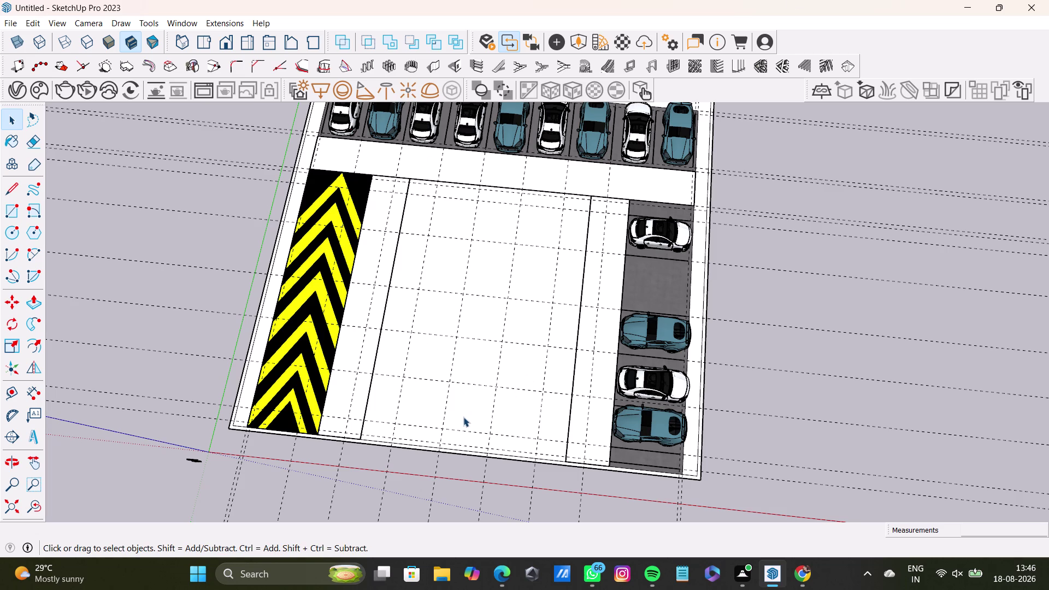
Delete all guide lines from the parking lot with Edit > Delete Guides.
scroll(up, 3)
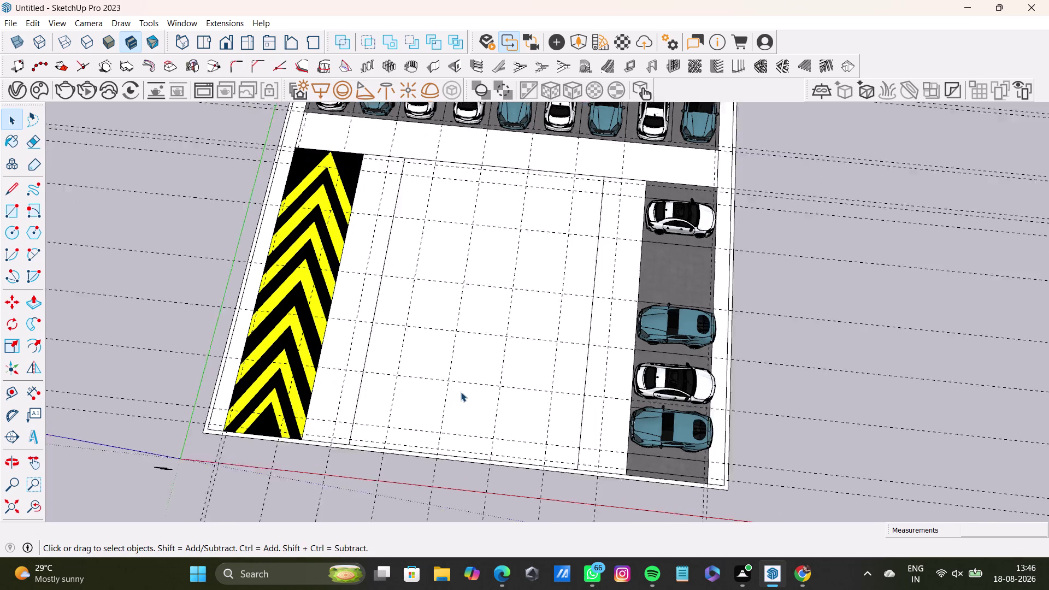
scroll(up, 3)
middle_drag(460, 391, 469, 349)
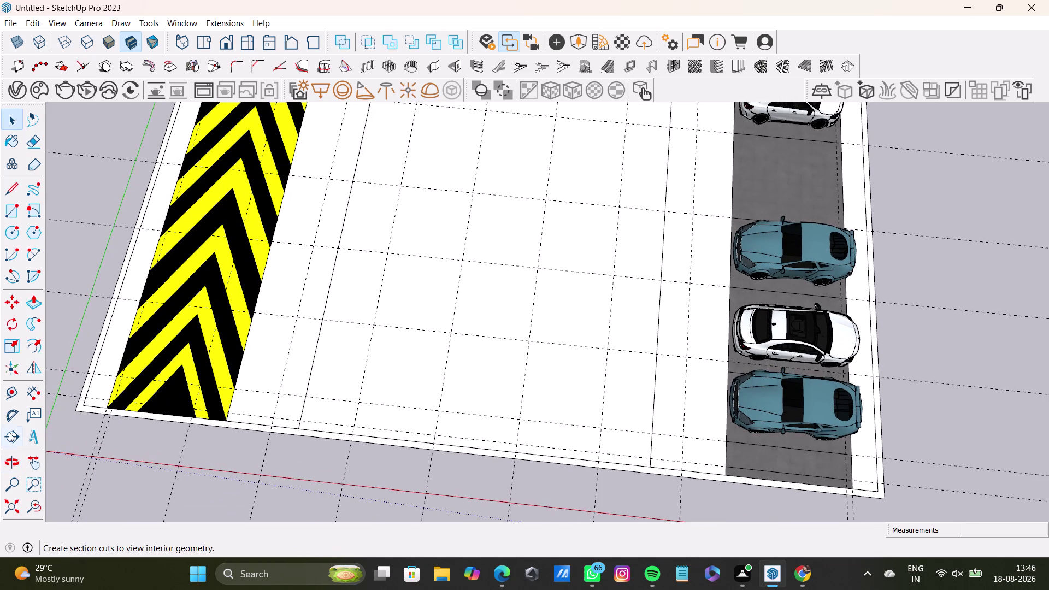
click(37, 26)
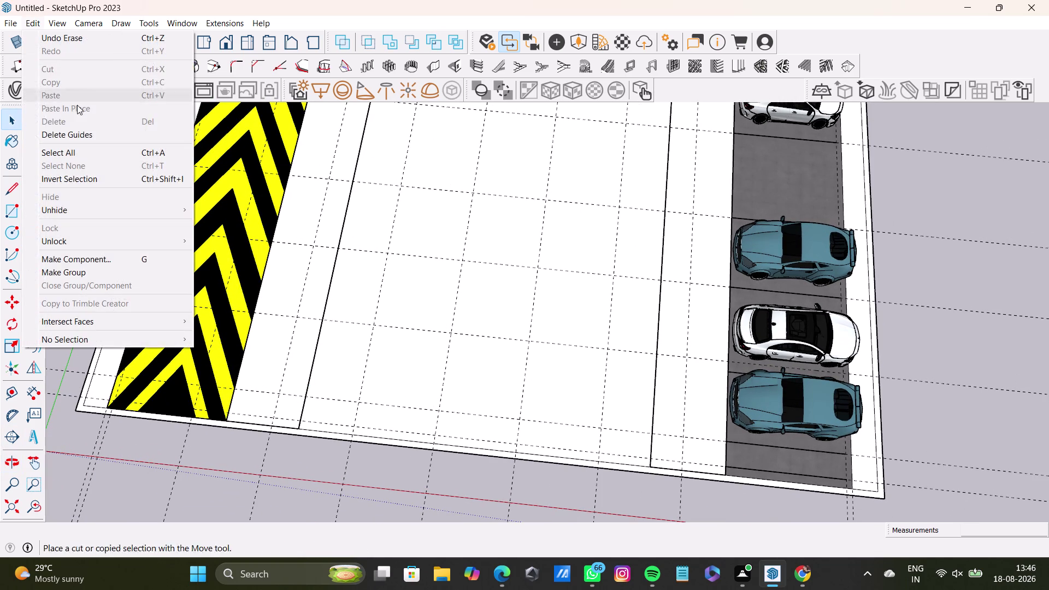
click(83, 134)
key(space)
Orbit around the lot, then settle on a top-down view of the central bay.
scroll(down, 3)
middle_drag(450, 362, 434, 419)
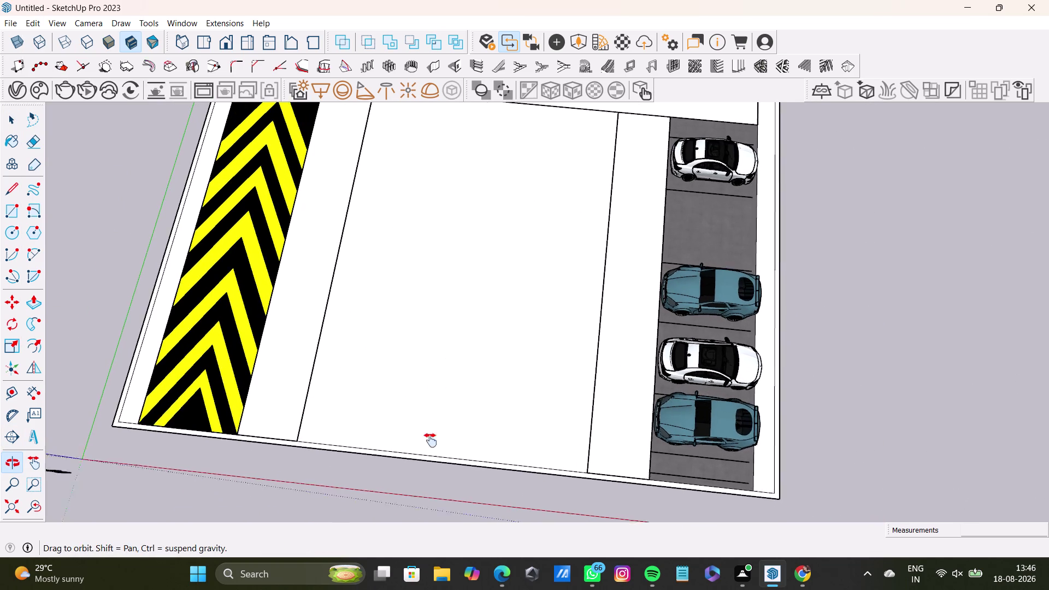
middle_drag(434, 418, 427, 465)
middle_drag(438, 446, 618, 317)
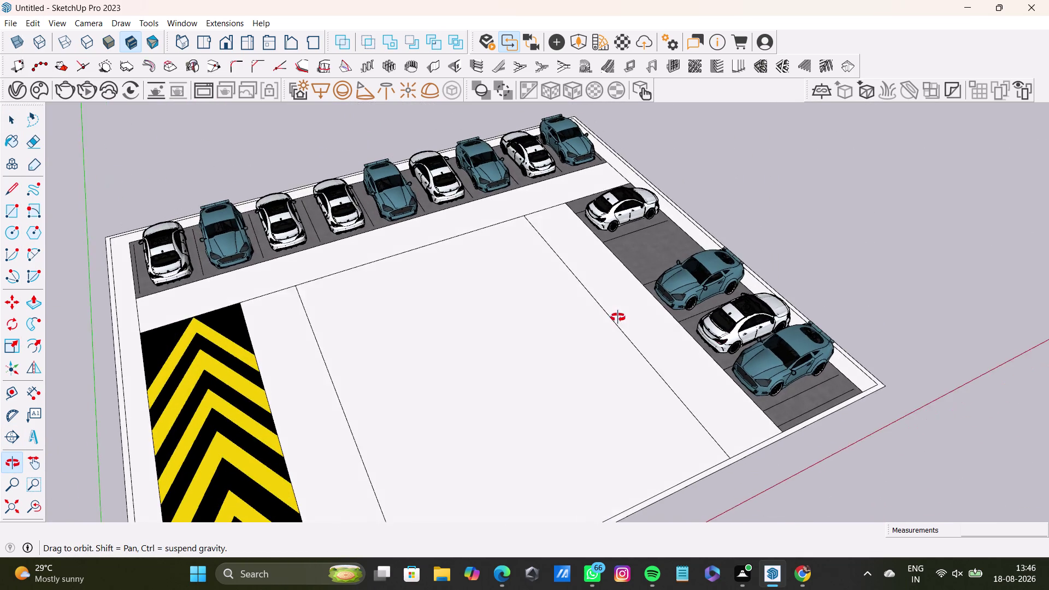
middle_drag(618, 317, 514, 316)
middle_drag(532, 339, 507, 401)
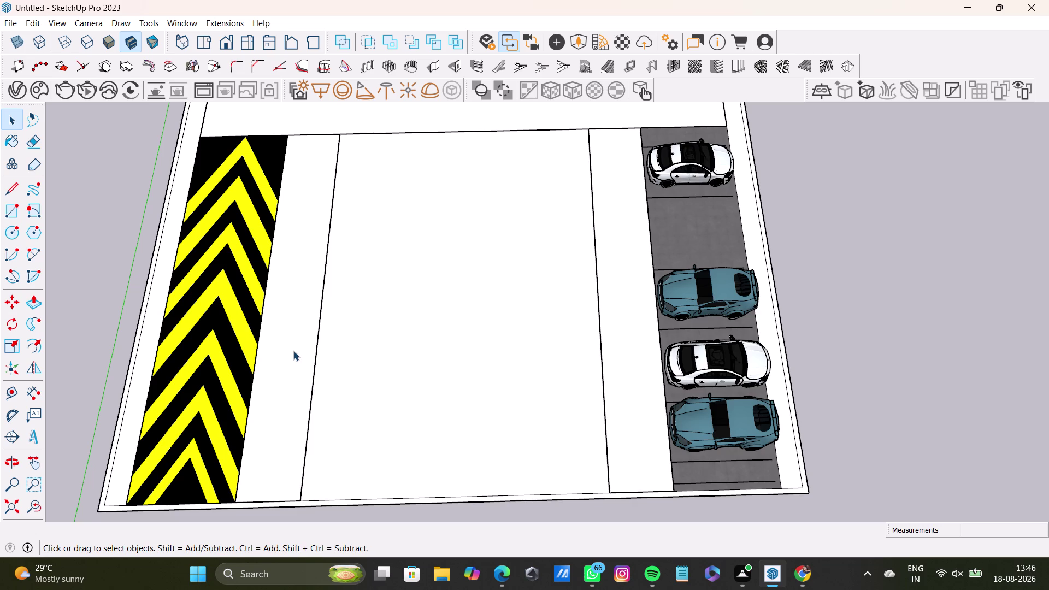
click(13, 398)
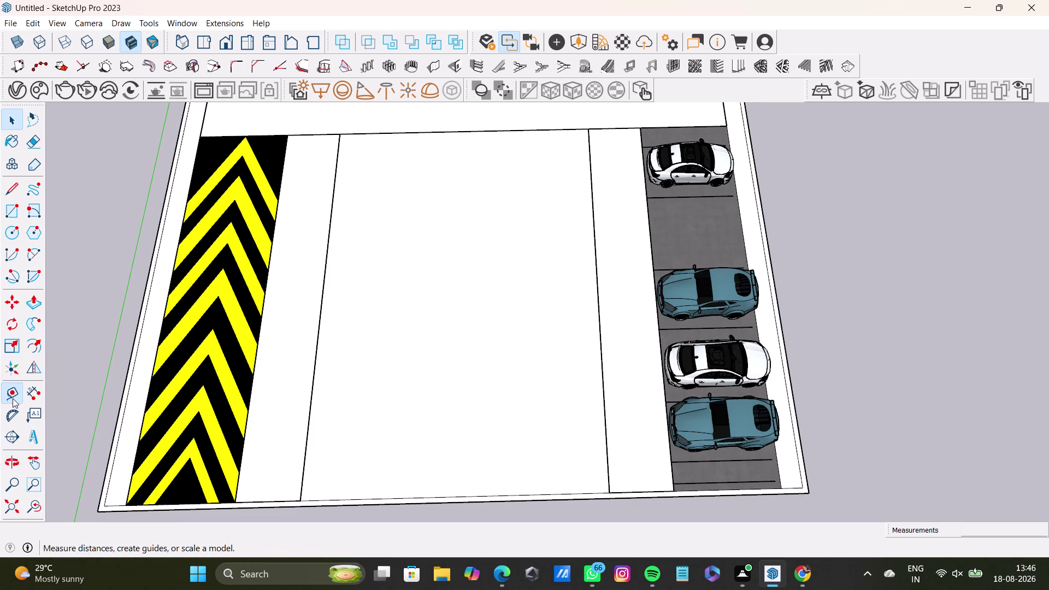
Add guides near the central bay's bottom and top edges.
click(420, 495)
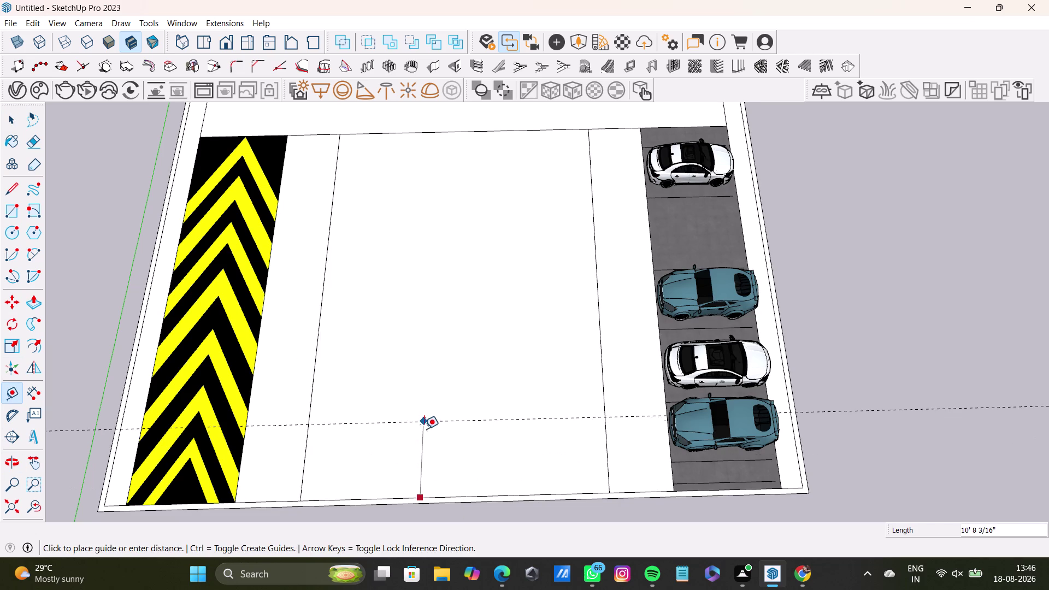
click(430, 456)
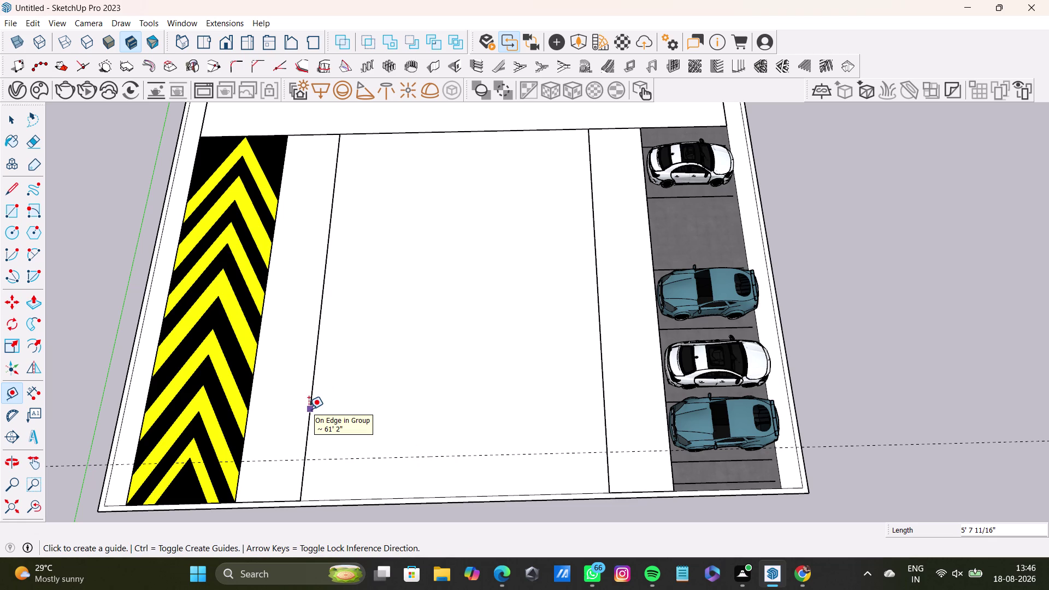
click(464, 132)
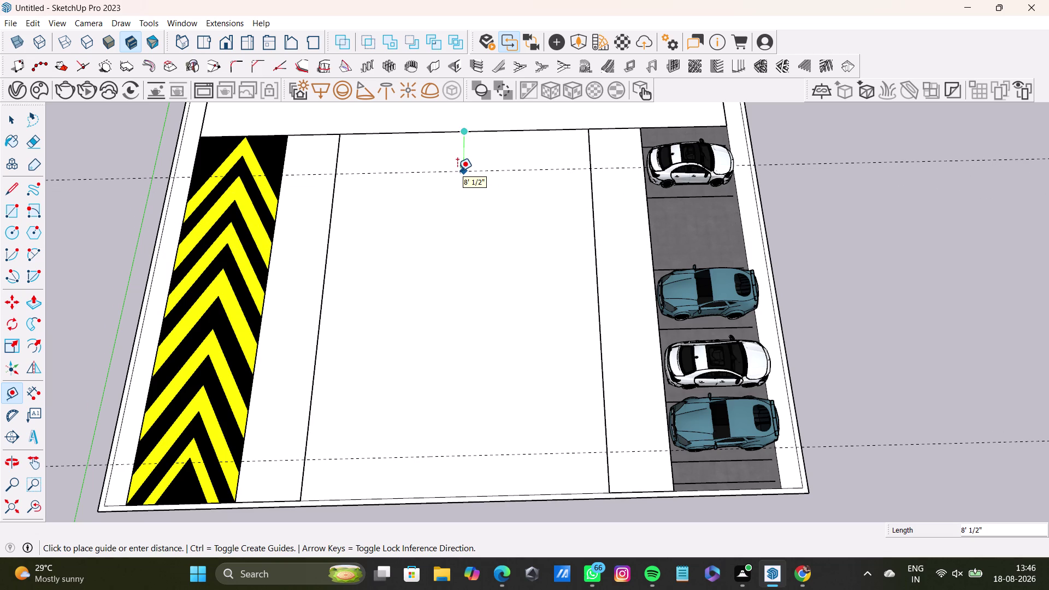
click(457, 170)
click(457, 171)
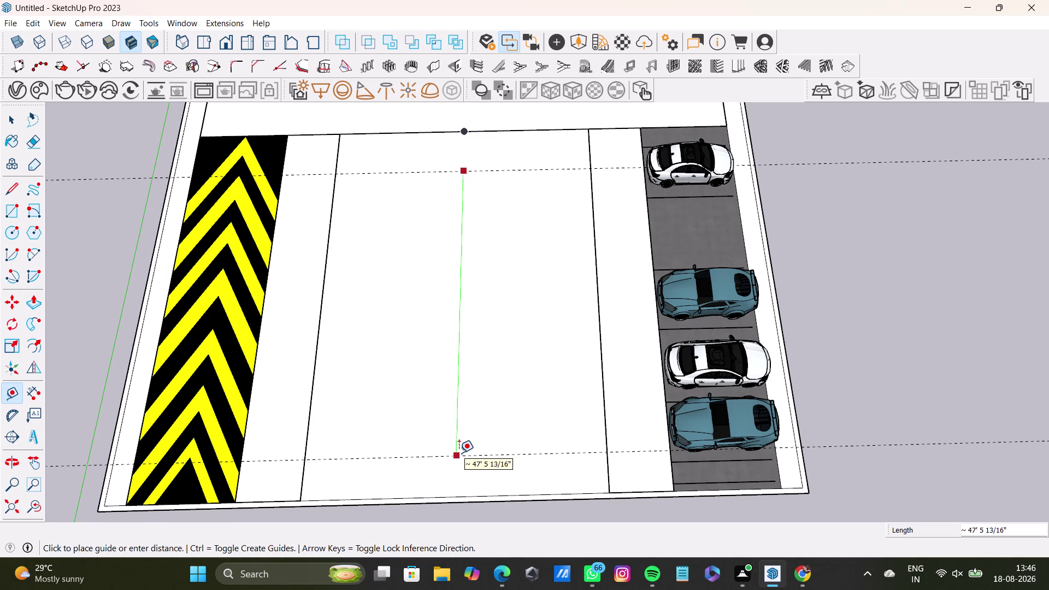
key(space)
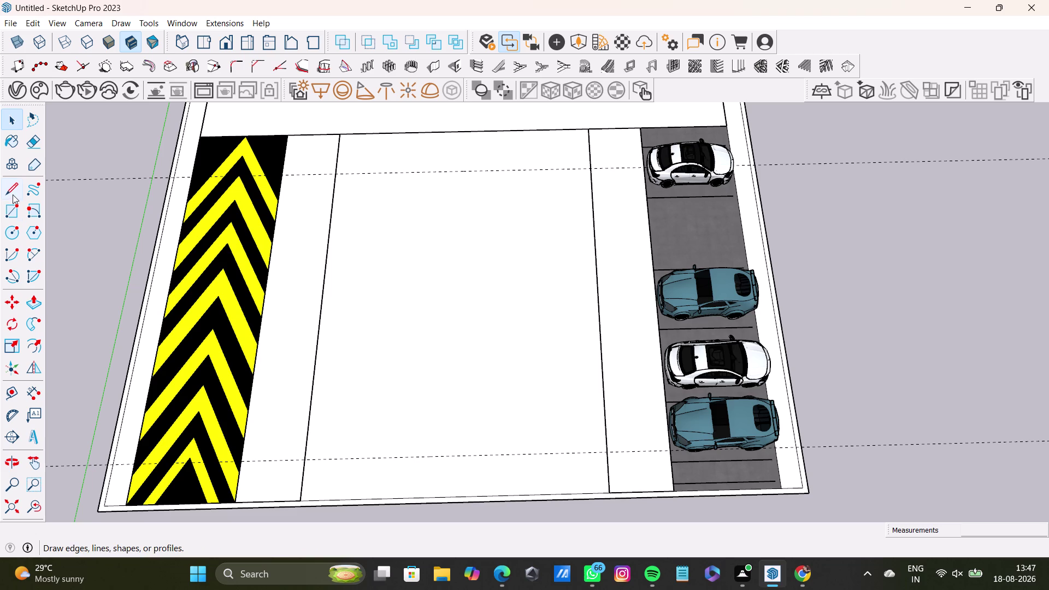
Add a guide 10' in from the central bay's left edge.
click(11, 390)
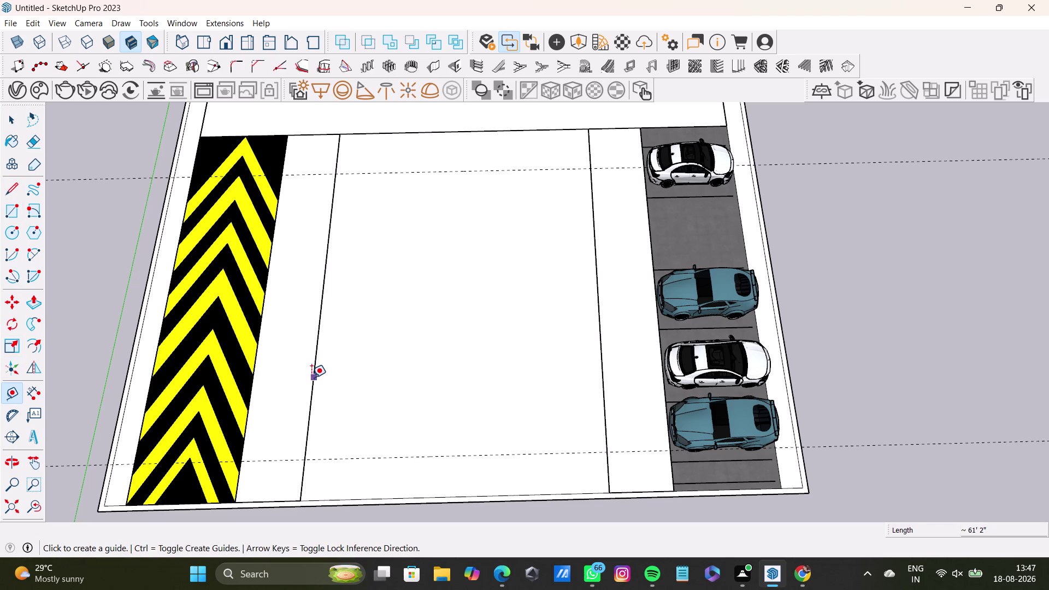
click(311, 377)
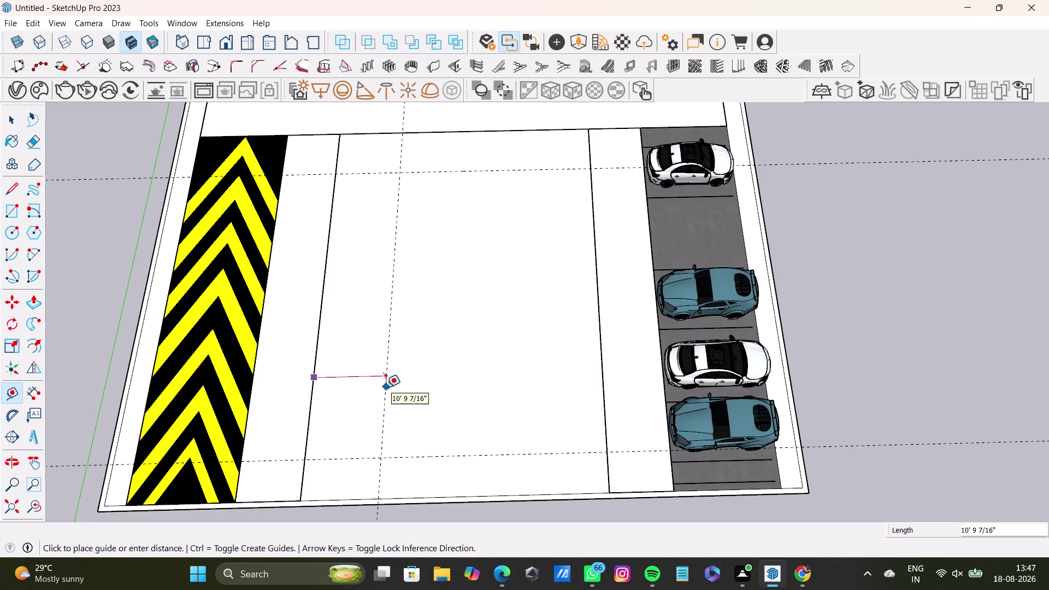
key(1)
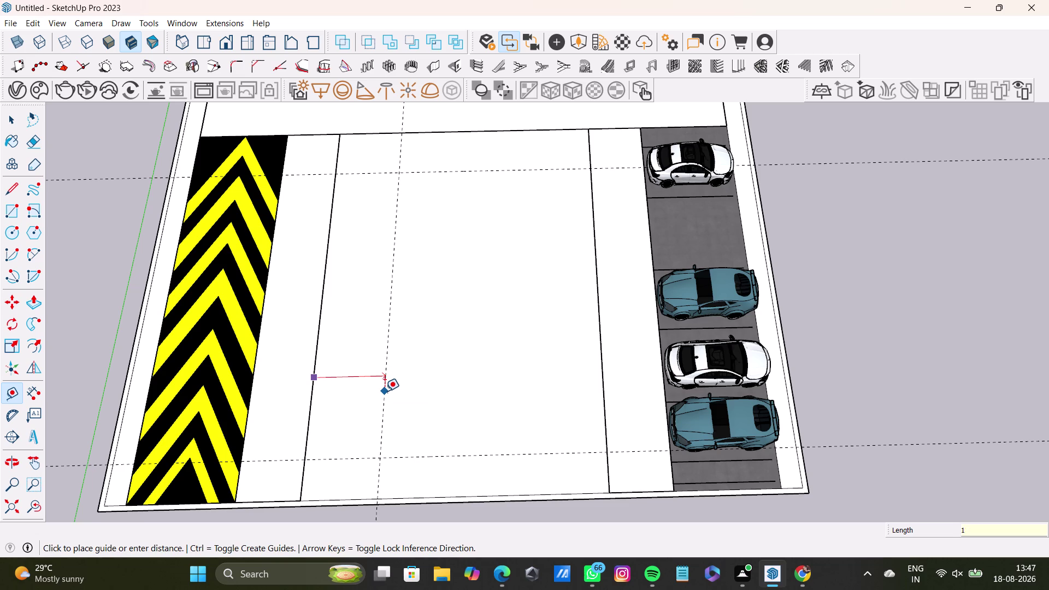
text(0')
key(Return)
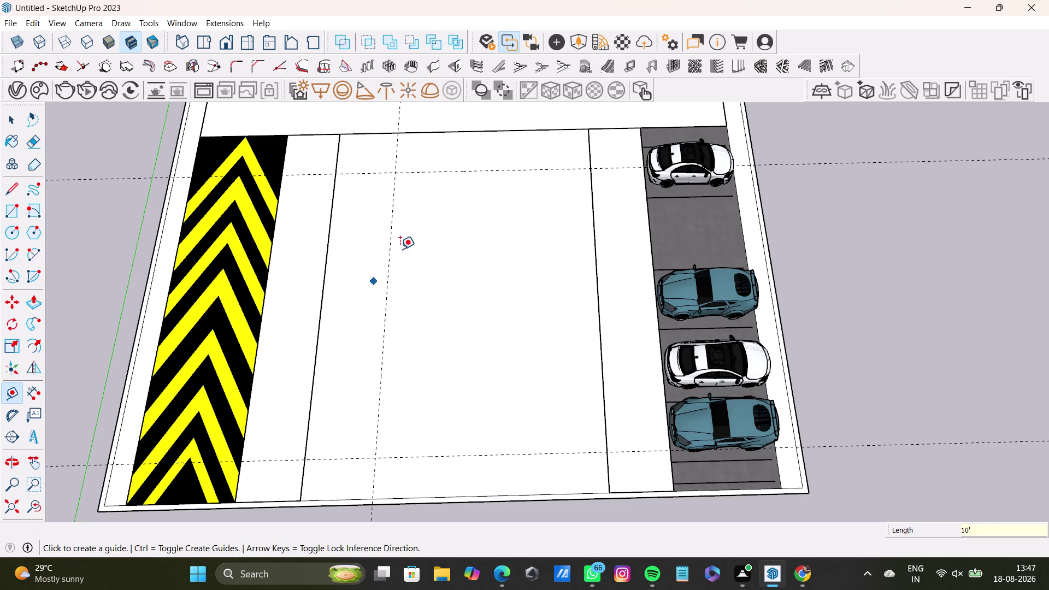
click(387, 258)
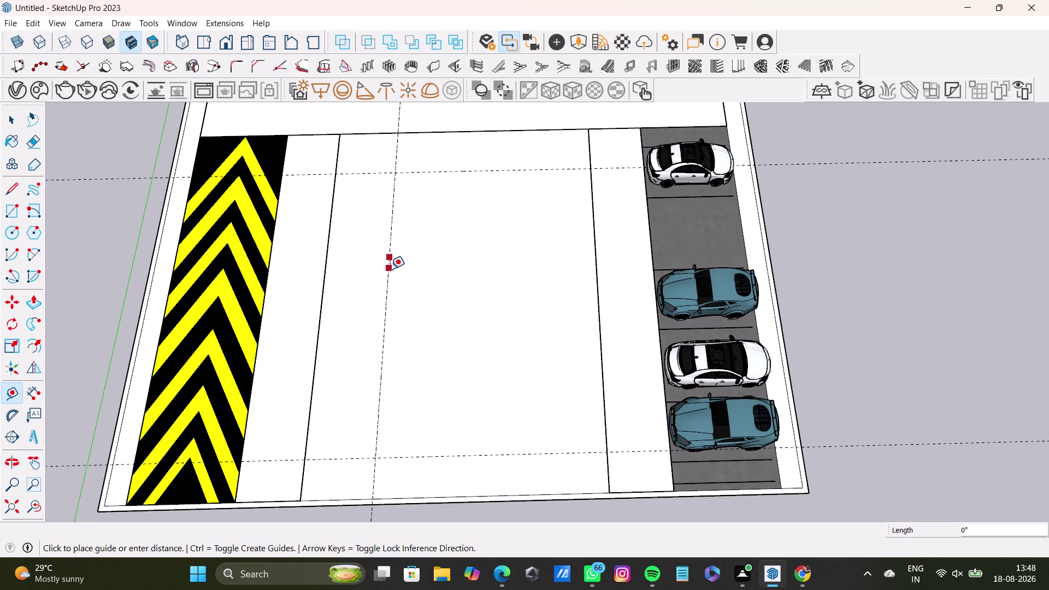
scroll(down, 3)
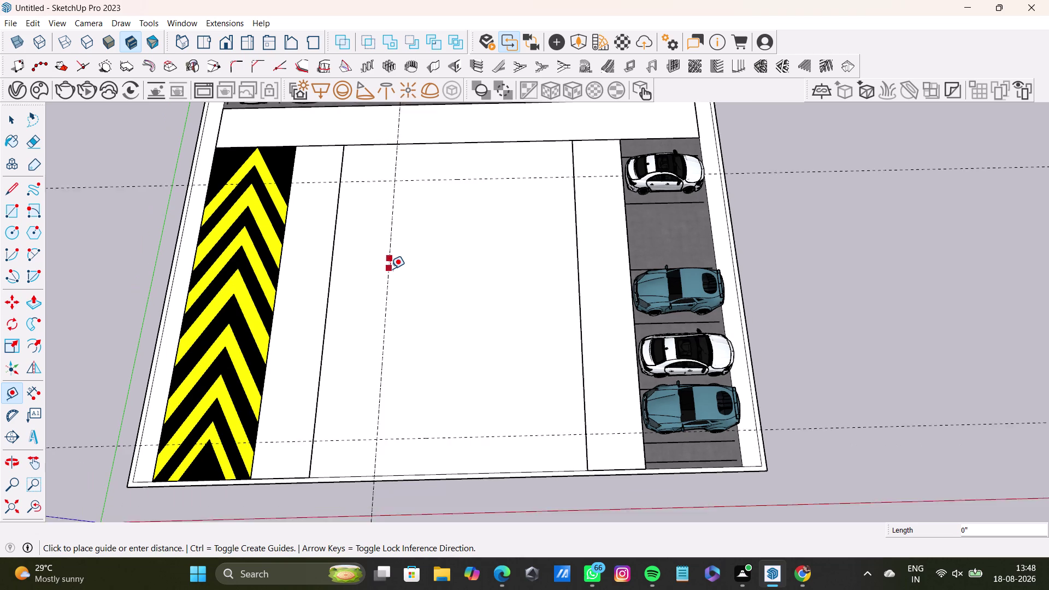
Add a guide 3' past the left guide in the central bay.
middle_drag(430, 259, 426, 364)
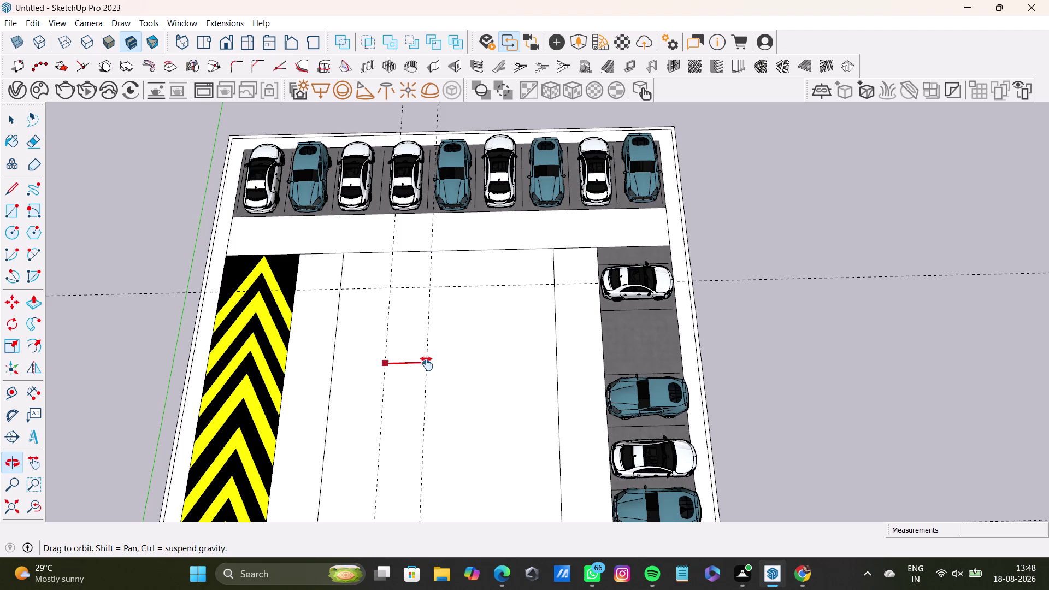
middle_drag(426, 364, 471, 301)
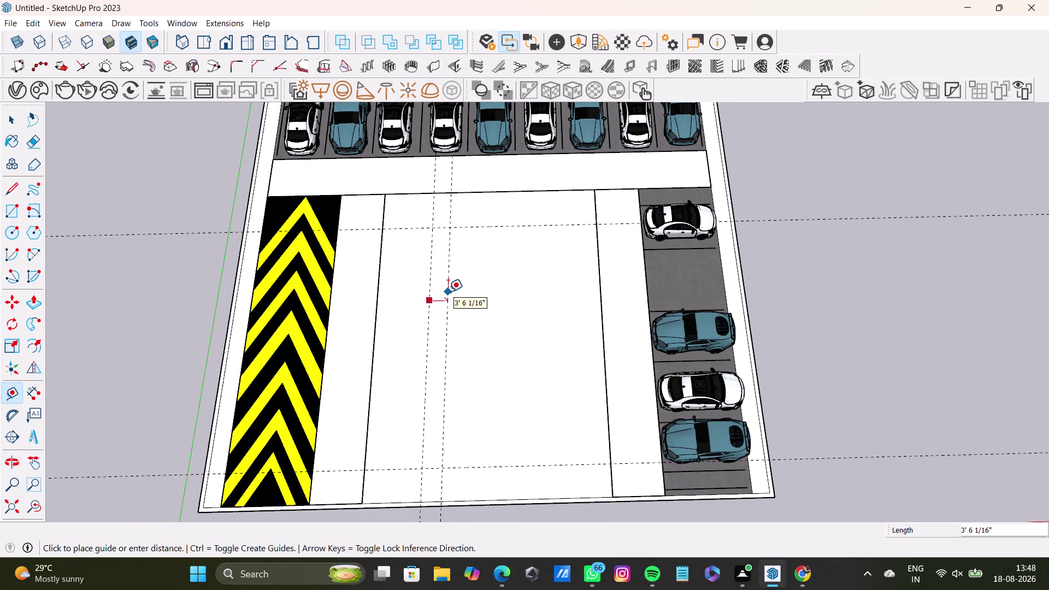
text(3')
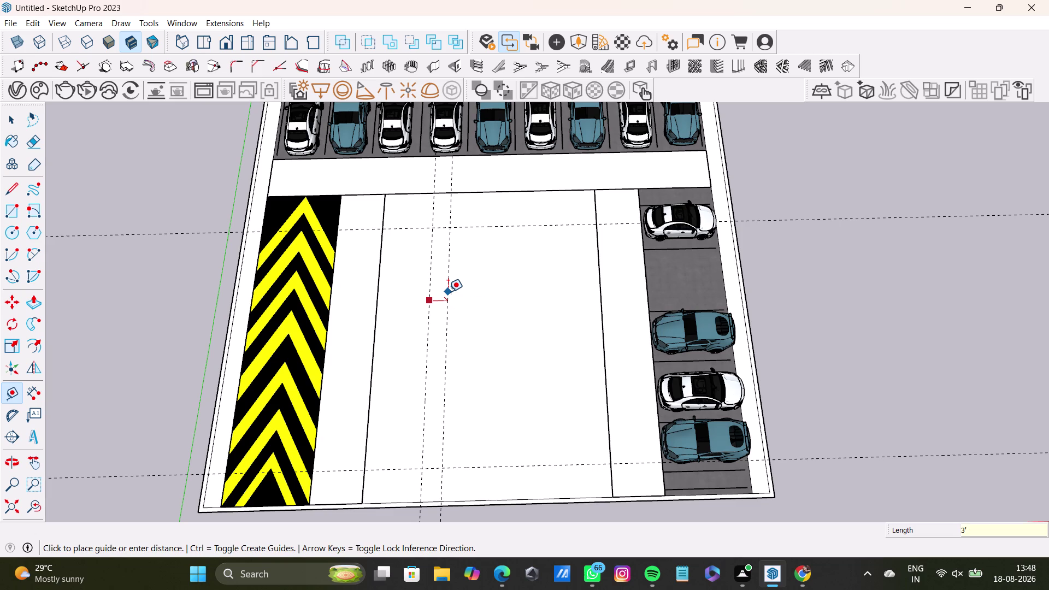
key(Return)
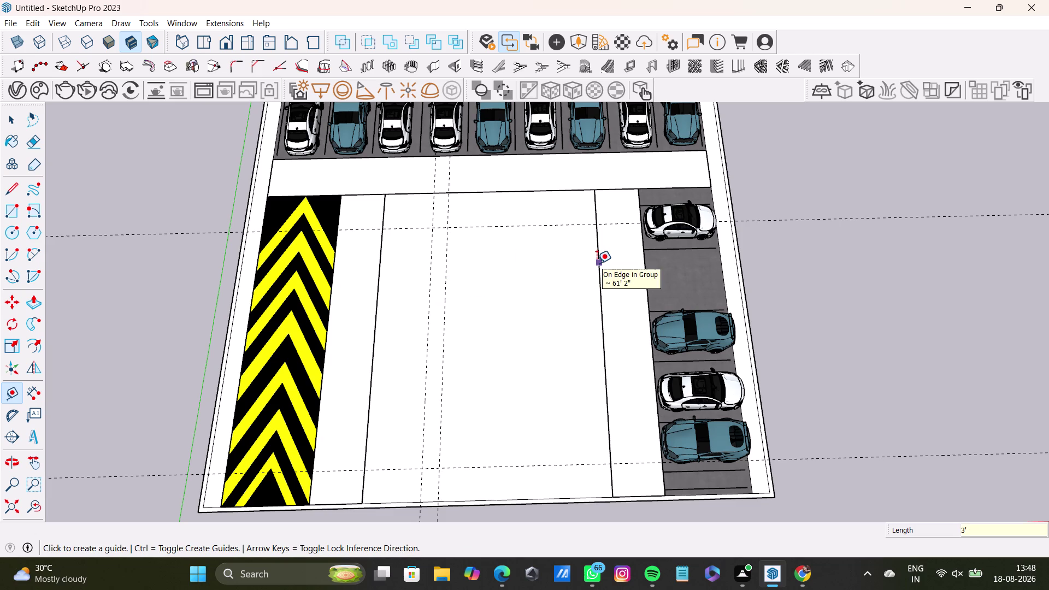
Add a guide 10' in from the bay's right edge.
click(597, 263)
text(1)
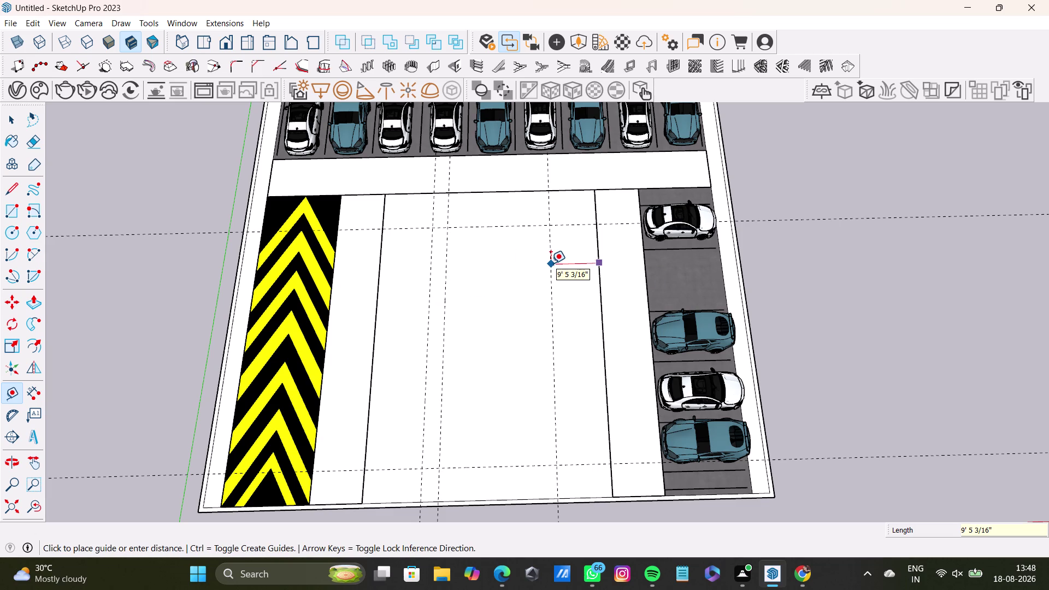
text(0)
key(apostrophe)
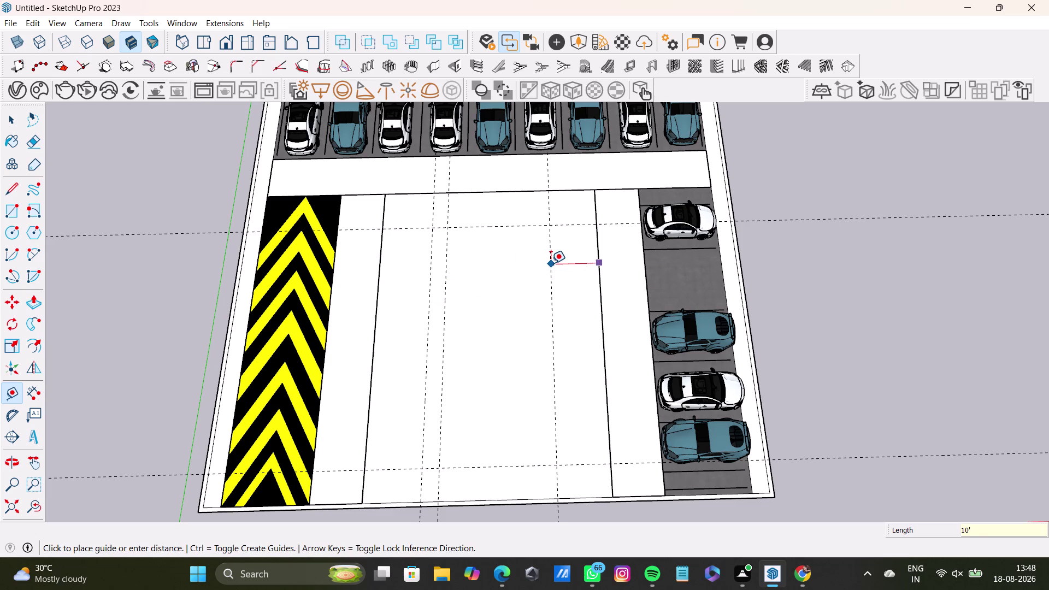
key(Return)
Add a guide 3' beyond the new right-side guide.
click(547, 270)
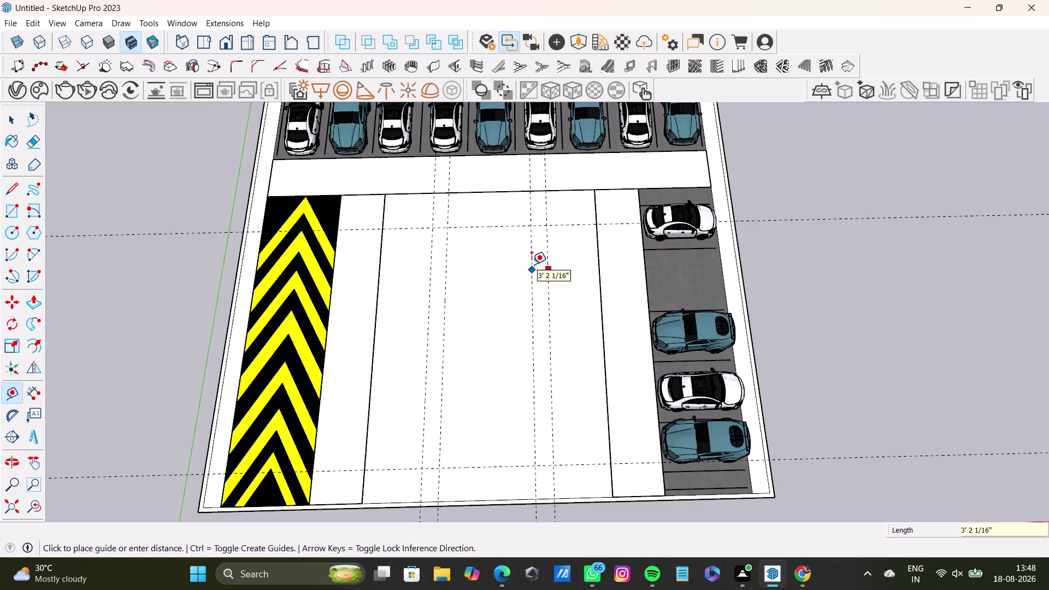
key(3)
key(apostrophe)
key(Return)
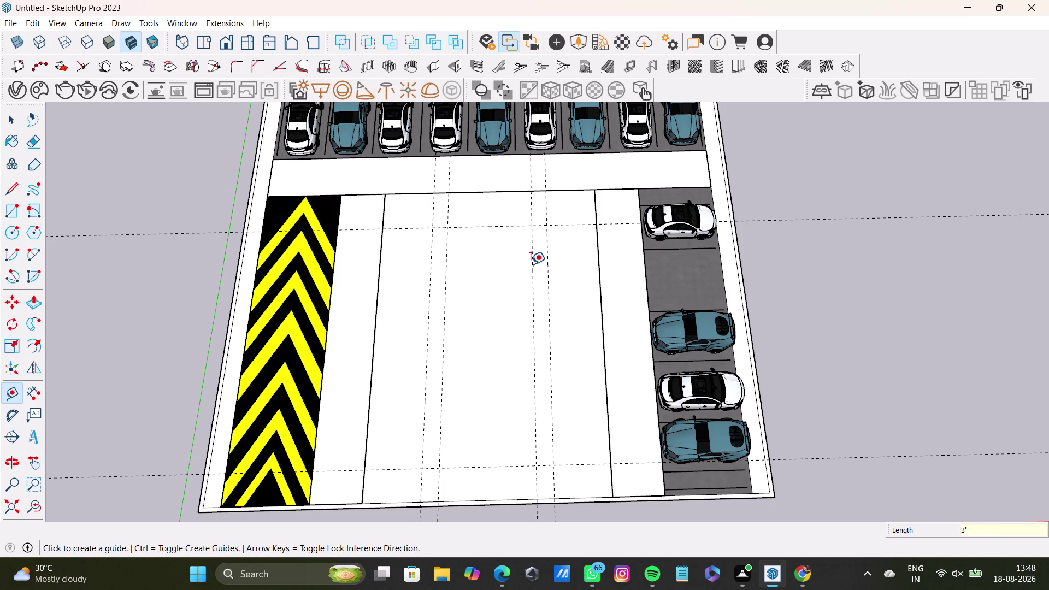
Add a horizontal guide 6' below the upper guide.
click(510, 225)
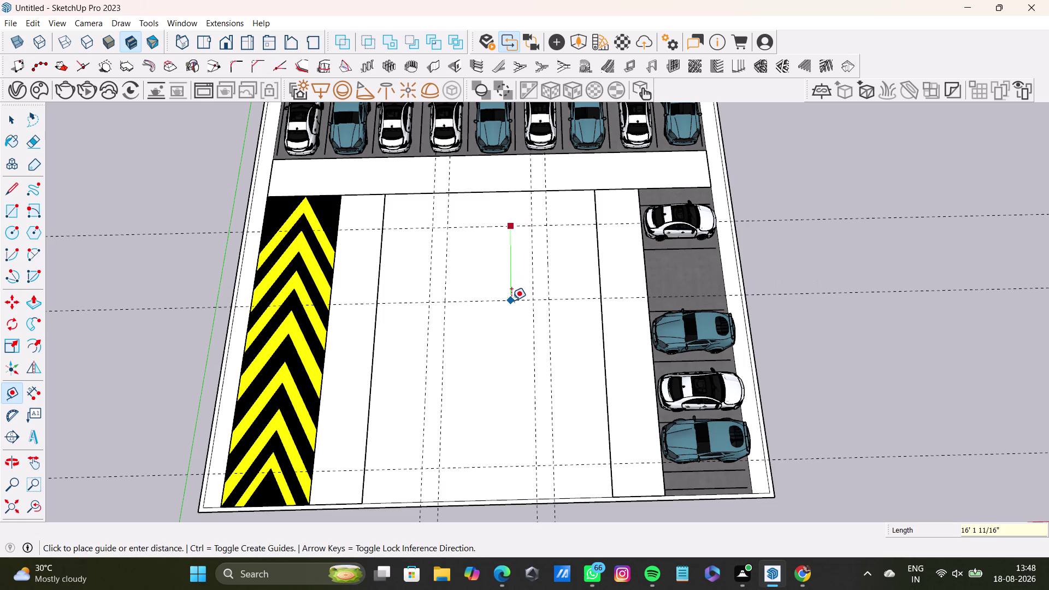
text(6')
key(Return)
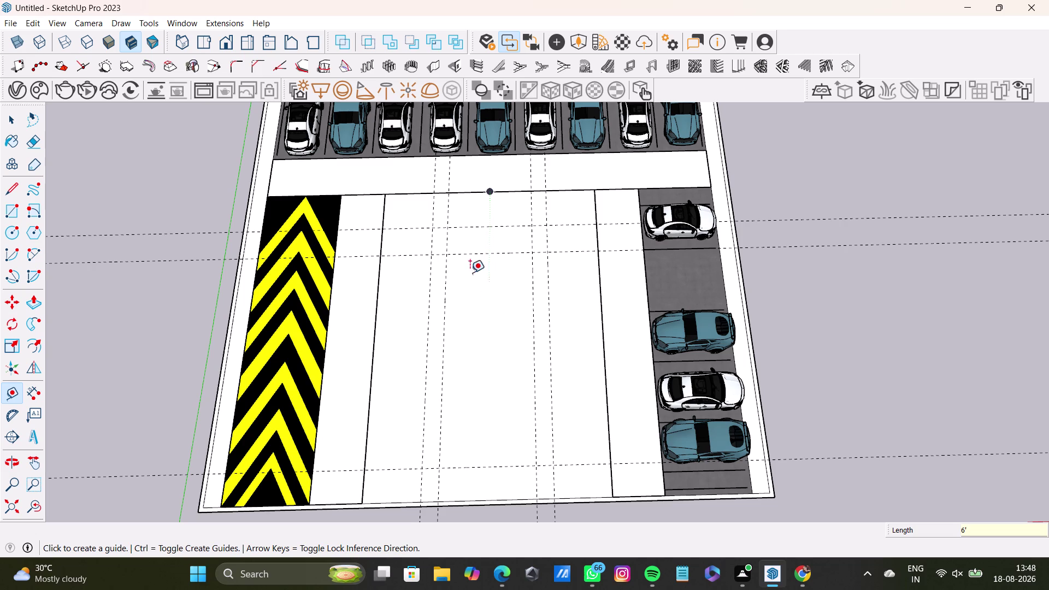
scroll(up, 3)
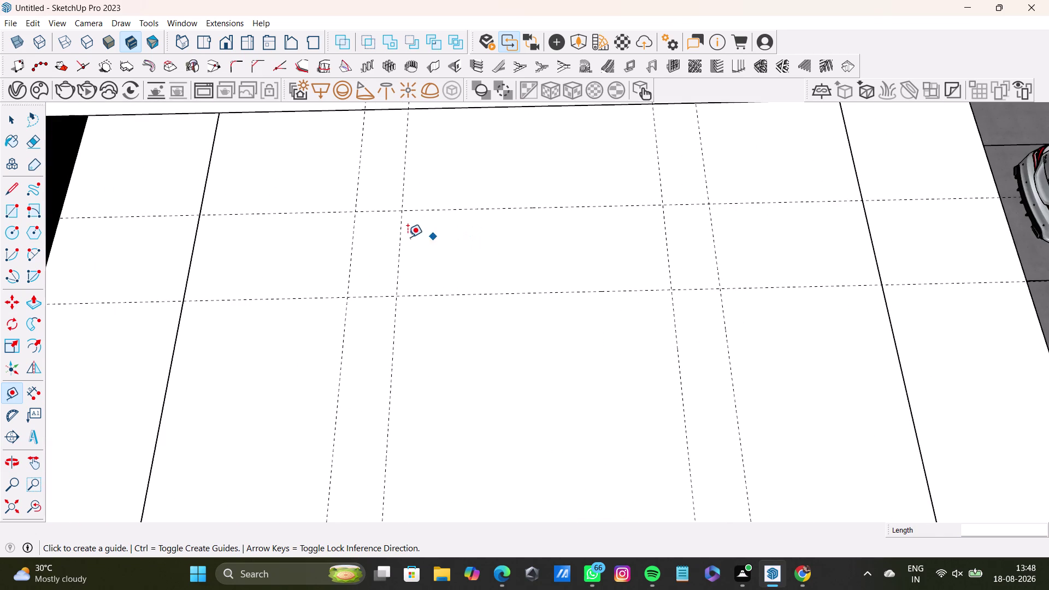
Delete a stray item near the chevron strip and reframe the central bay.
drag(398, 245, 404, 245)
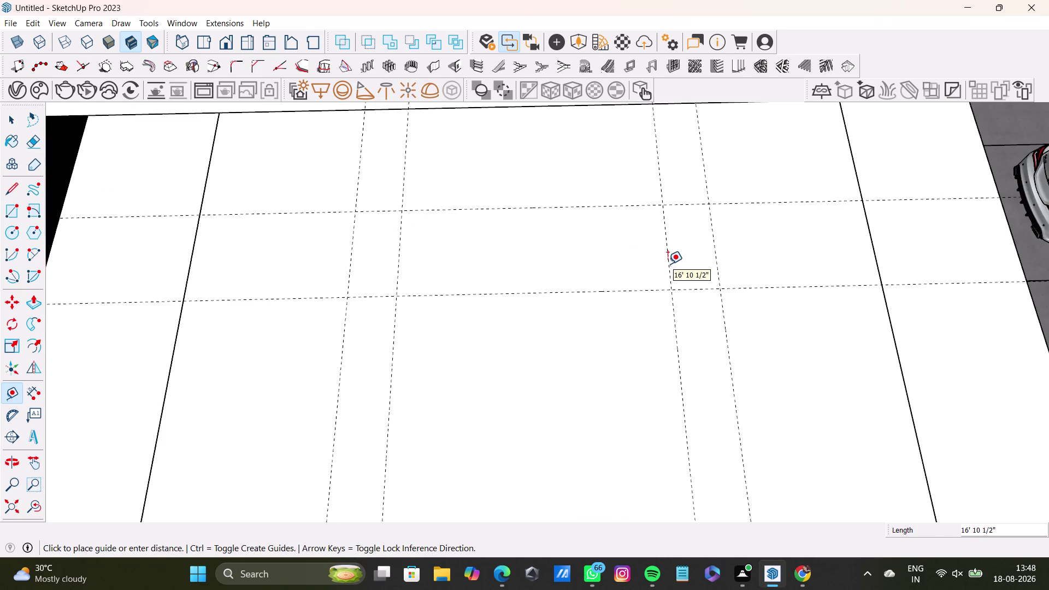
key(space)
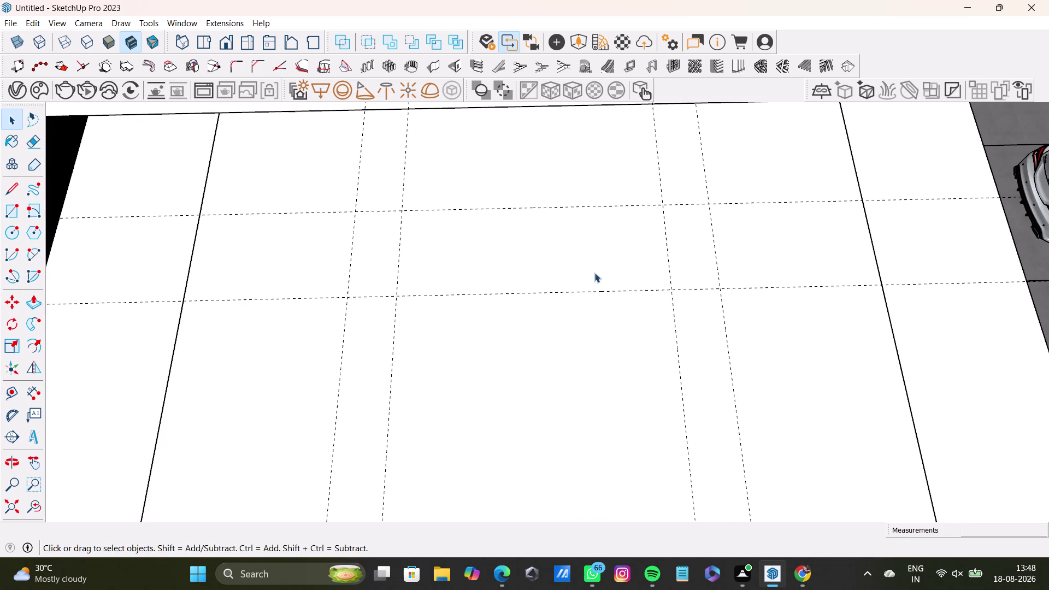
scroll(down, 3)
middle_drag(581, 271, 580, 227)
click(586, 240)
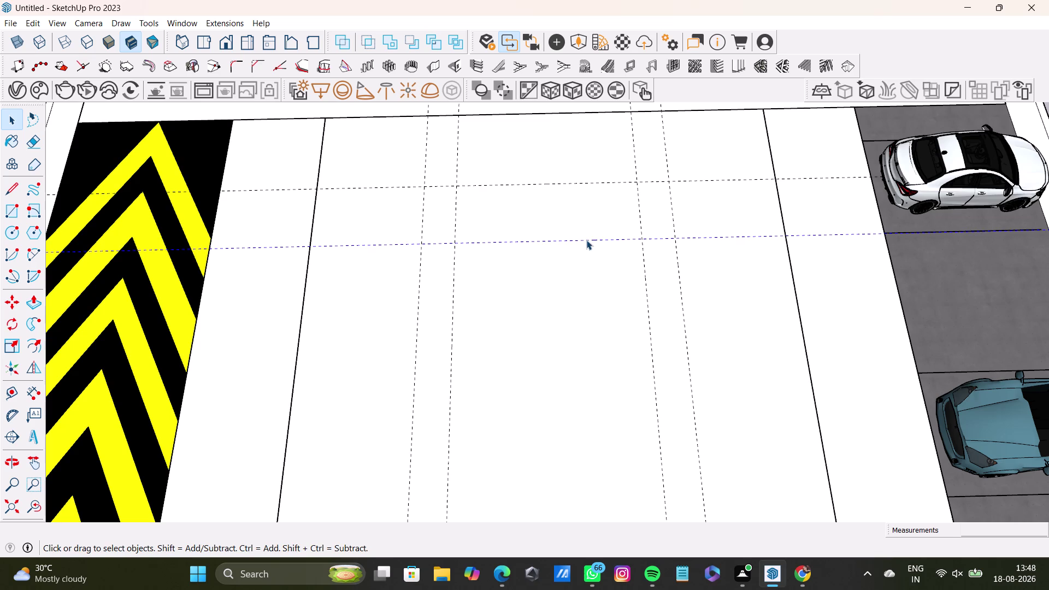
key(Delete)
middle_drag(571, 282, 559, 271)
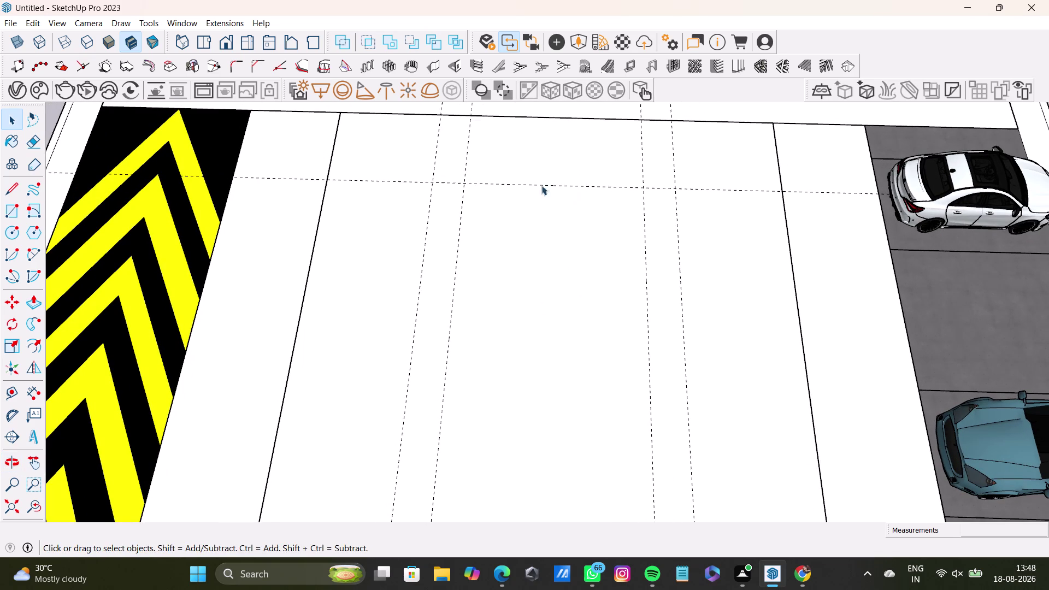
Place a horizontal guide 6' below the upper horizontal guide.
click(16, 395)
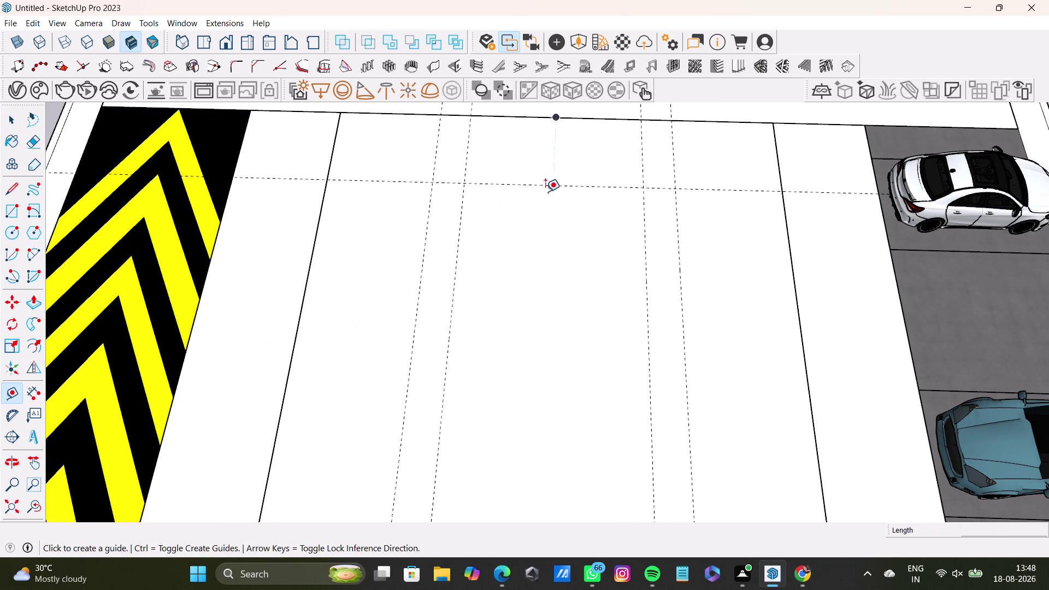
click(552, 186)
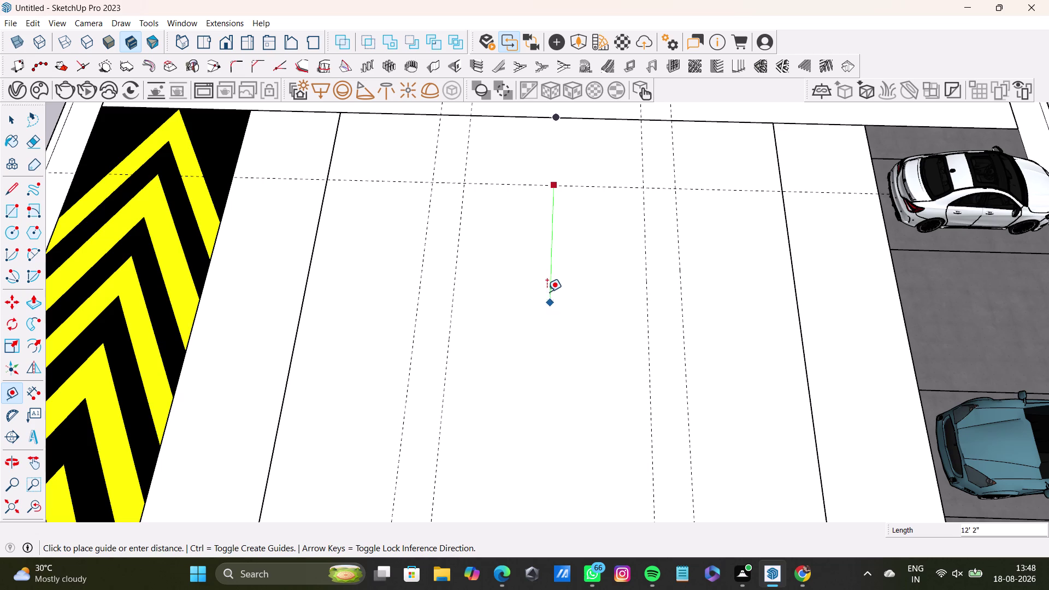
key(space)
click(10, 392)
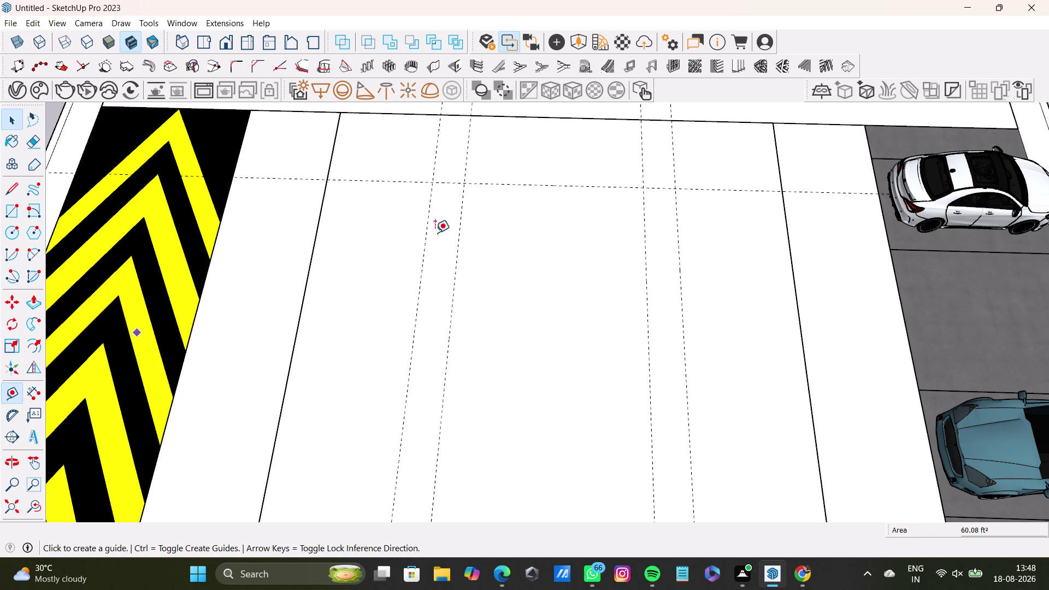
click(541, 184)
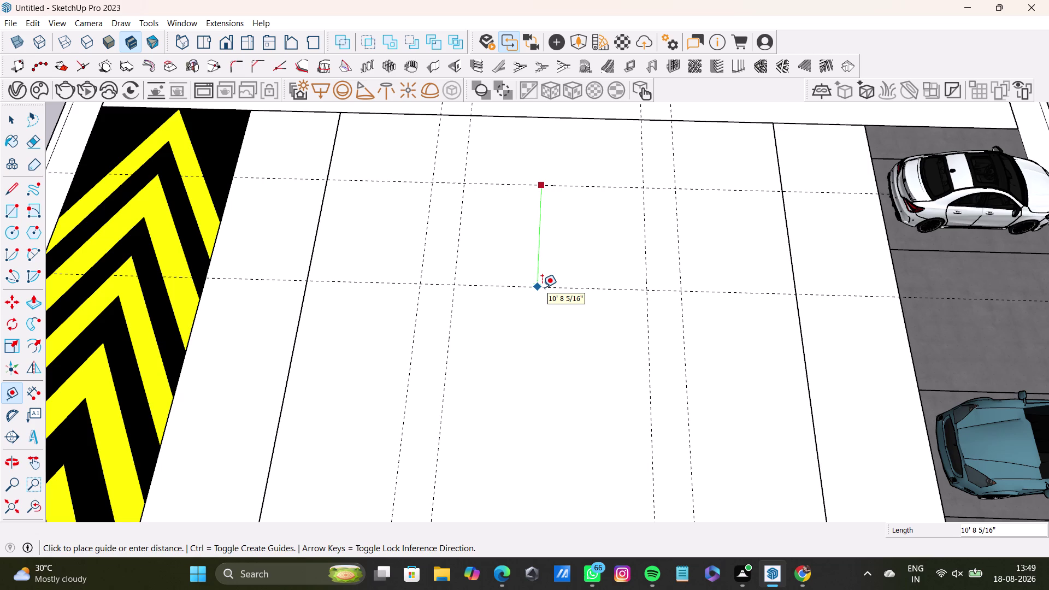
text(6')
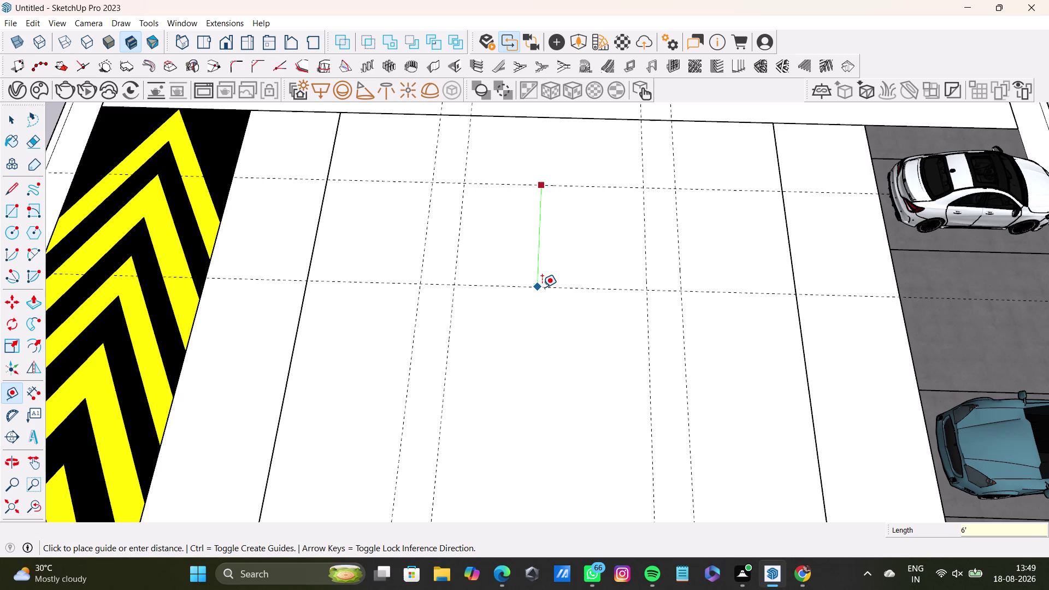
key(Return)
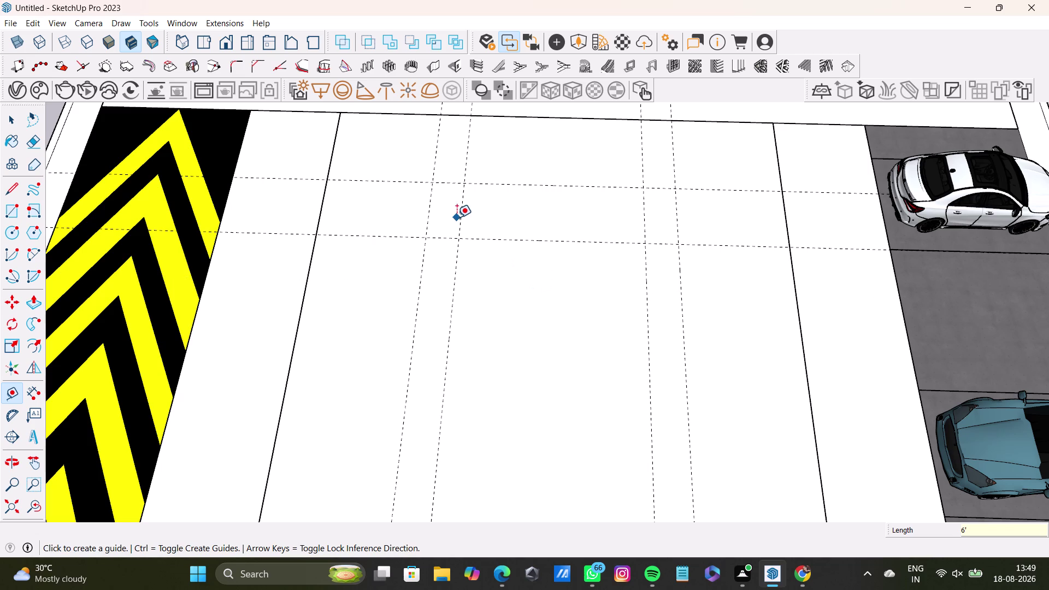
Pull a vertical guide into the bay, then undo it.
drag(456, 217, 464, 217)
key(space)
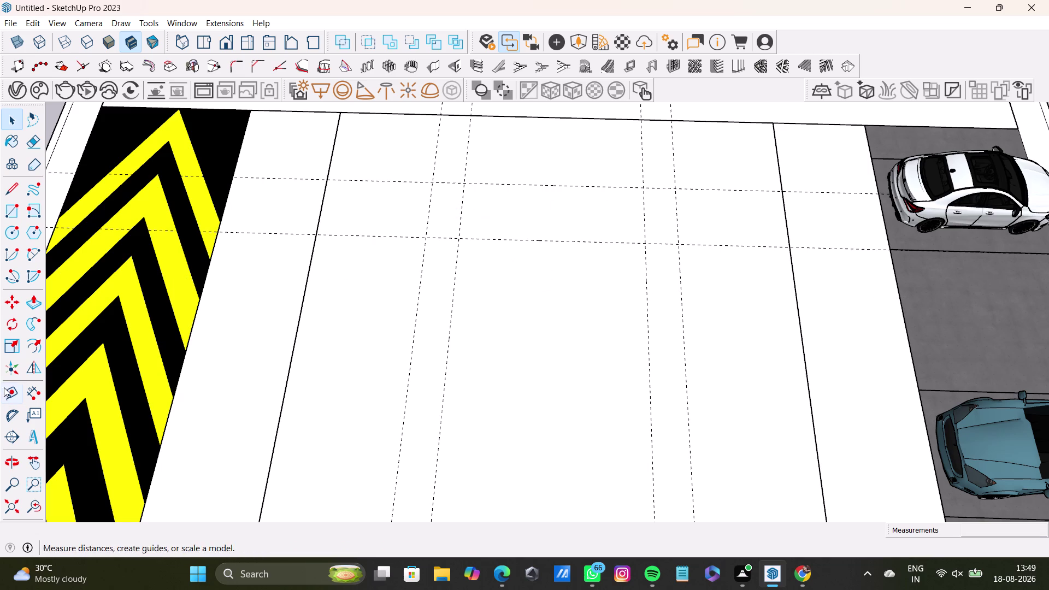
drag(8, 389, 12, 390)
click(455, 225)
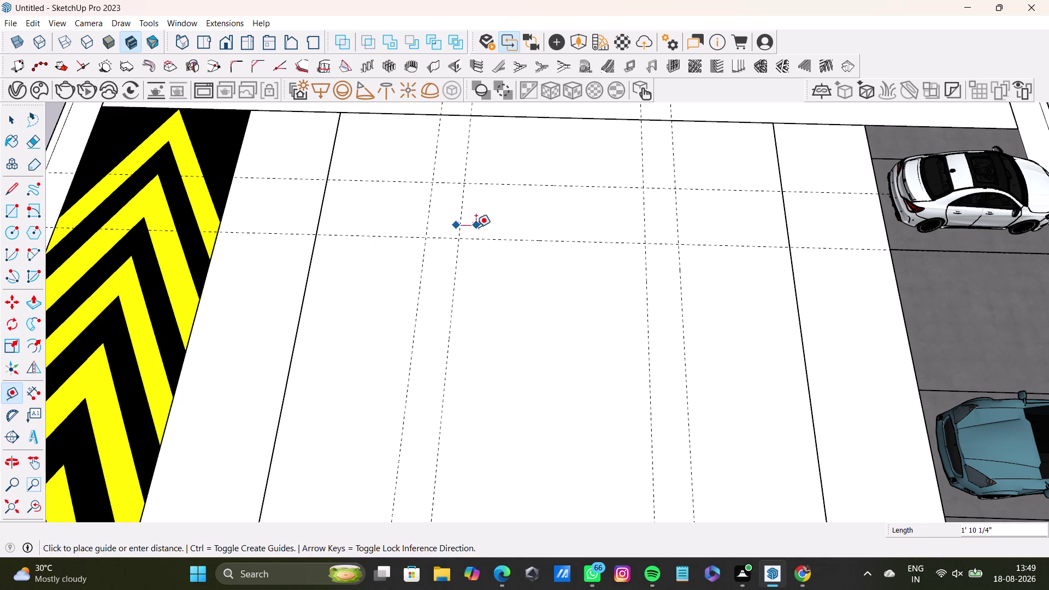
key(space)
click(11, 390)
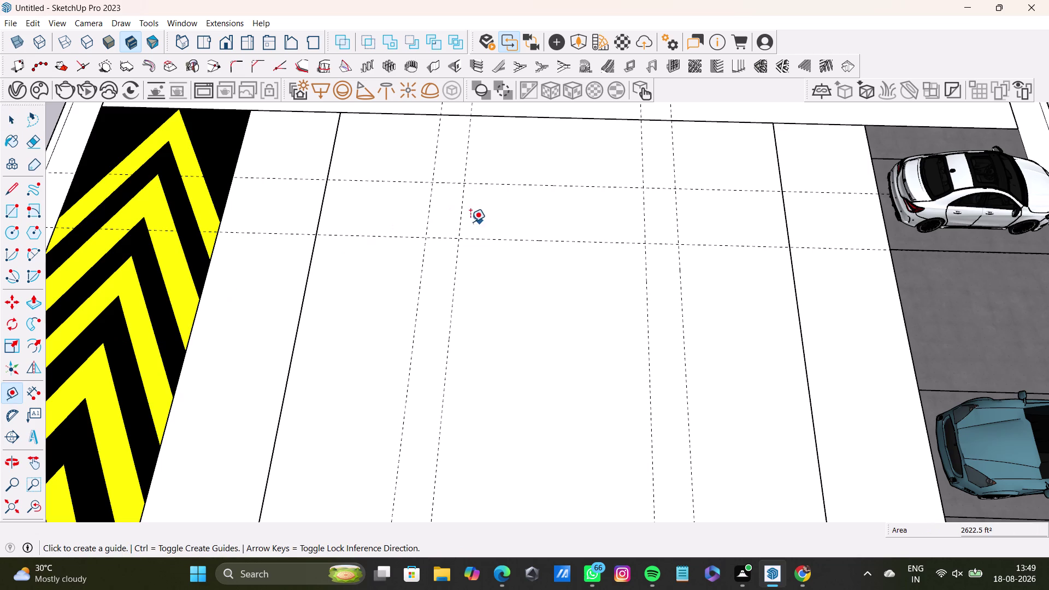
click(461, 229)
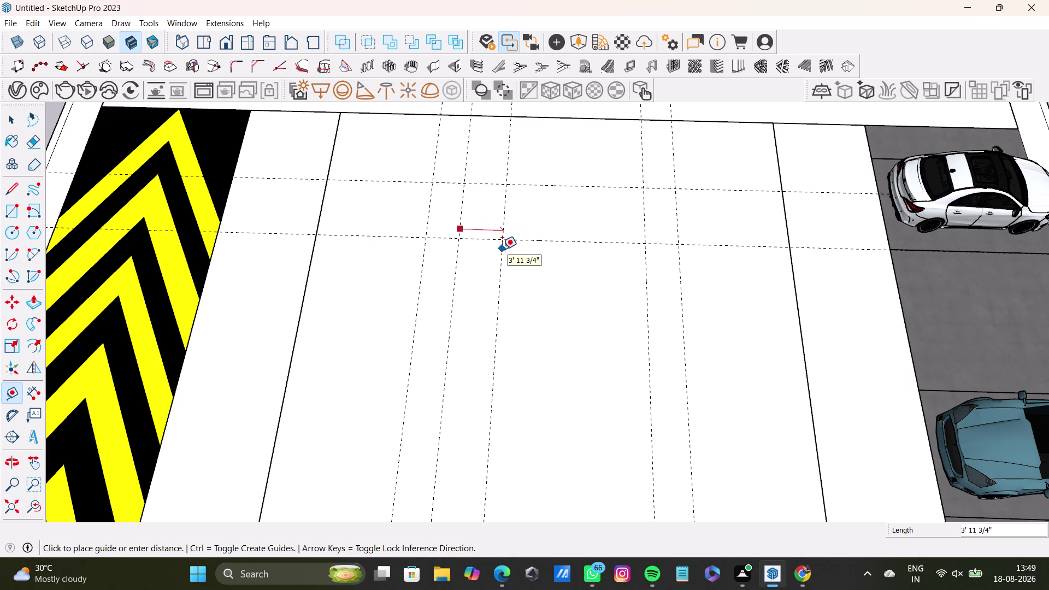
click(502, 249)
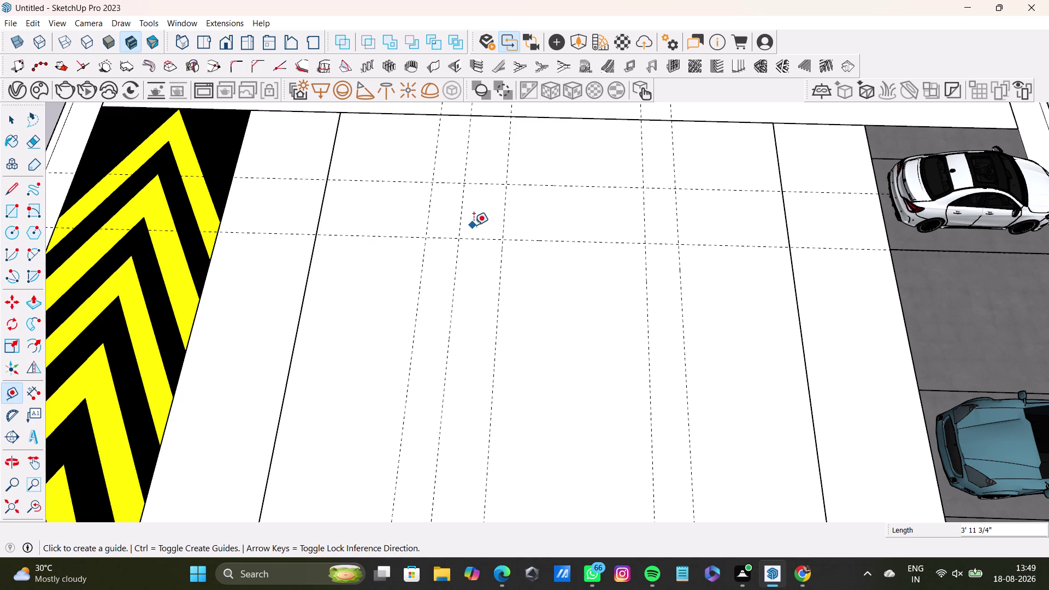
key(ctrl+z)
Place a vertical guide in the bay and another near its right side.
click(461, 224)
key(space)
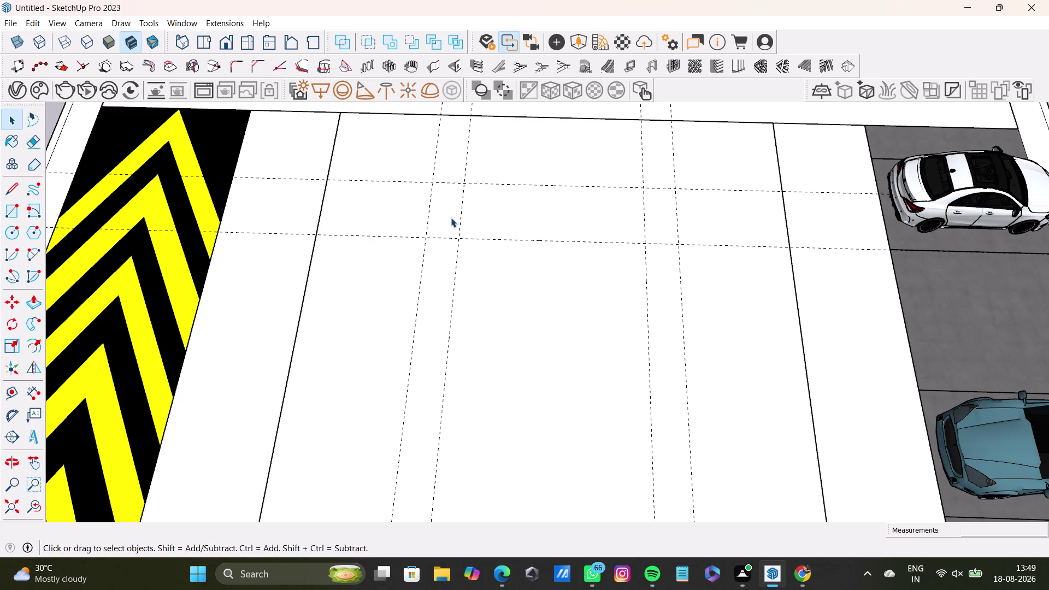
drag(13, 391, 20, 386)
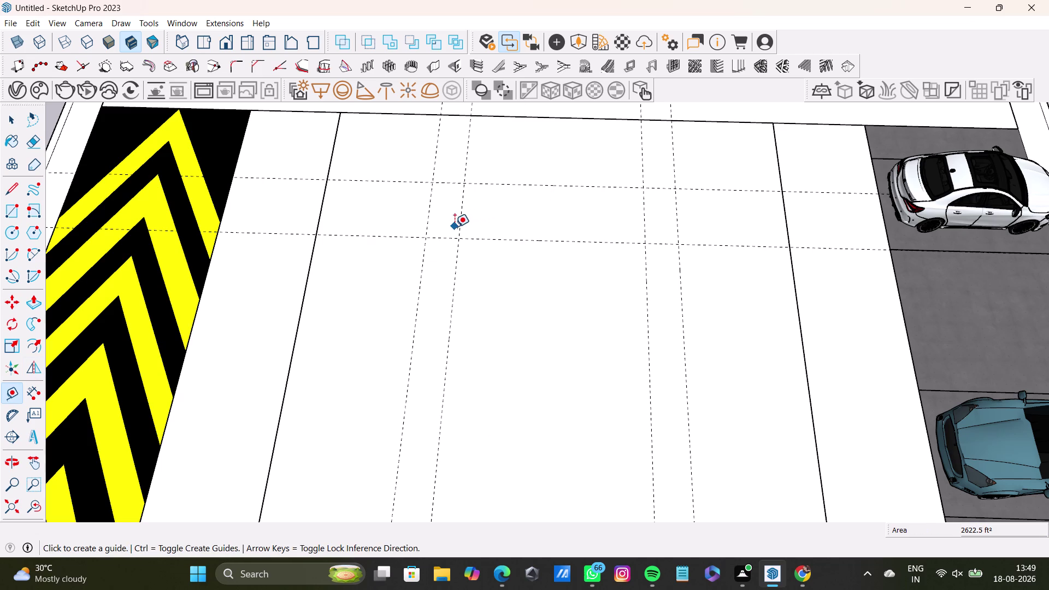
click(454, 226)
key(space)
click(8, 390)
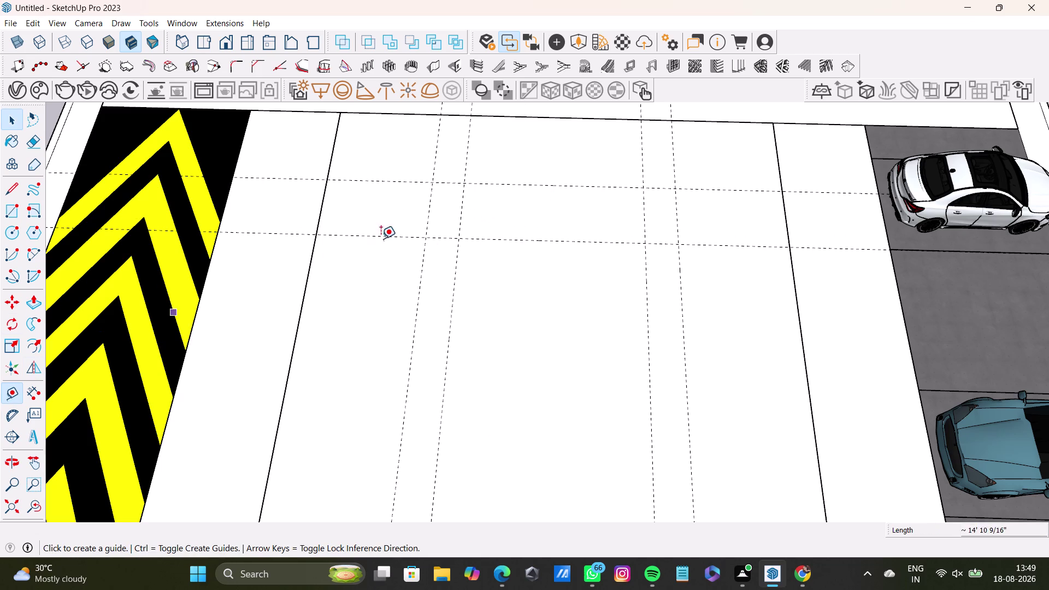
click(458, 214)
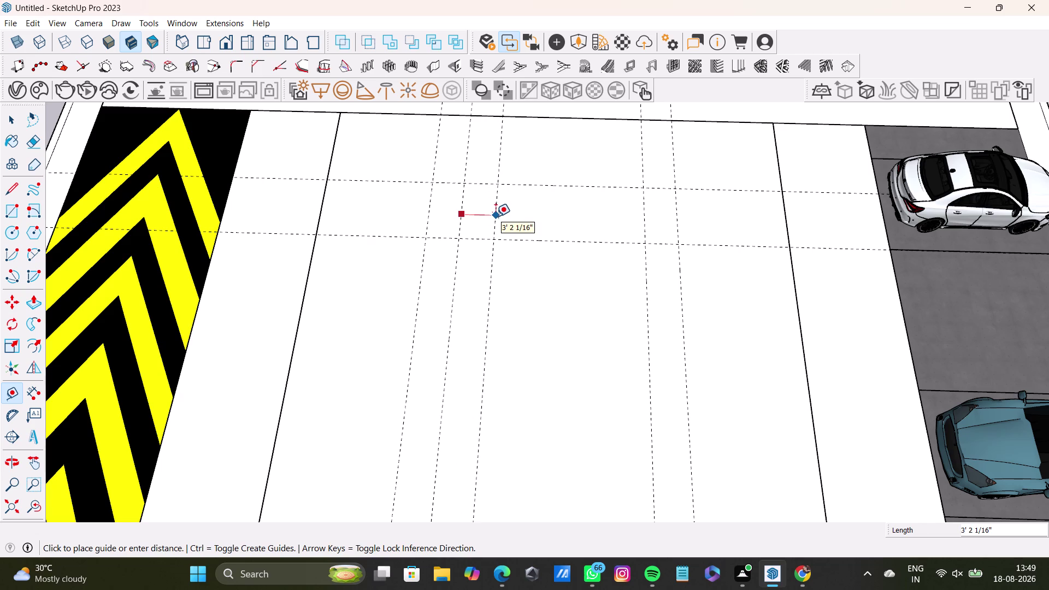
click(487, 217)
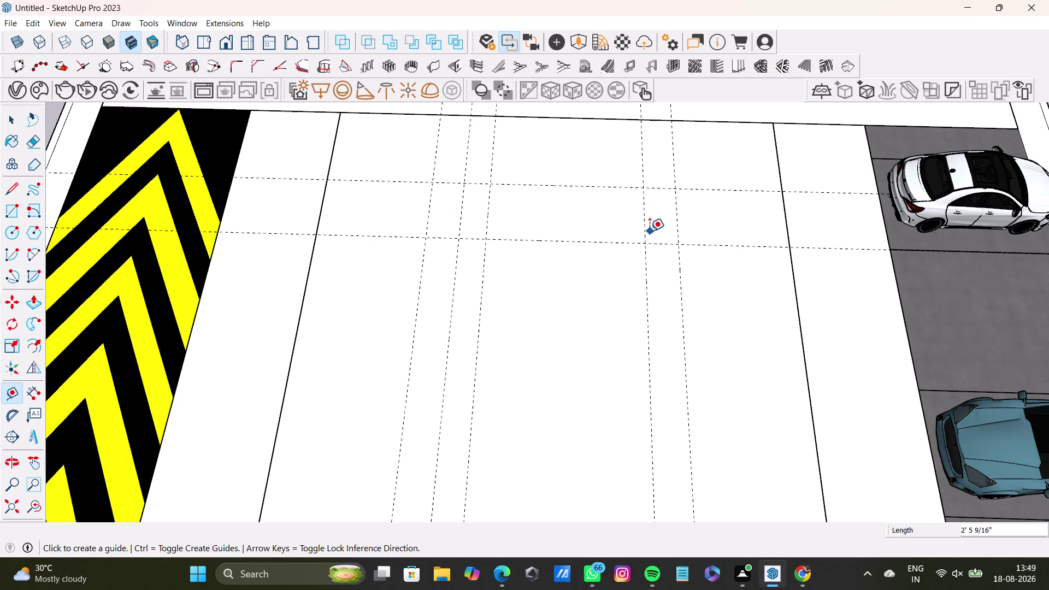
click(646, 231)
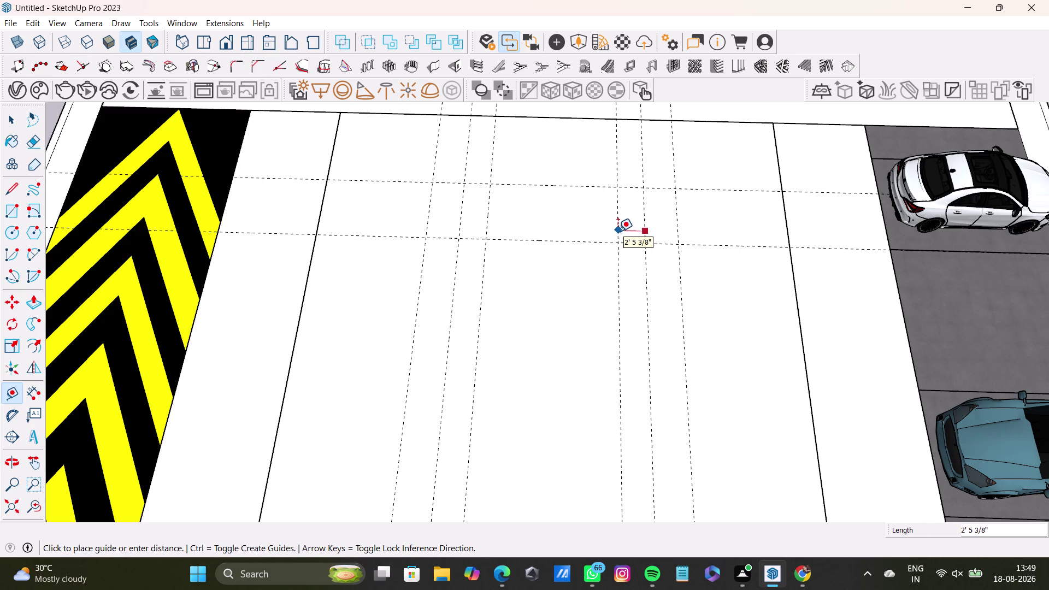
click(618, 231)
Add a vertical guide about 10' across and another 2' beside the first.
click(555, 185)
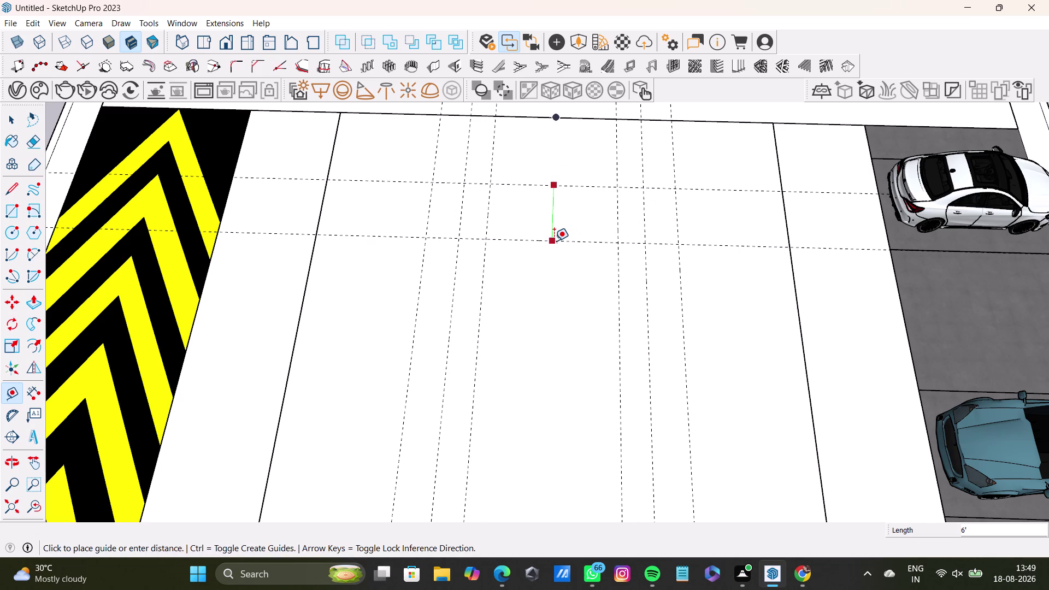
key(space)
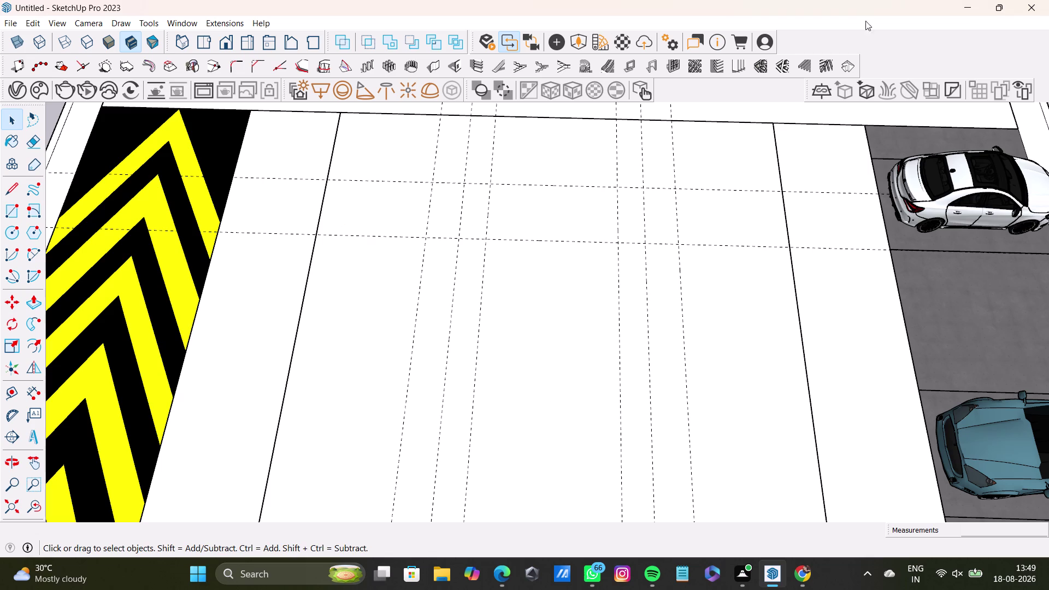
click(7, 397)
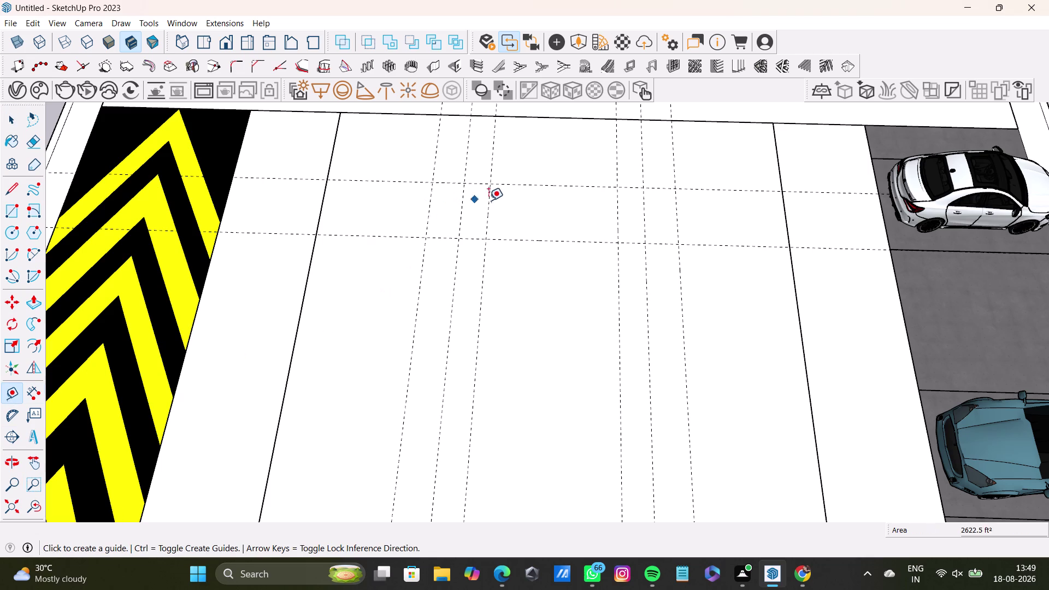
click(488, 212)
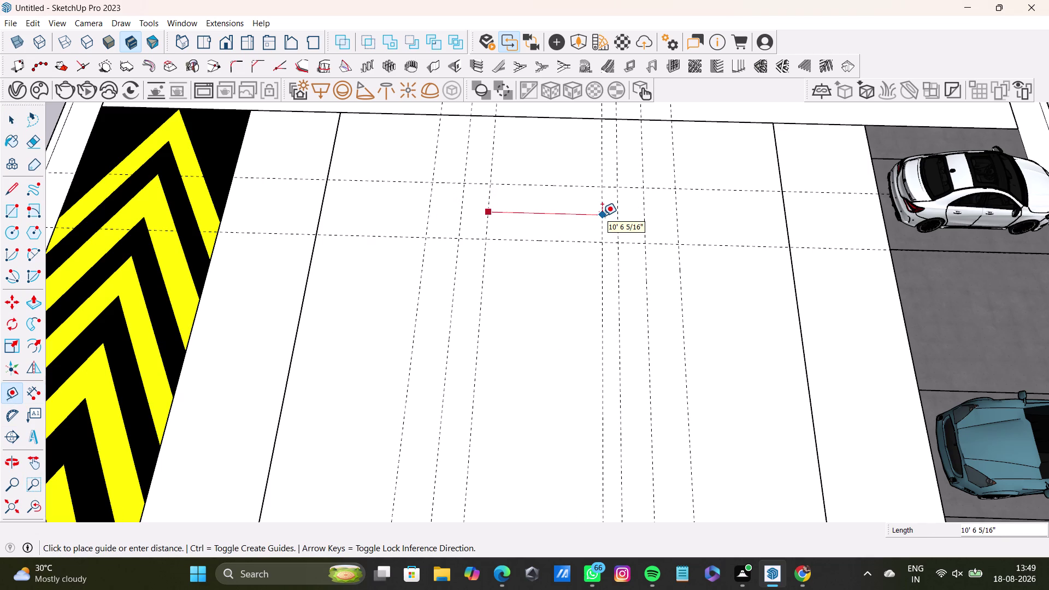
click(601, 216)
click(485, 220)
click(509, 226)
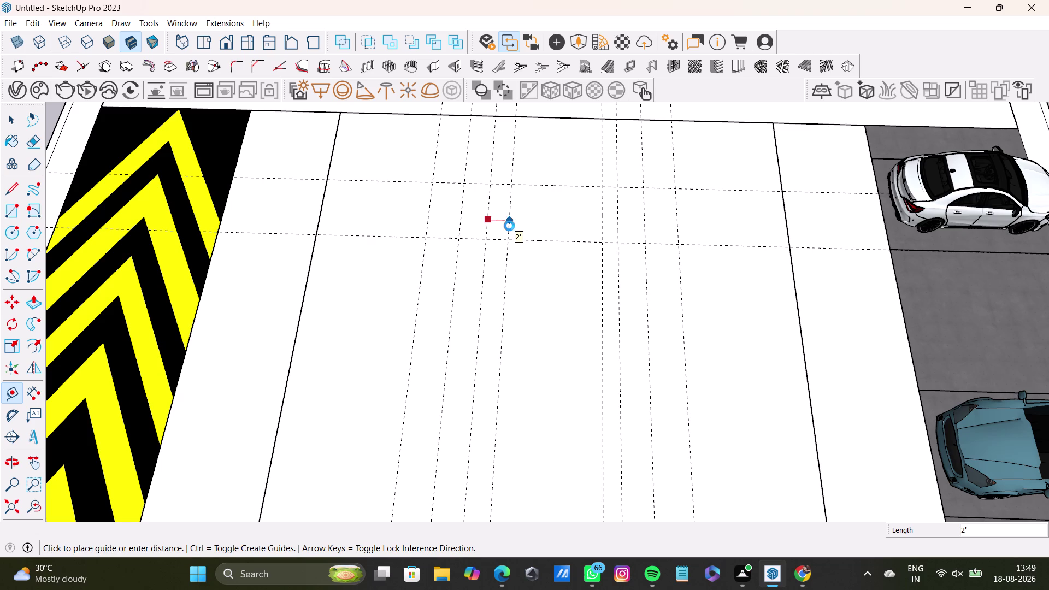
key(space)
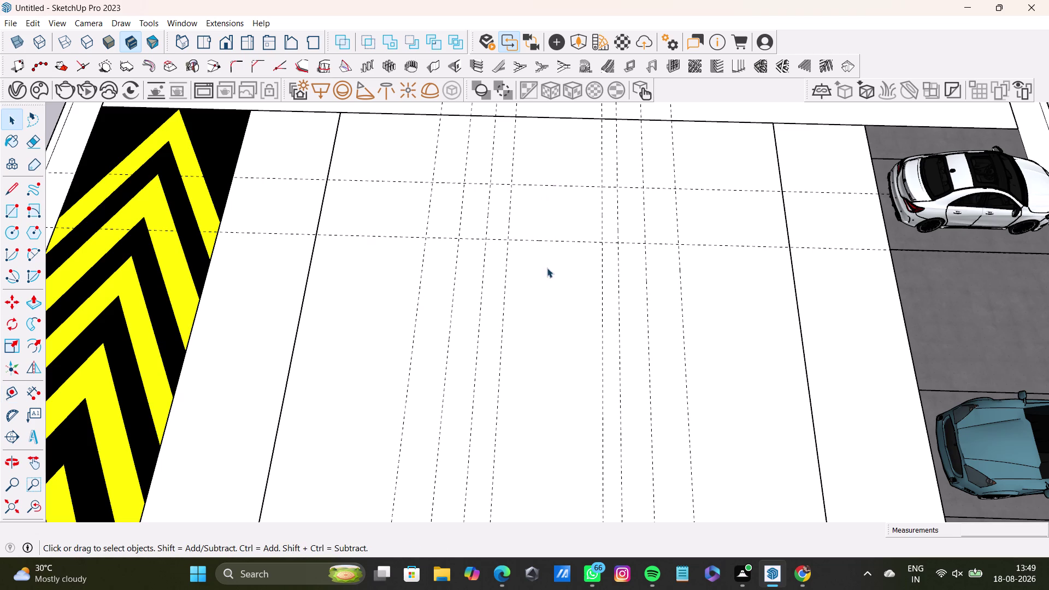
Orbit over the parked car rows and back to the central bay.
scroll(up, 3)
scroll(down, 3)
middle_drag(553, 223, 551, 234)
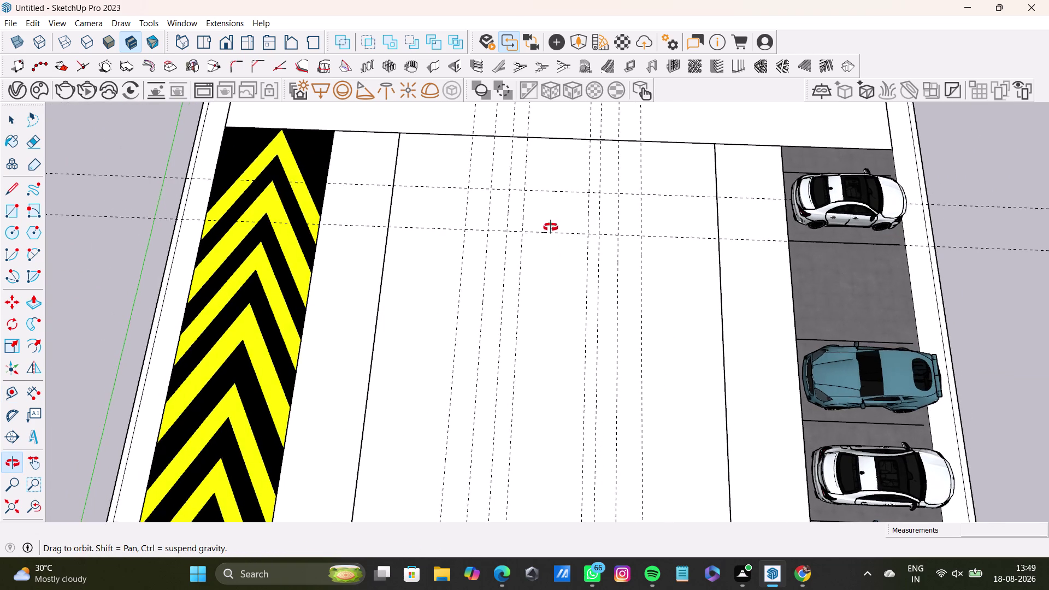
middle_drag(550, 233, 553, 184)
middle_drag(585, 236, 578, 161)
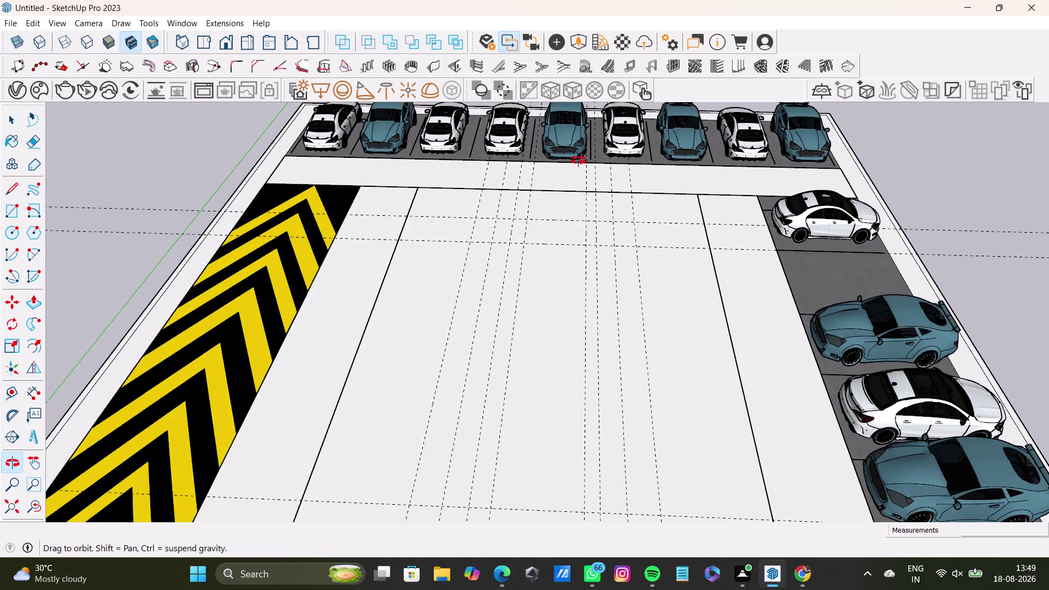
middle_drag(579, 161, 584, 263)
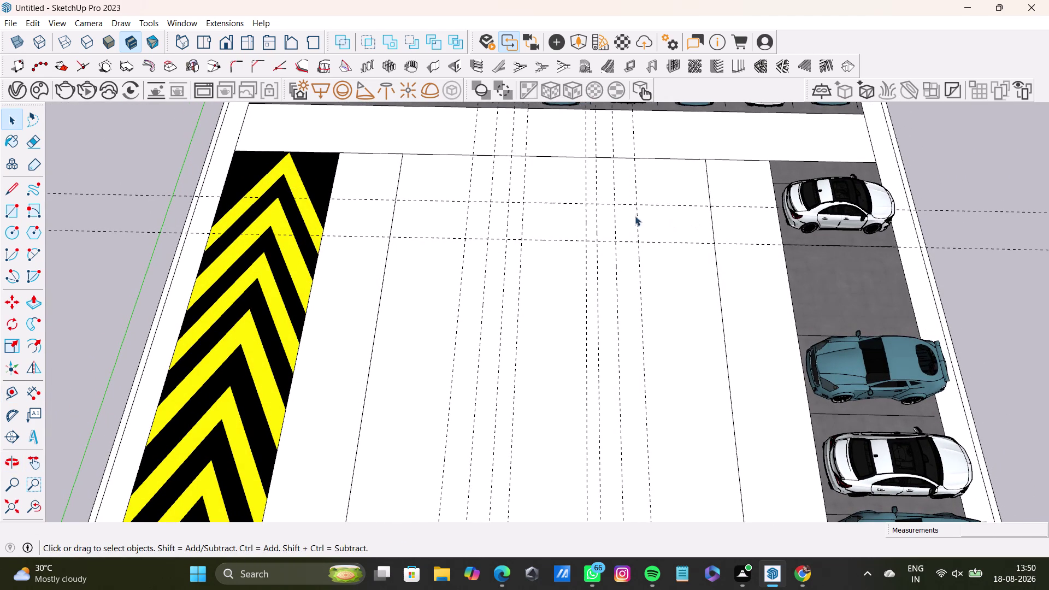
click(15, 393)
click(556, 201)
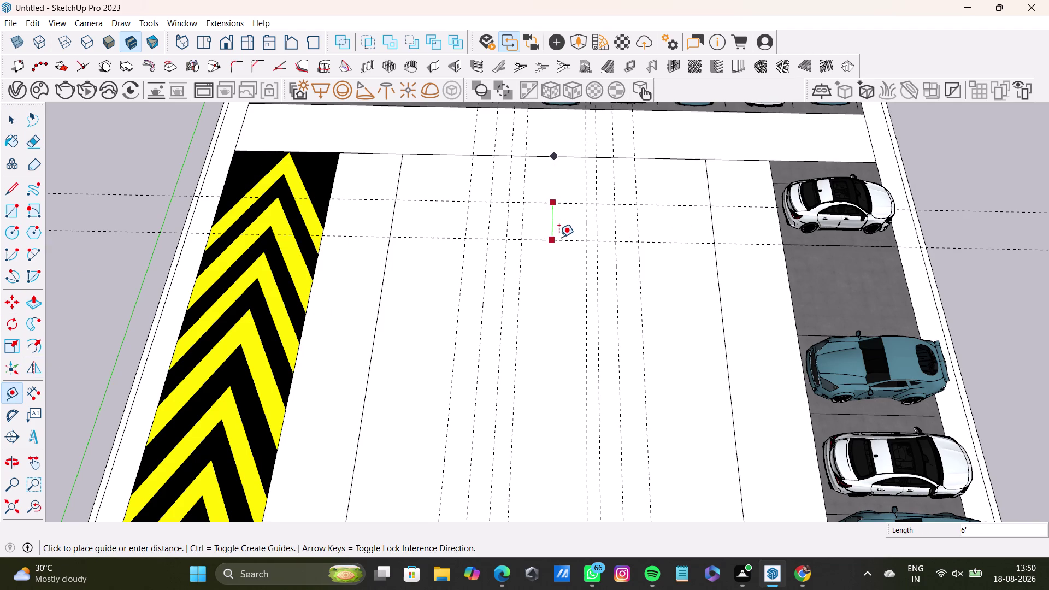
key(space)
click(13, 384)
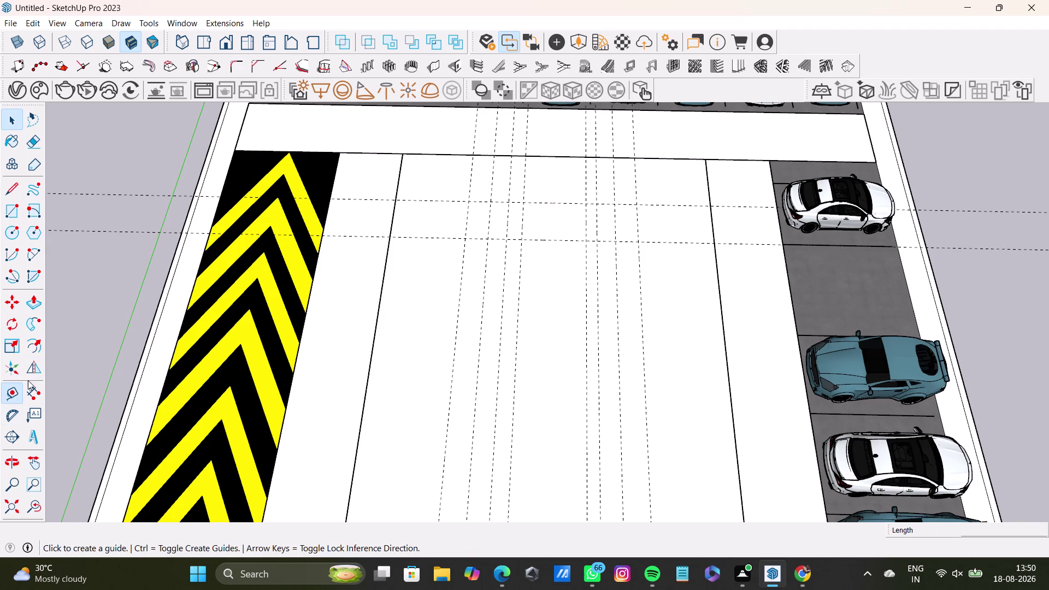
click(519, 221)
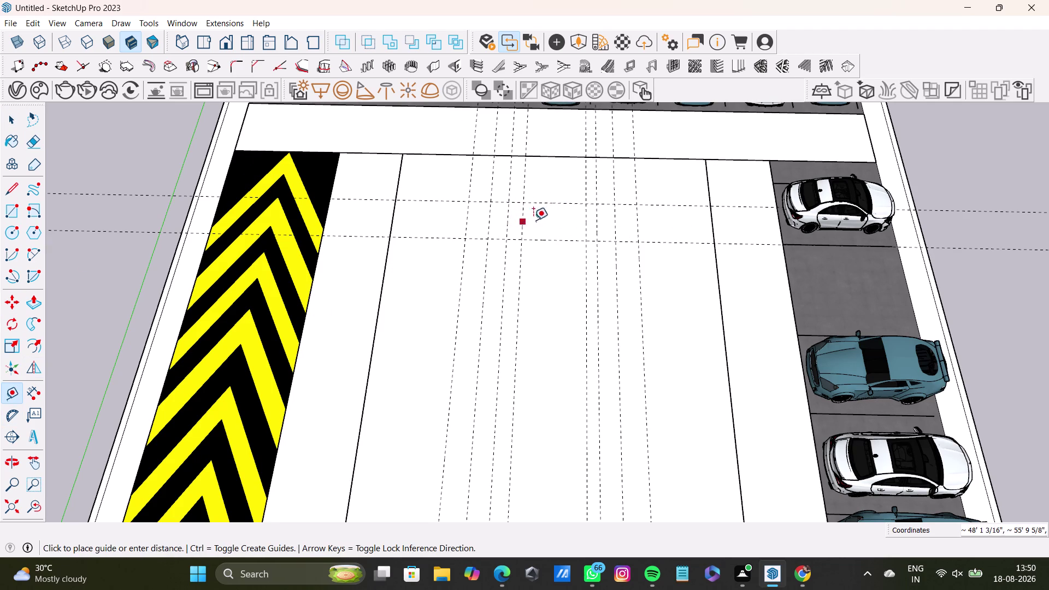
key(space)
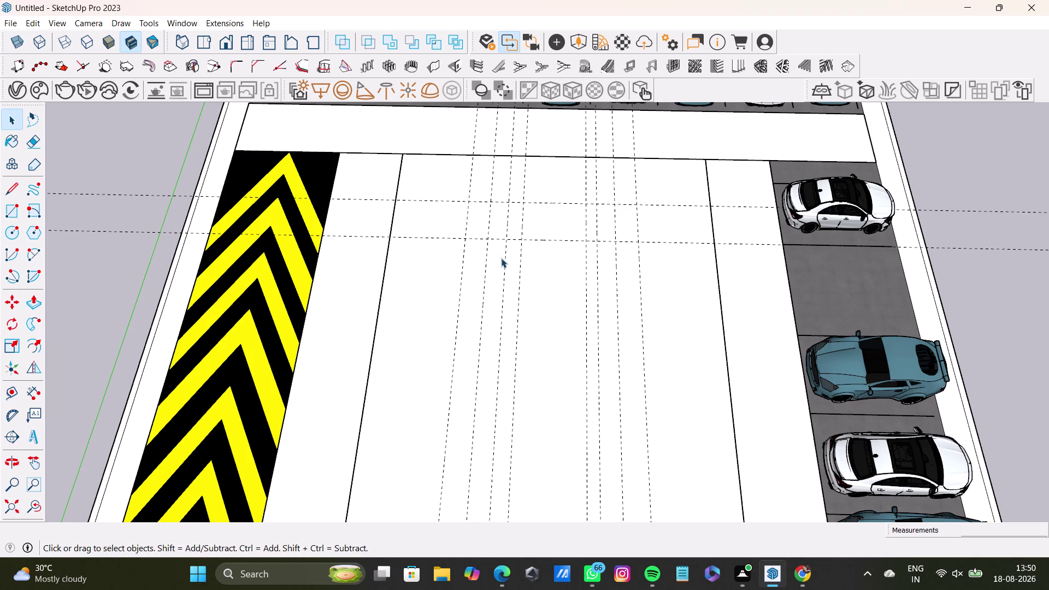
Select and delete six stray vertical guides across the central bay.
click(463, 242)
key(Delete)
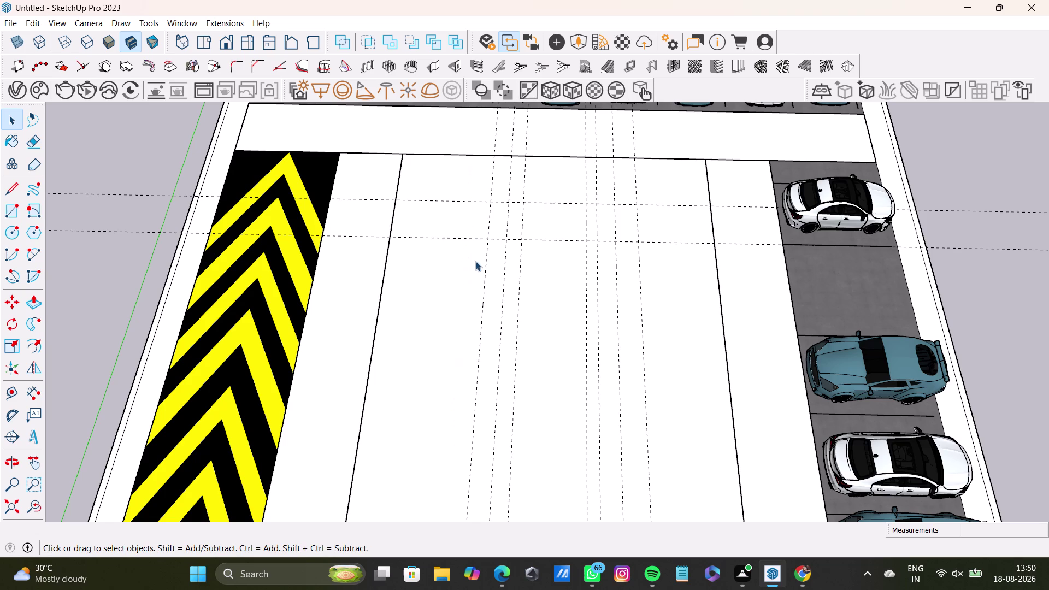
click(483, 281)
key(Delete)
click(505, 285)
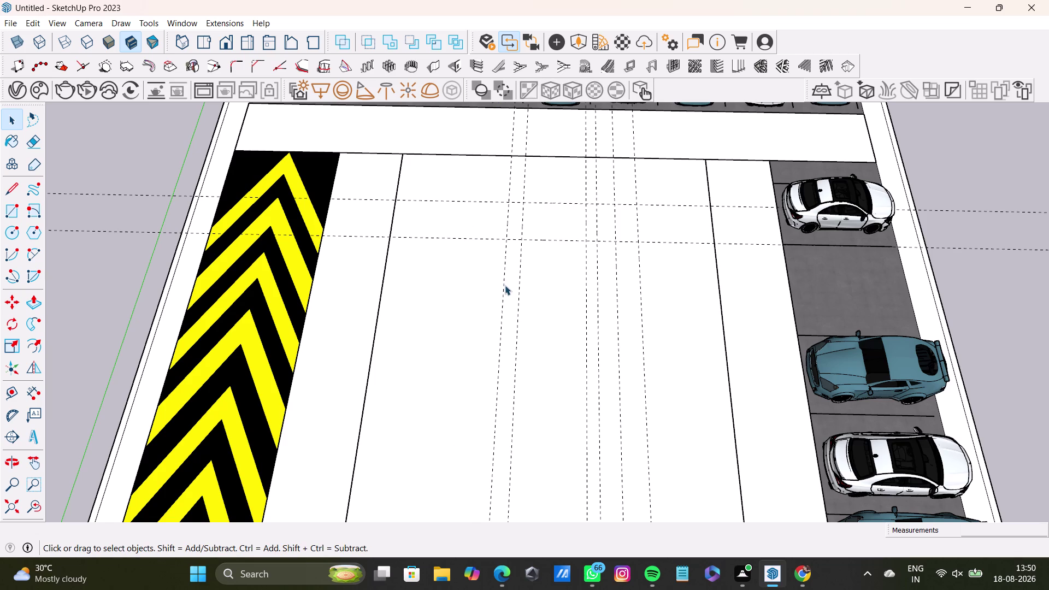
key(Delete)
click(597, 312)
key(Delete)
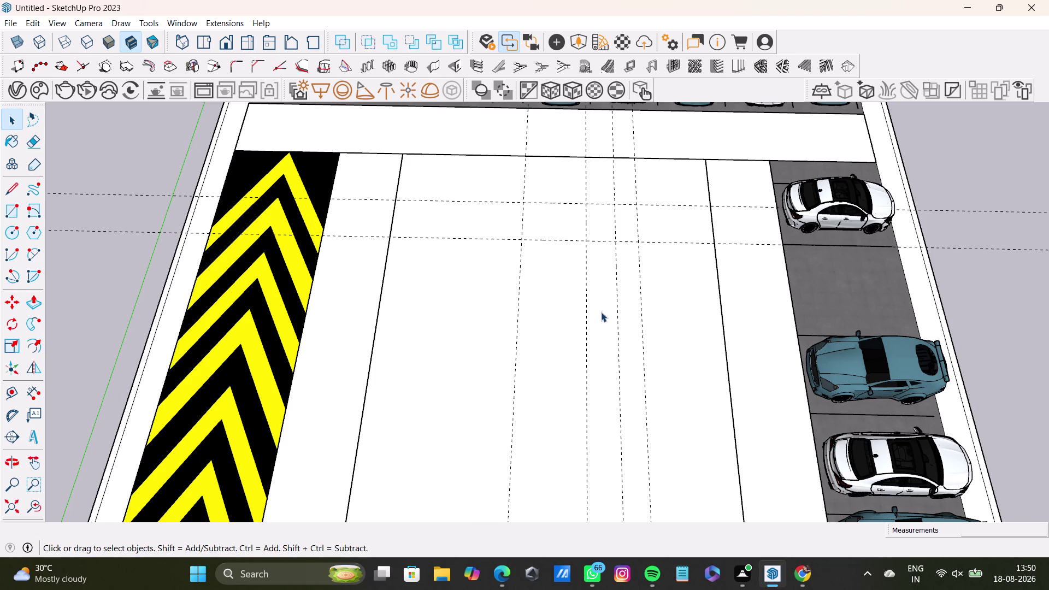
click(618, 317)
key(Delete)
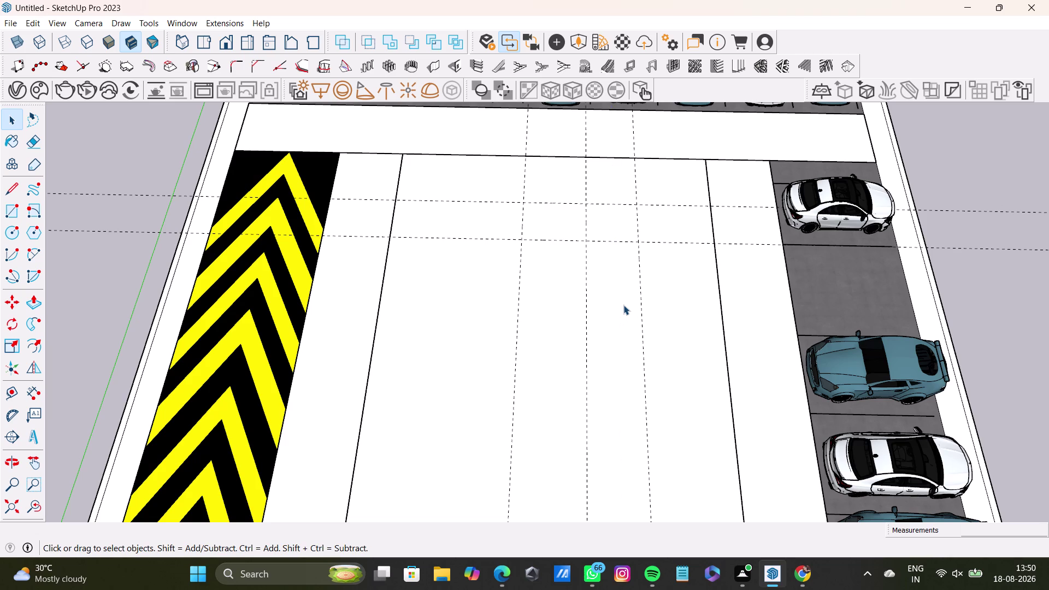
click(640, 328)
click(643, 336)
key(Delete)
middle_drag(578, 255, 477, 261)
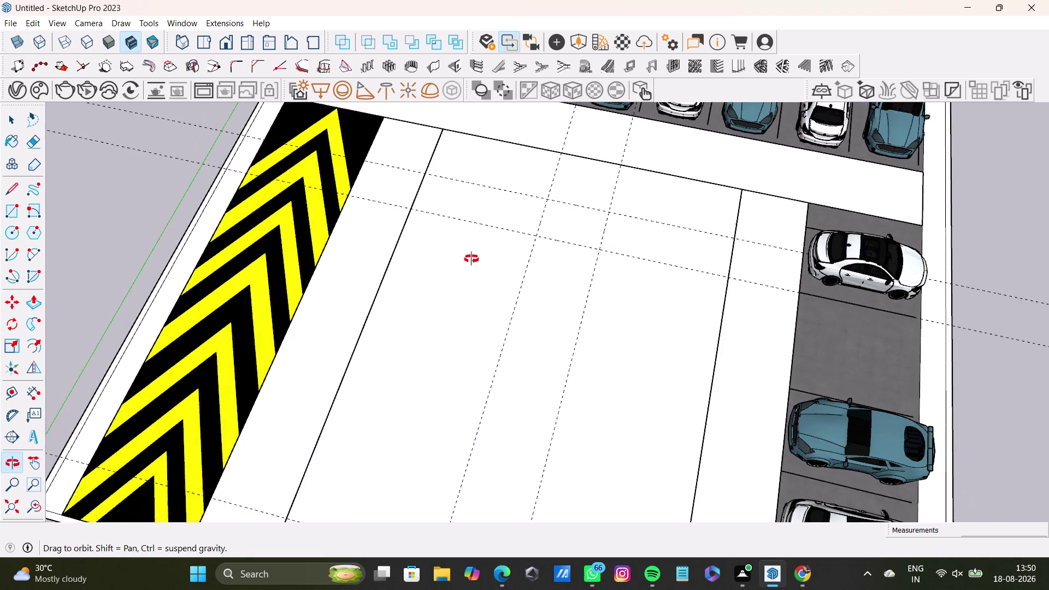
Place guide lines 2' in from the central bay's left and right edges.
middle_drag(477, 261, 328, 215)
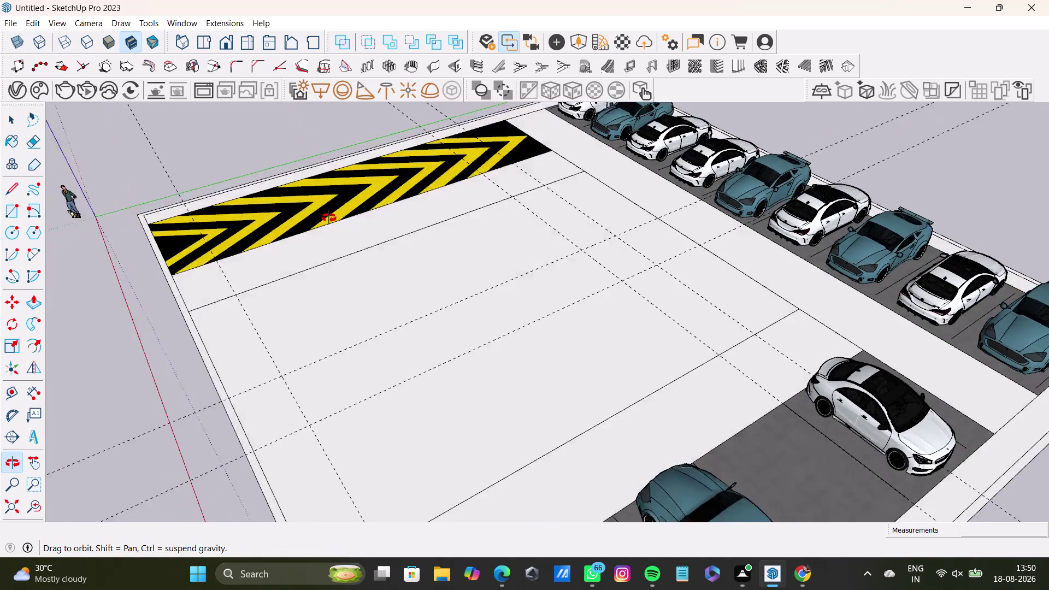
middle_drag(328, 215, 568, 283)
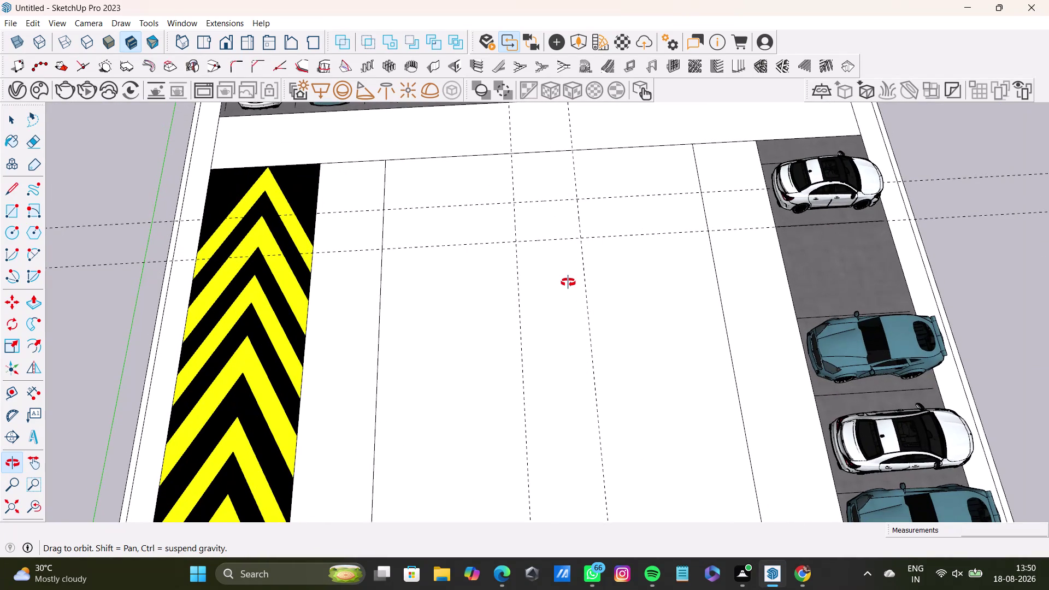
middle_drag(567, 283, 568, 230)
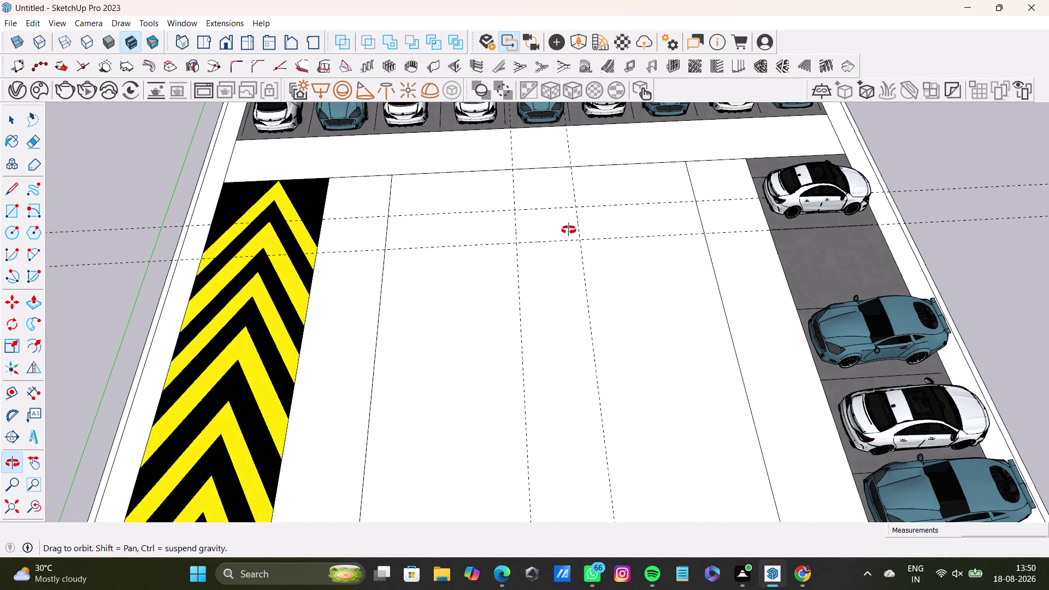
middle_drag(568, 229, 540, 327)
click(9, 391)
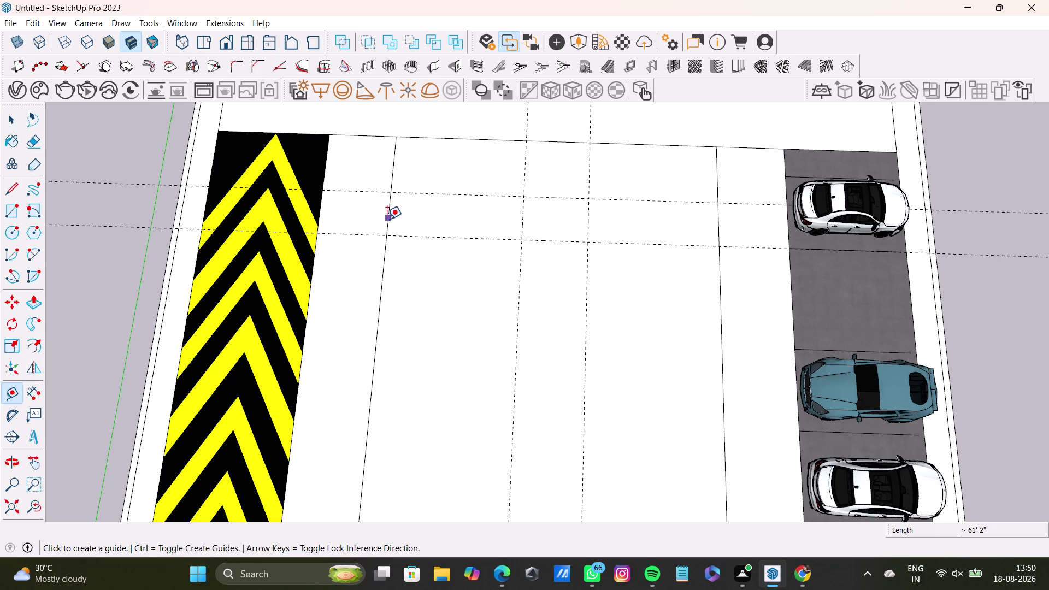
click(387, 219)
text(2)
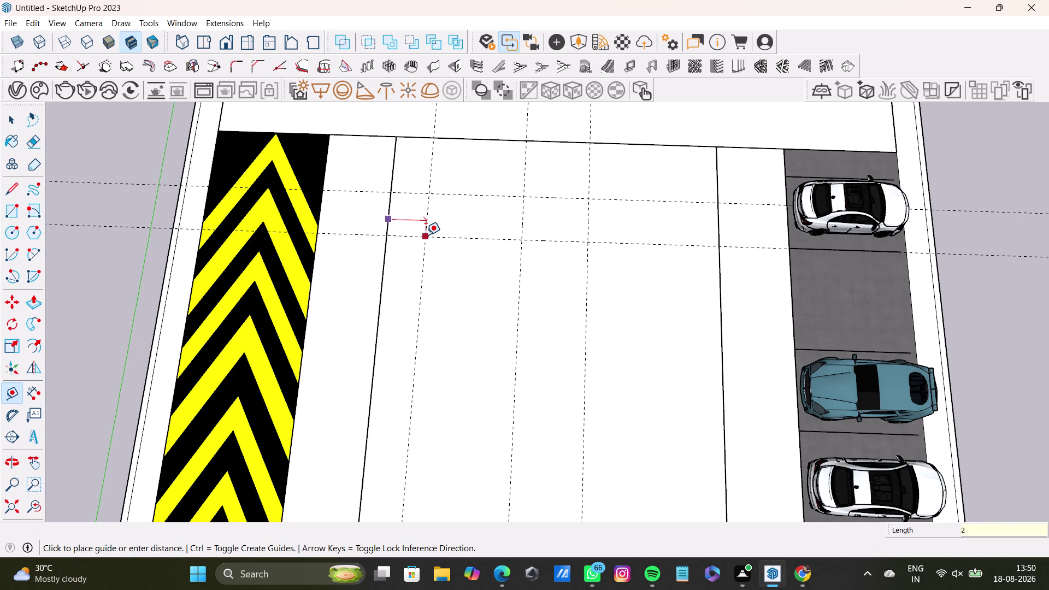
text(')
key(Return)
click(720, 227)
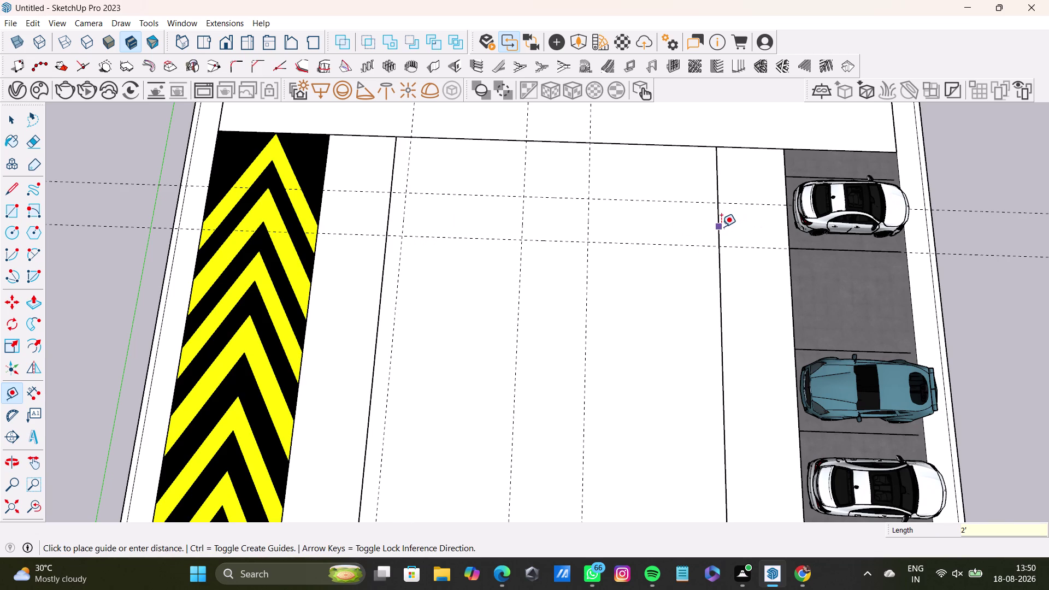
text(2')
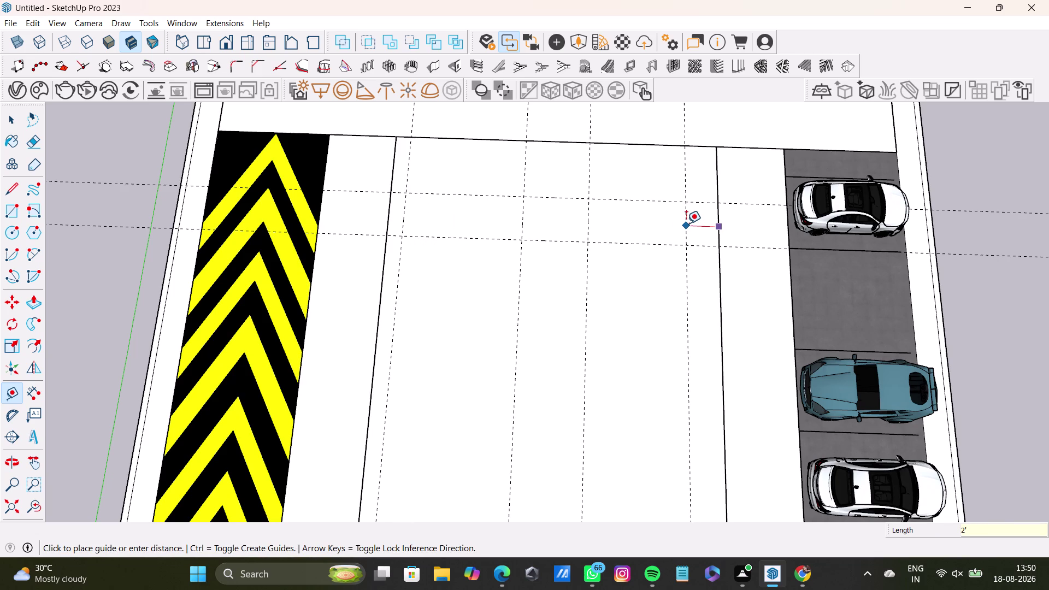
key(Return)
Place a guide 10' beyond the left 2' guide.
scroll(up, 3)
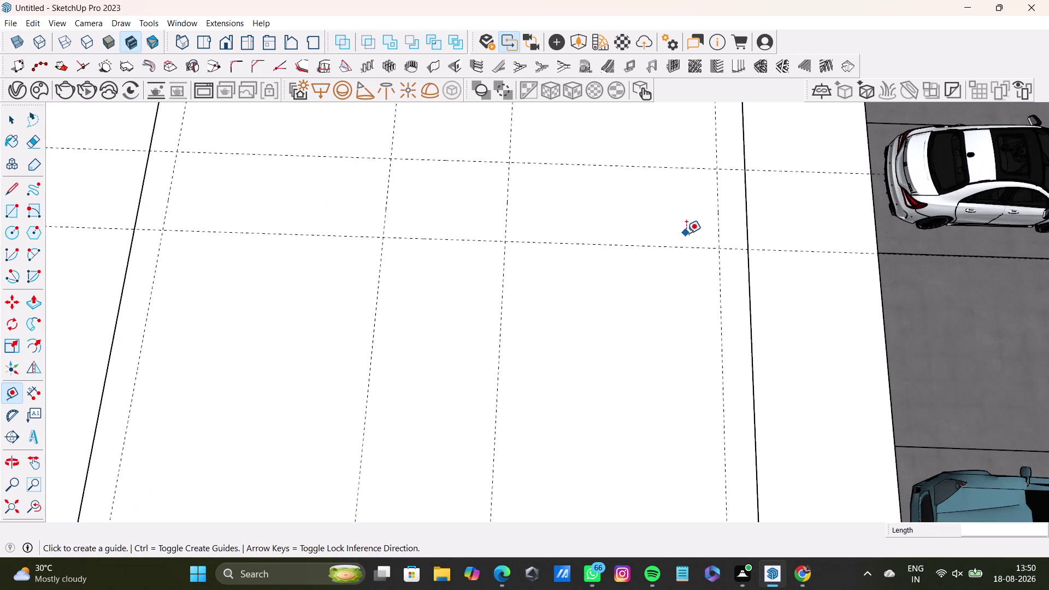
scroll(up, 3)
scroll(up, 3)
middle_drag(685, 233, 566, 120)
scroll(up, 3)
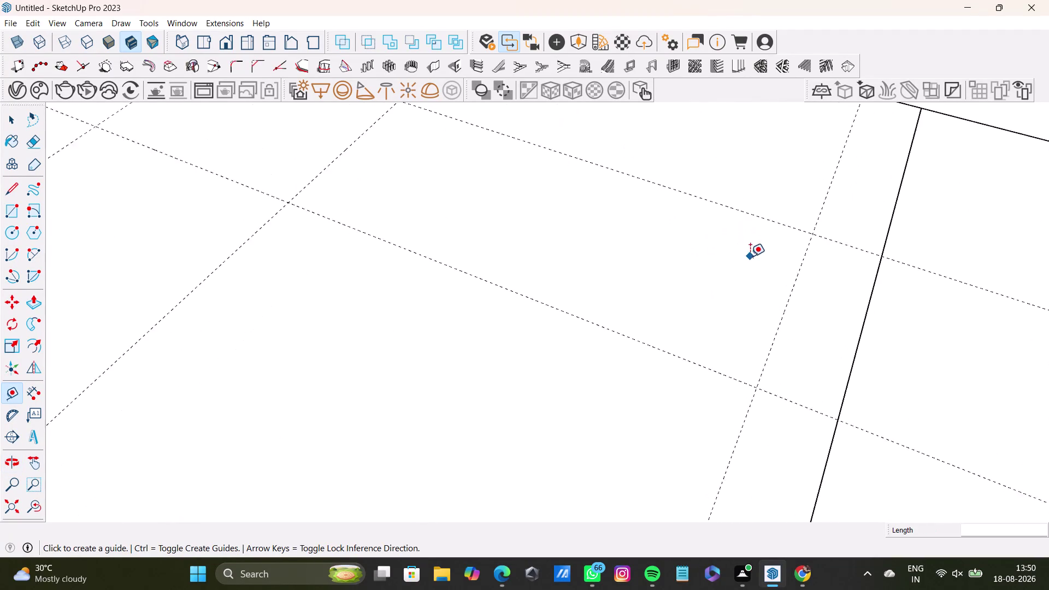
scroll(up, 3)
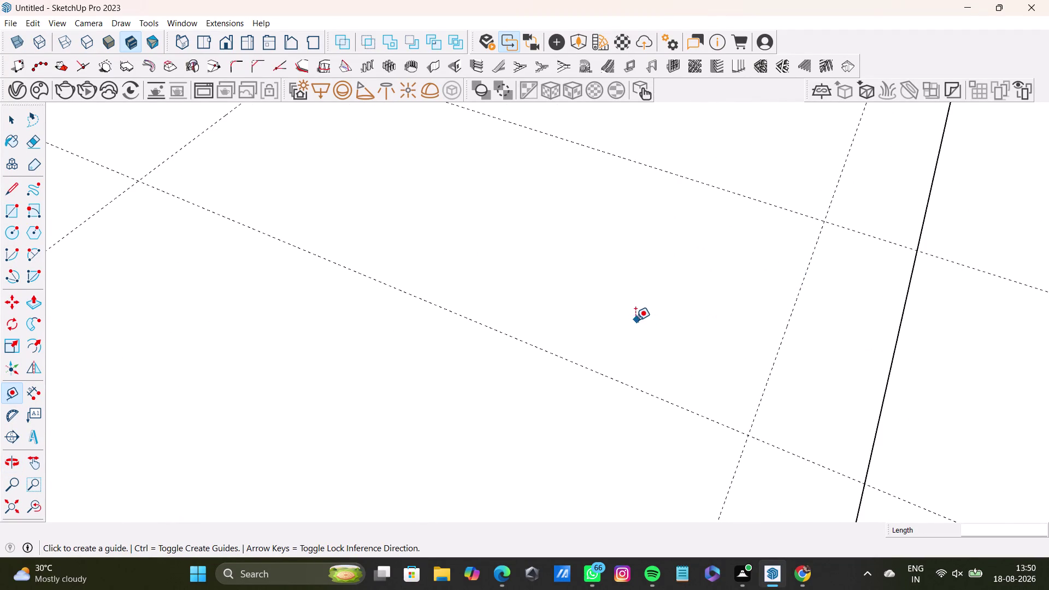
scroll(down, 3)
middle_drag(536, 311, 724, 311)
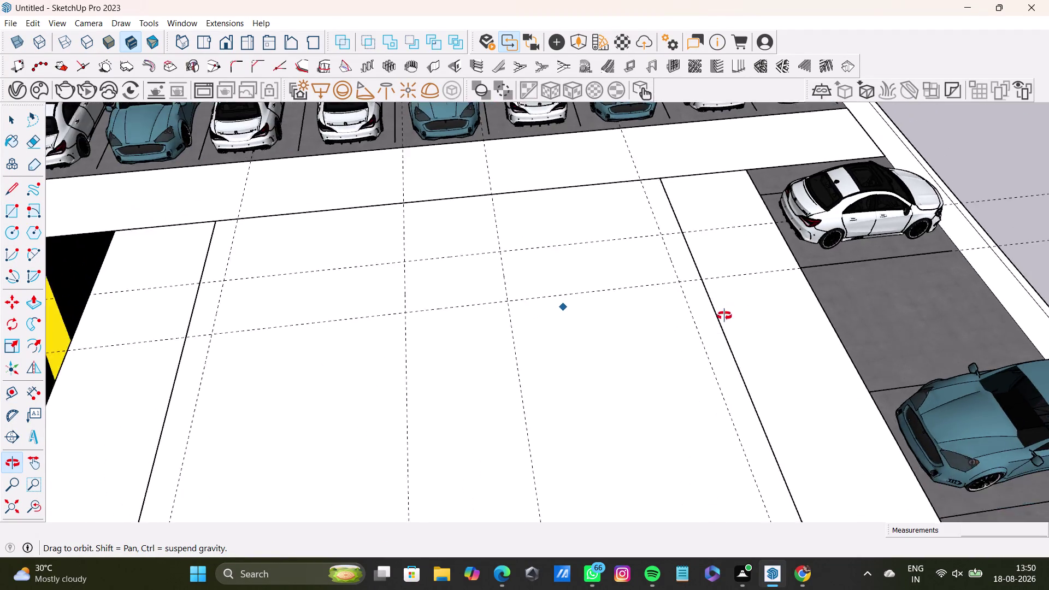
middle_drag(724, 311, 691, 408)
click(224, 255)
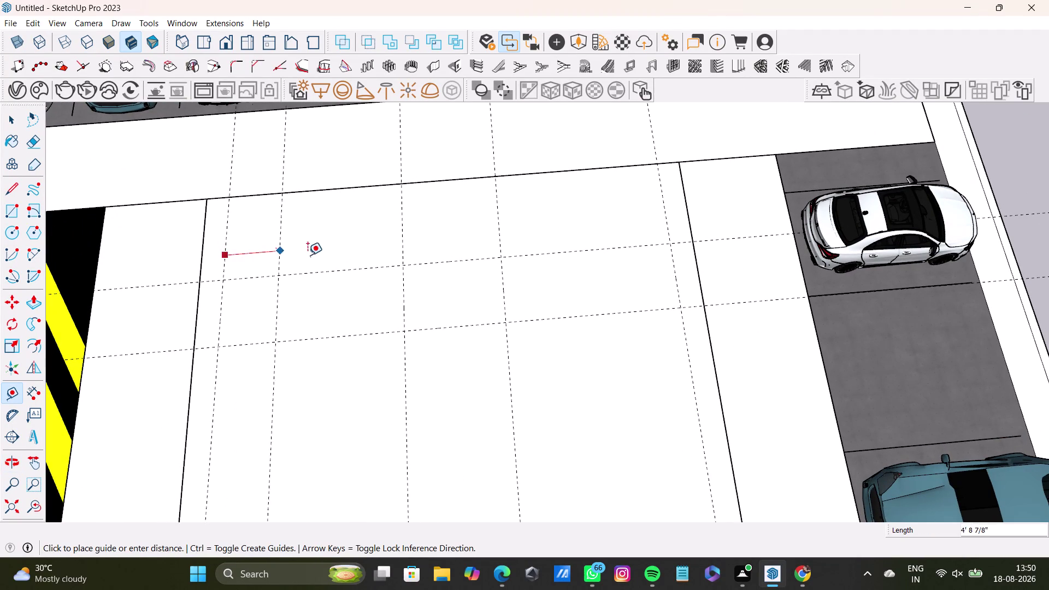
text(10')
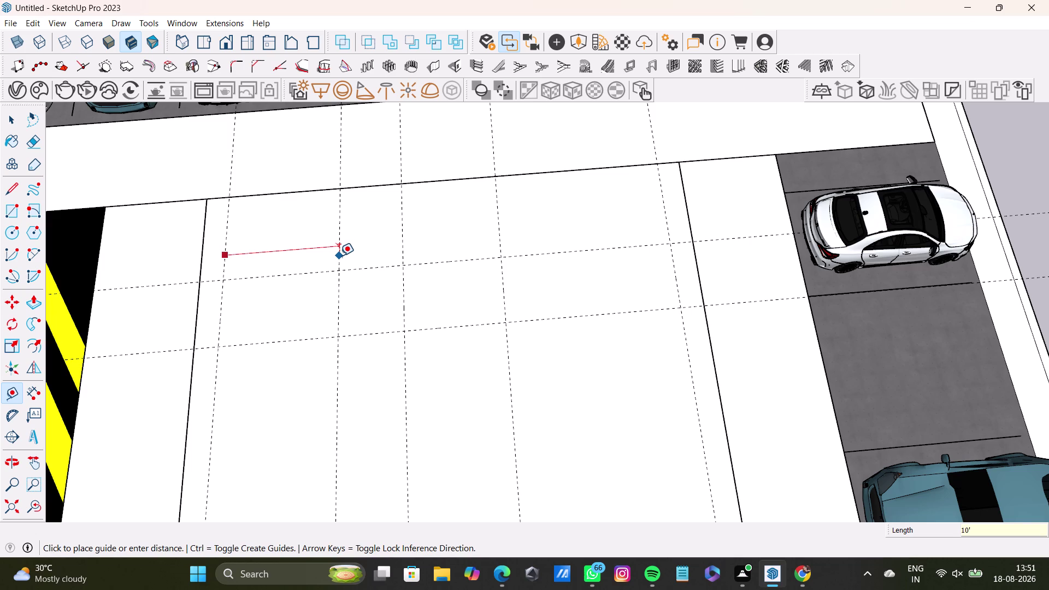
key(Return)
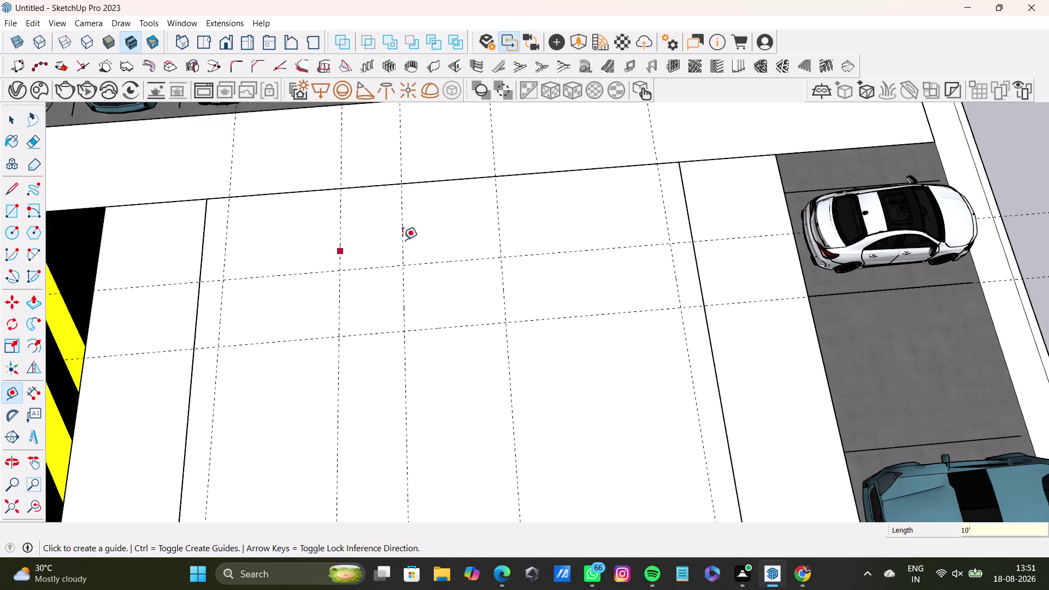
Add further guides at 10' spacing, undoing one misplaced guide.
click(498, 230)
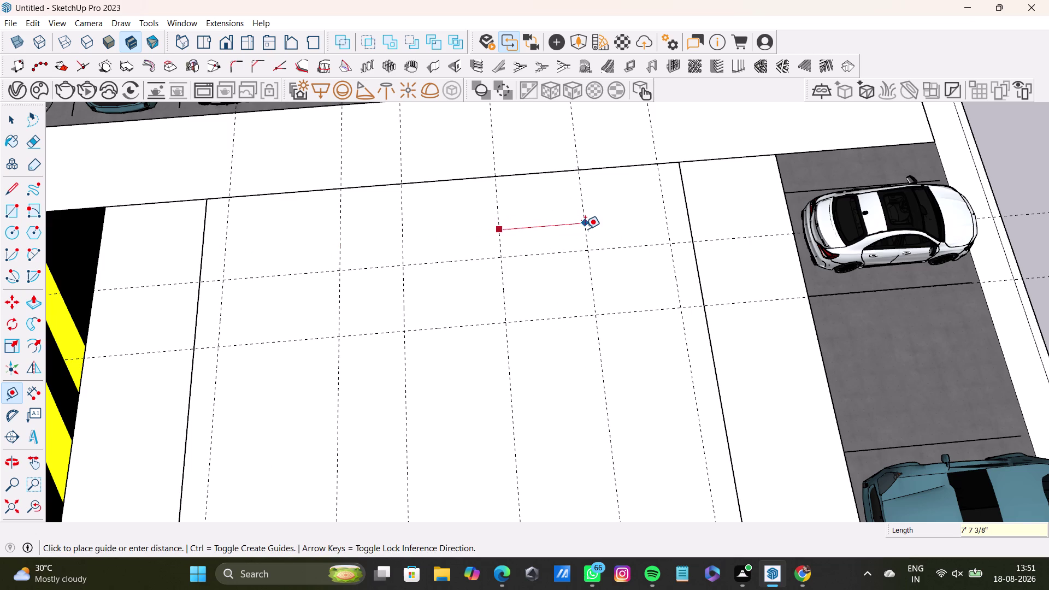
text(10)
text(')
key(Return)
key(ctrl+z)
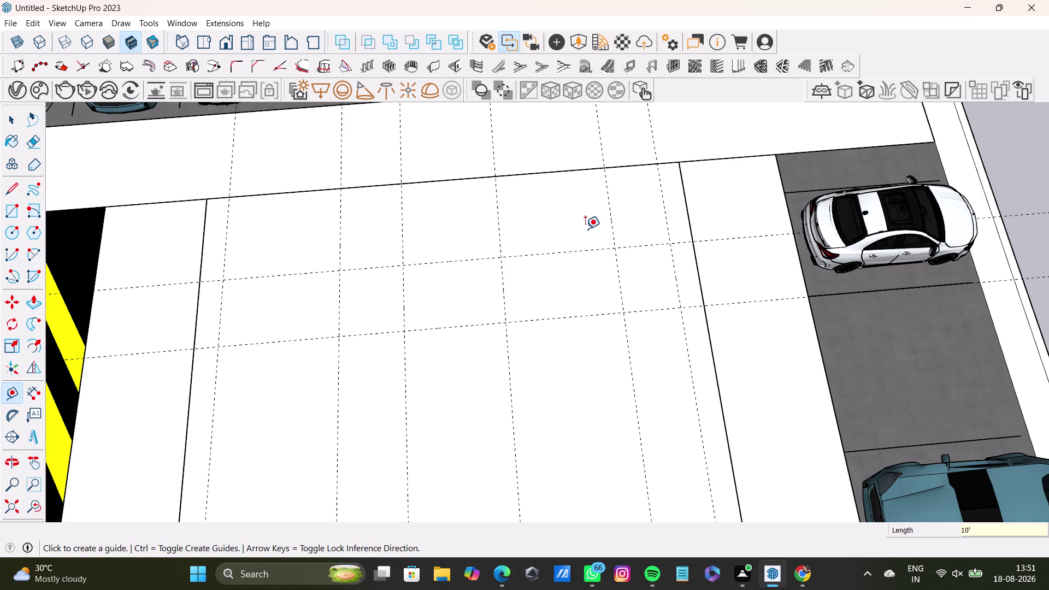
click(667, 223)
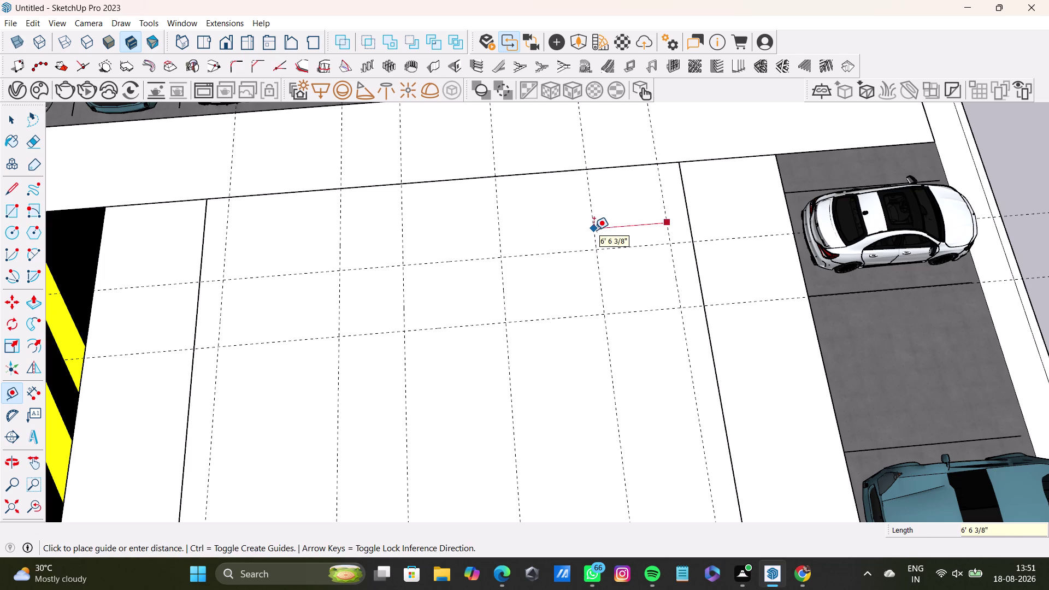
text(10')
key(Return)
key(space)
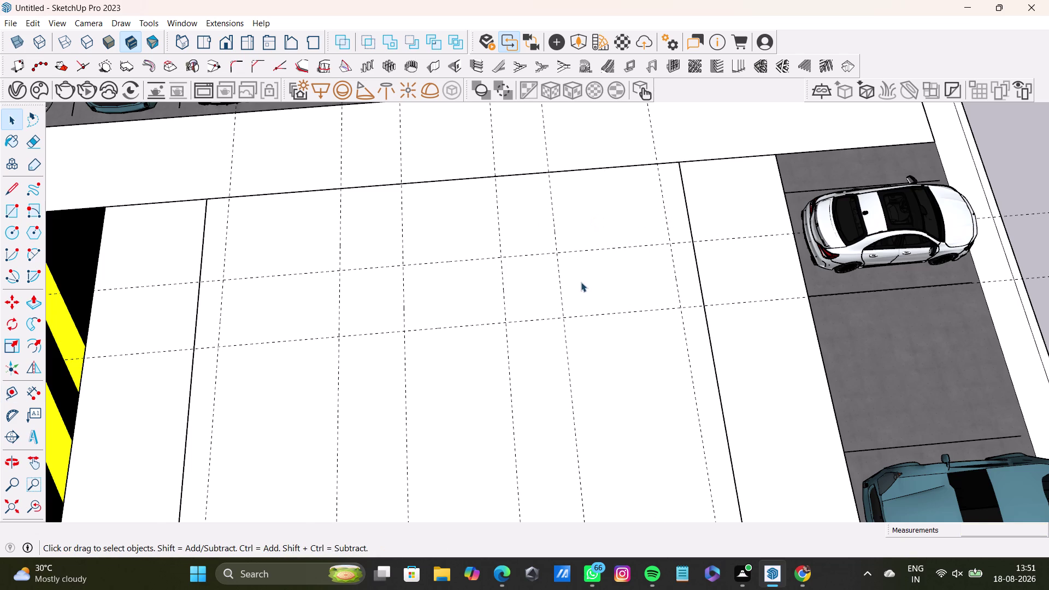
scroll(down, 3)
middle_drag(587, 270, 605, 238)
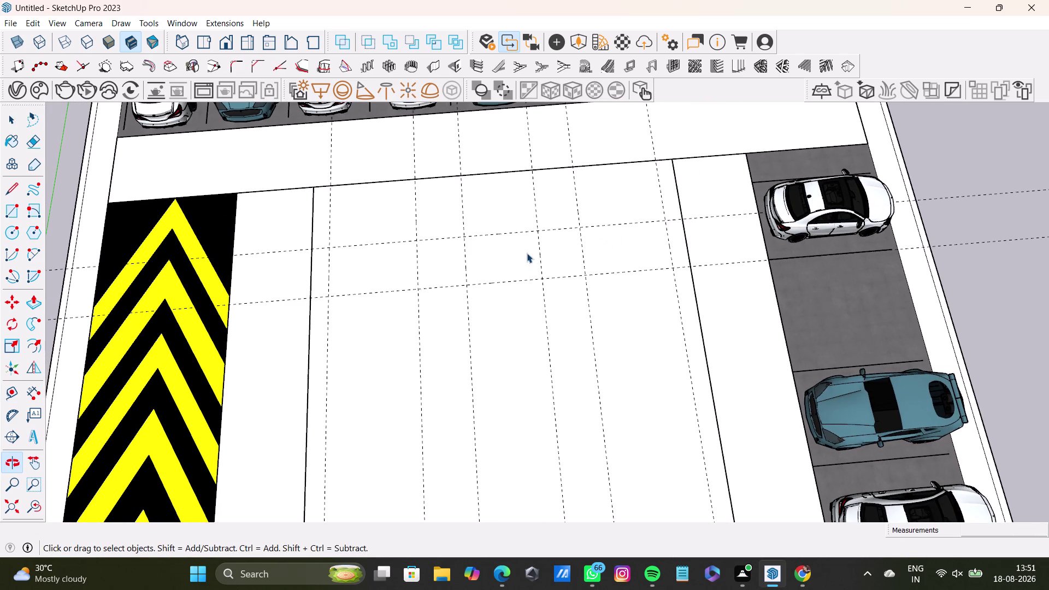
click(12, 189)
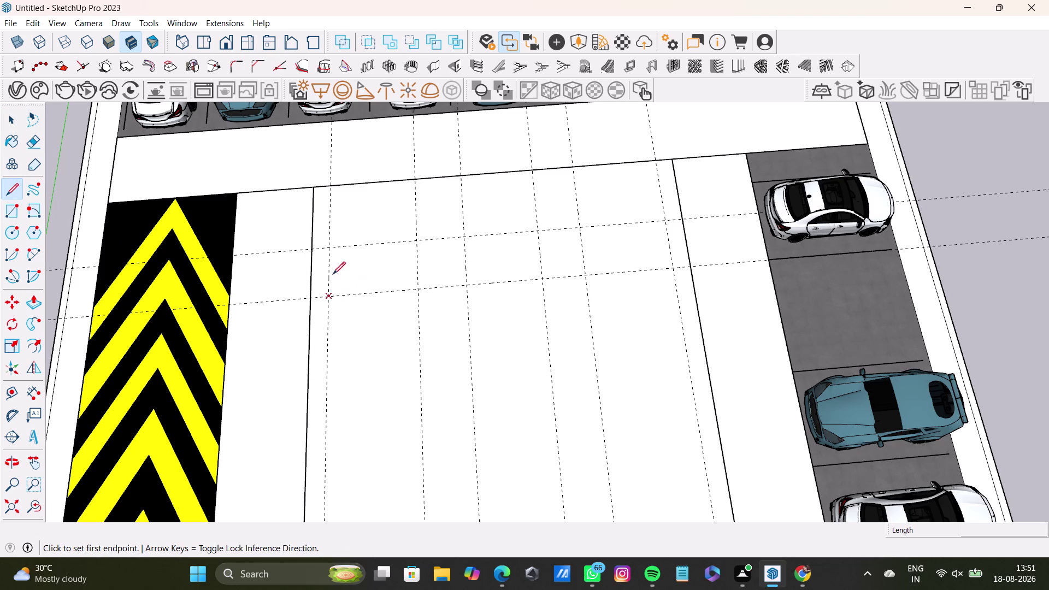
Draw the first short divider lines from the bay's top edge down to the guide.
click(329, 186)
click(332, 293)
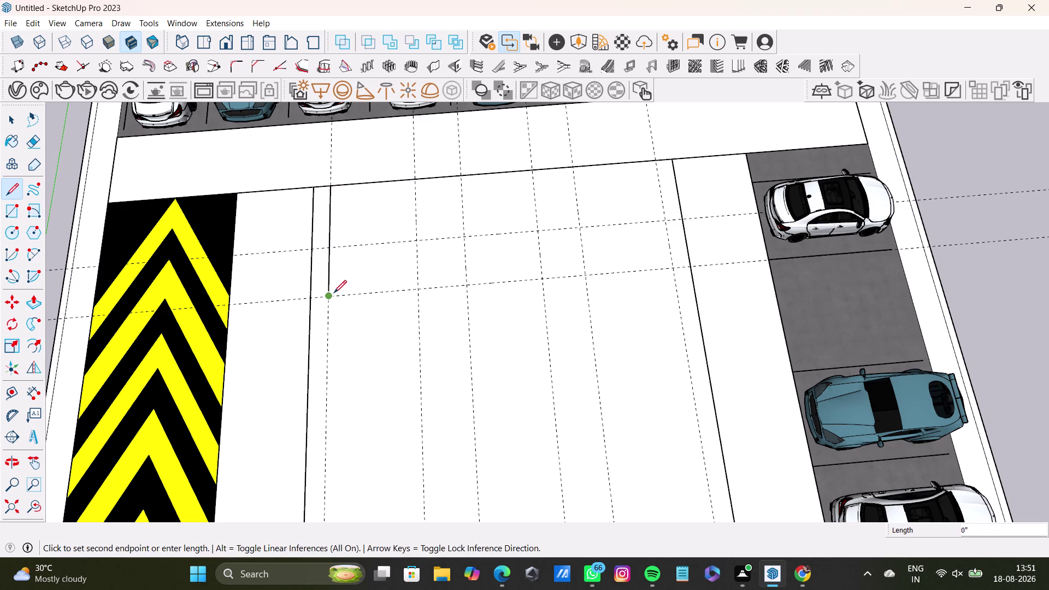
key(space)
click(11, 192)
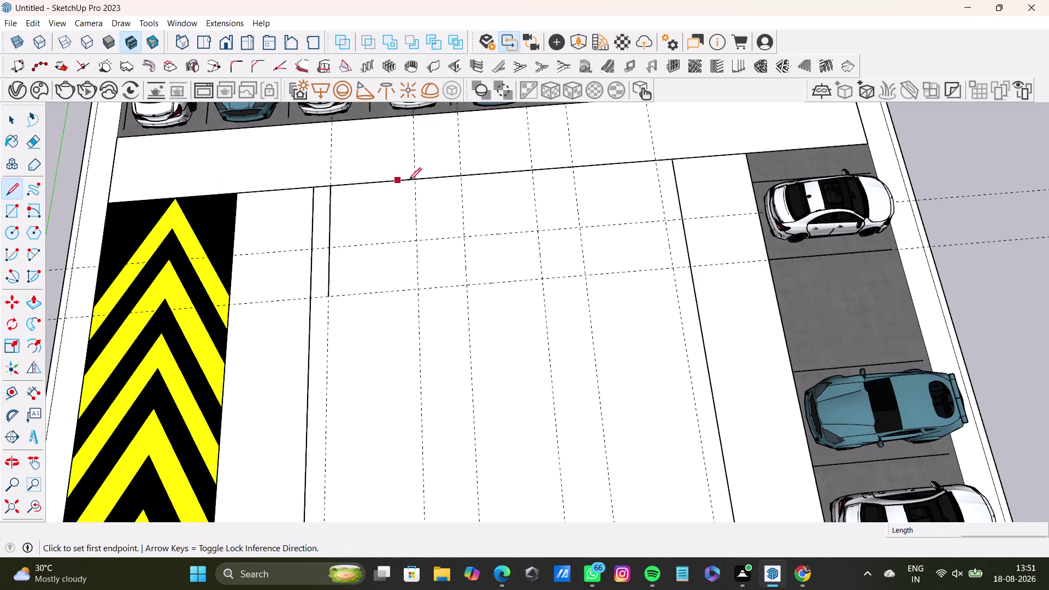
click(415, 180)
click(419, 287)
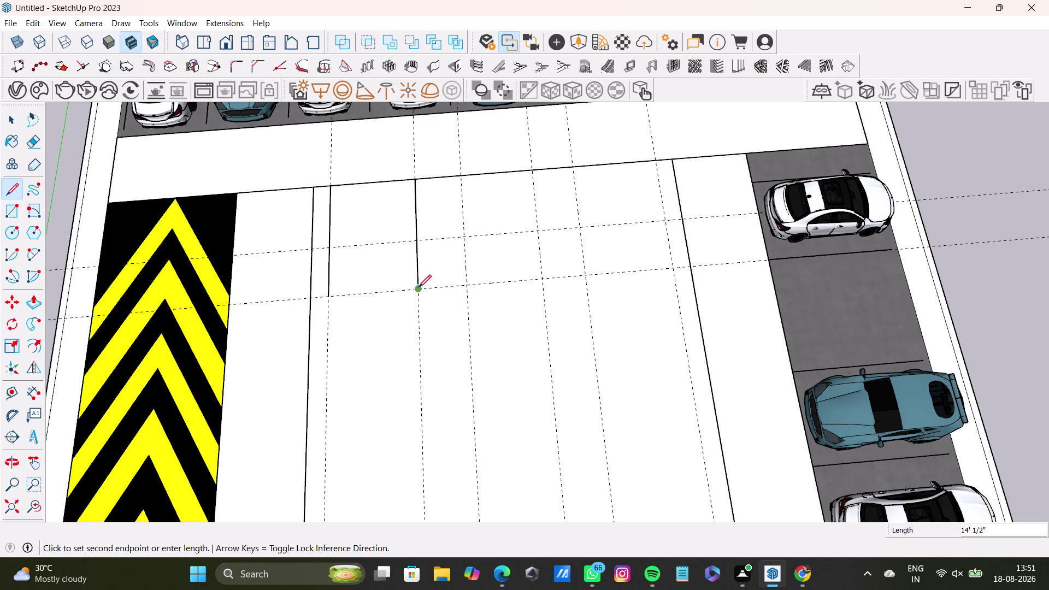
key(space)
click(8, 185)
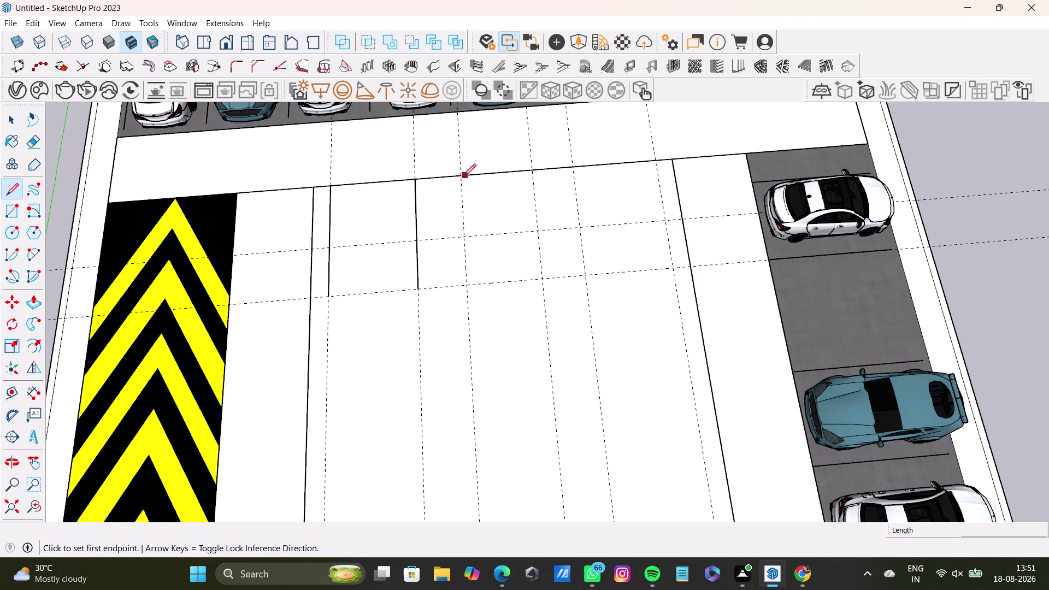
click(461, 175)
click(470, 281)
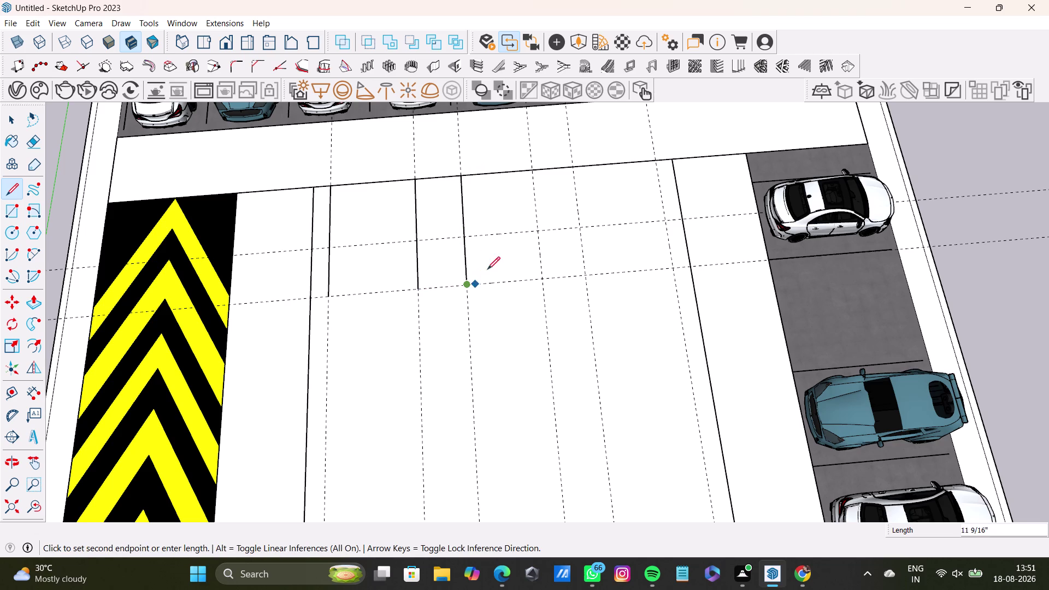
key(space)
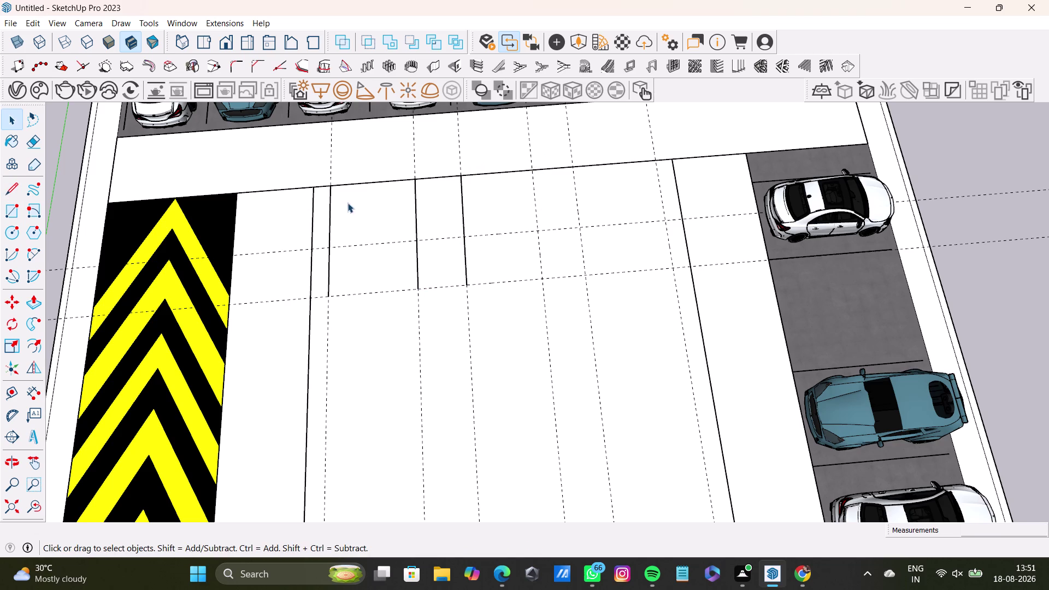
Draw three more parallel divider lines from the top edge to the lower guide.
key(l)
click(530, 170)
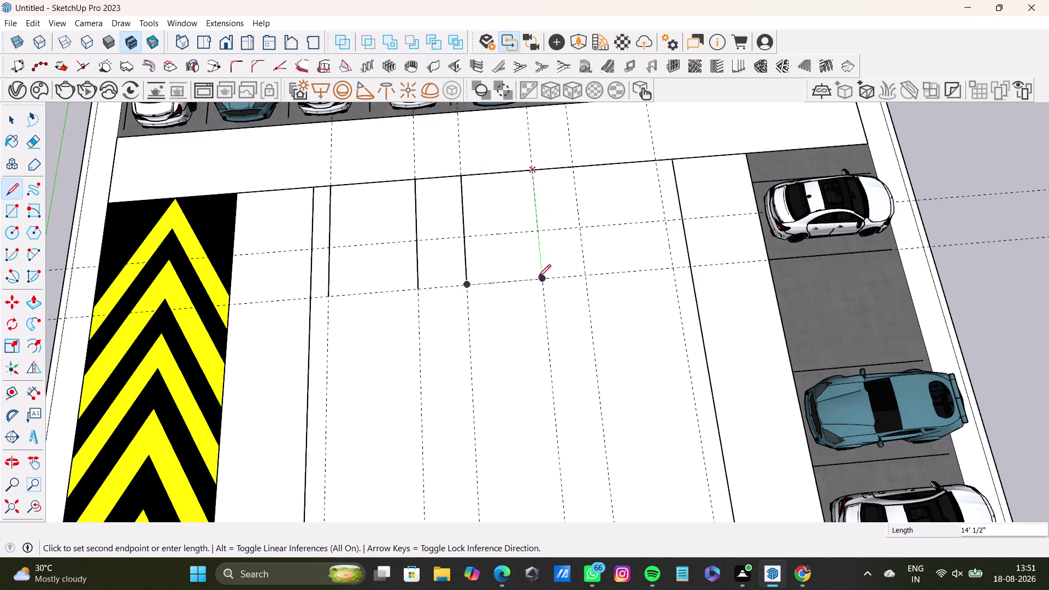
click(541, 281)
key(space)
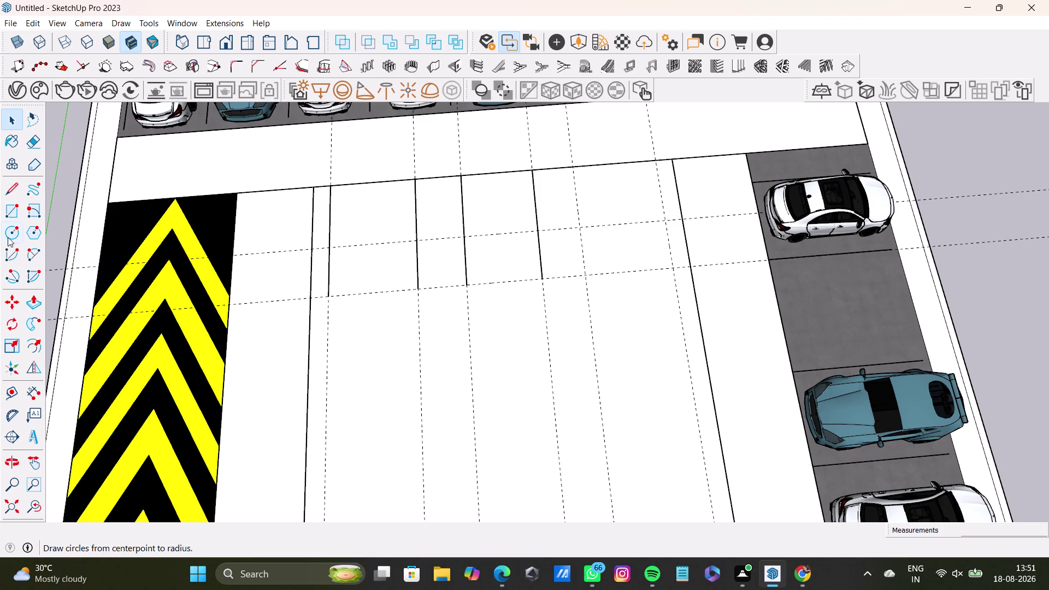
click(3, 189)
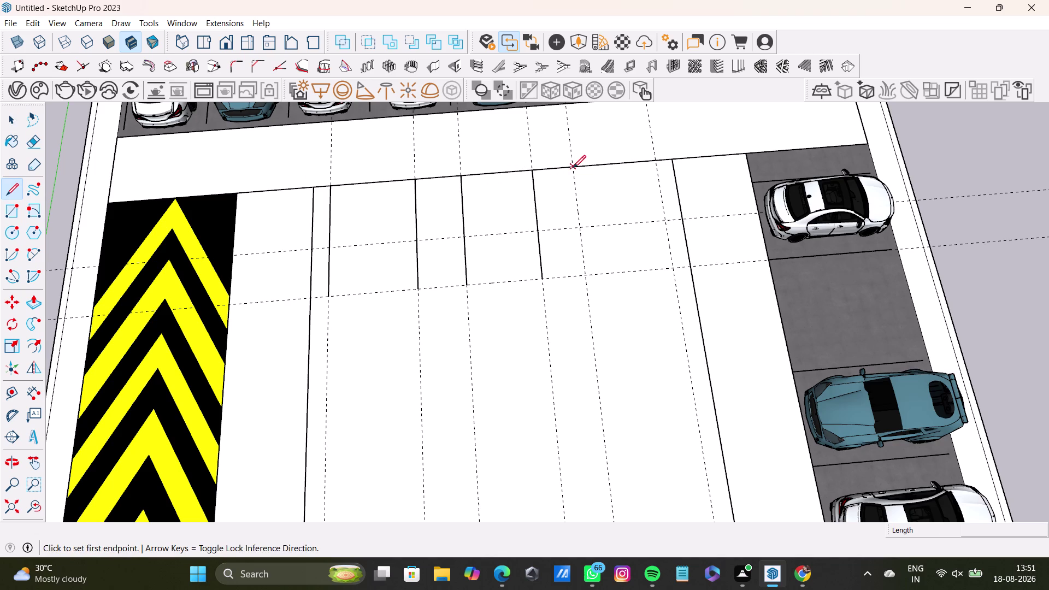
click(572, 168)
click(585, 270)
key(space)
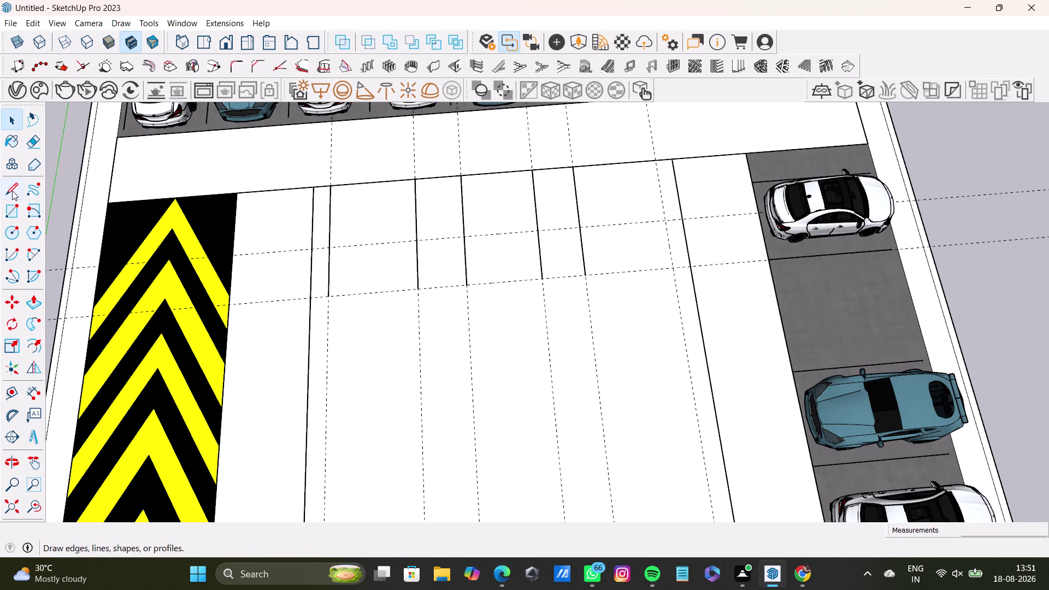
click(13, 196)
click(654, 159)
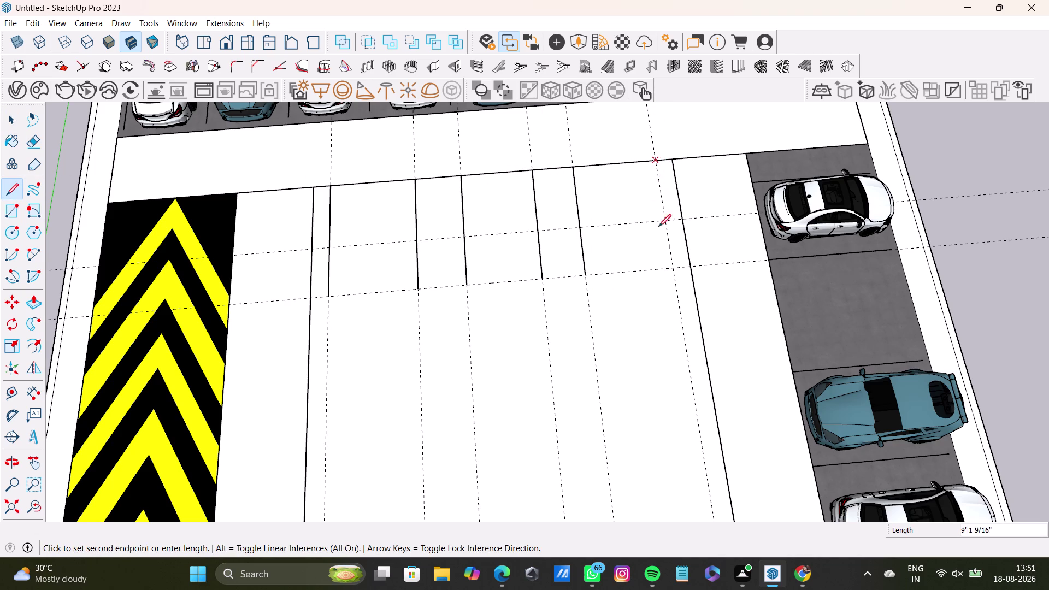
click(671, 265)
key(space)
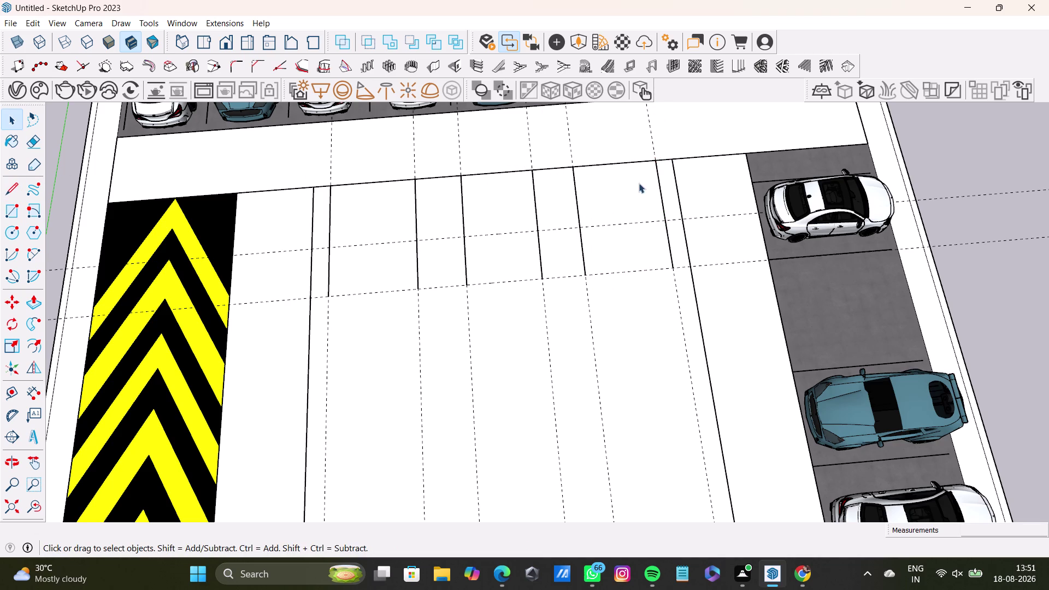
Outline a small rectangle just below the bay's top edge.
scroll(up, 3)
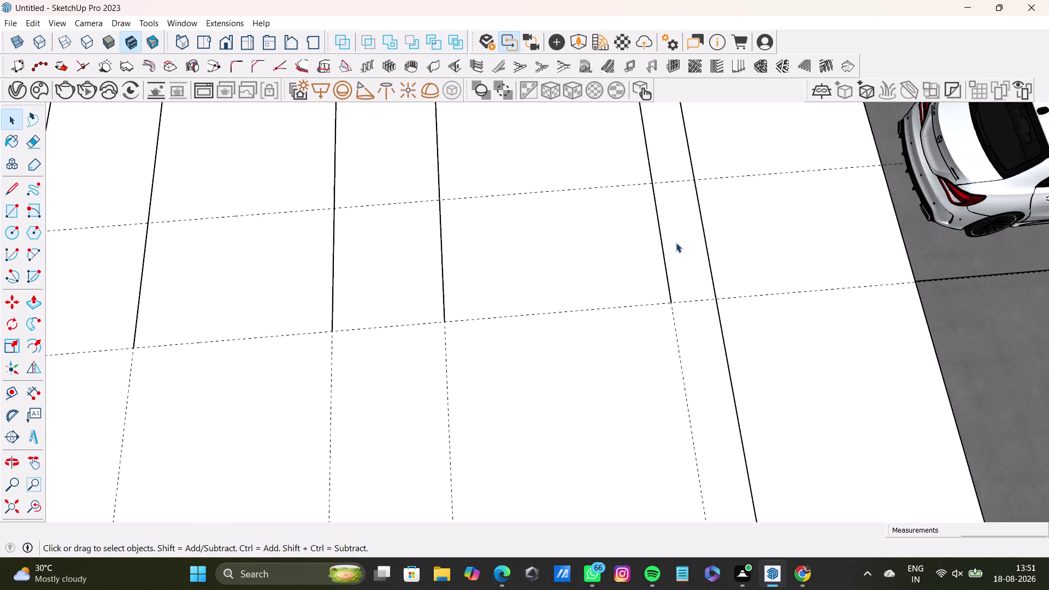
scroll(down, 3)
middle_drag(678, 242, 593, 229)
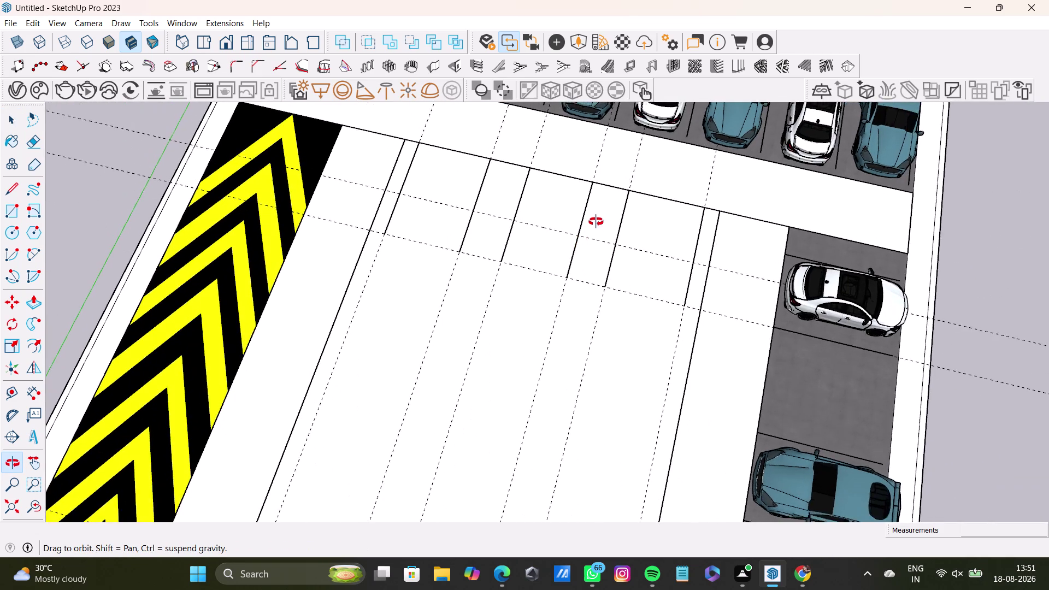
middle_drag(593, 229, 625, 243)
click(13, 194)
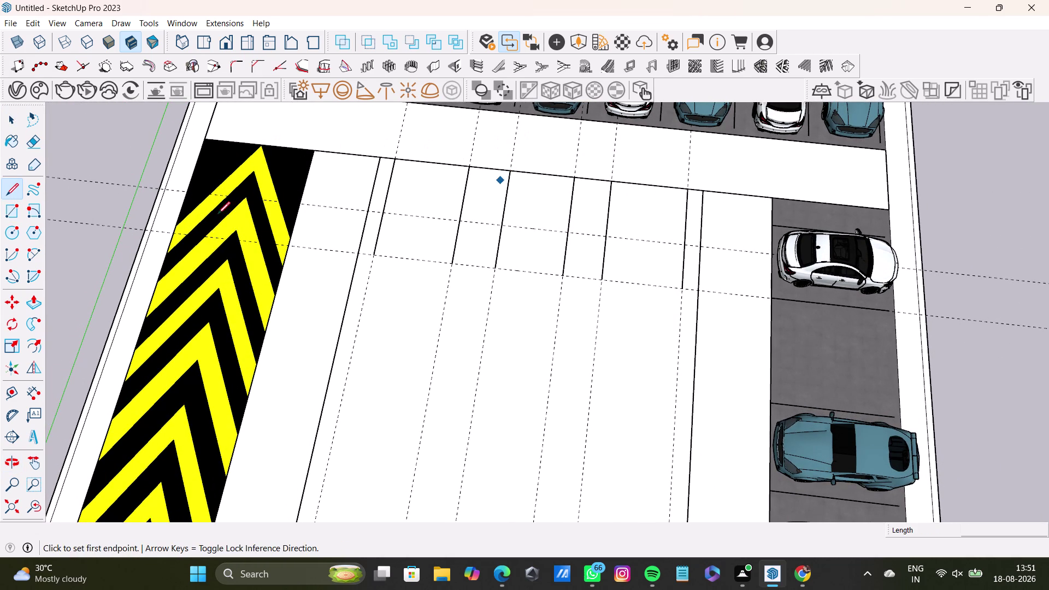
click(13, 216)
scroll(up, 3)
click(501, 205)
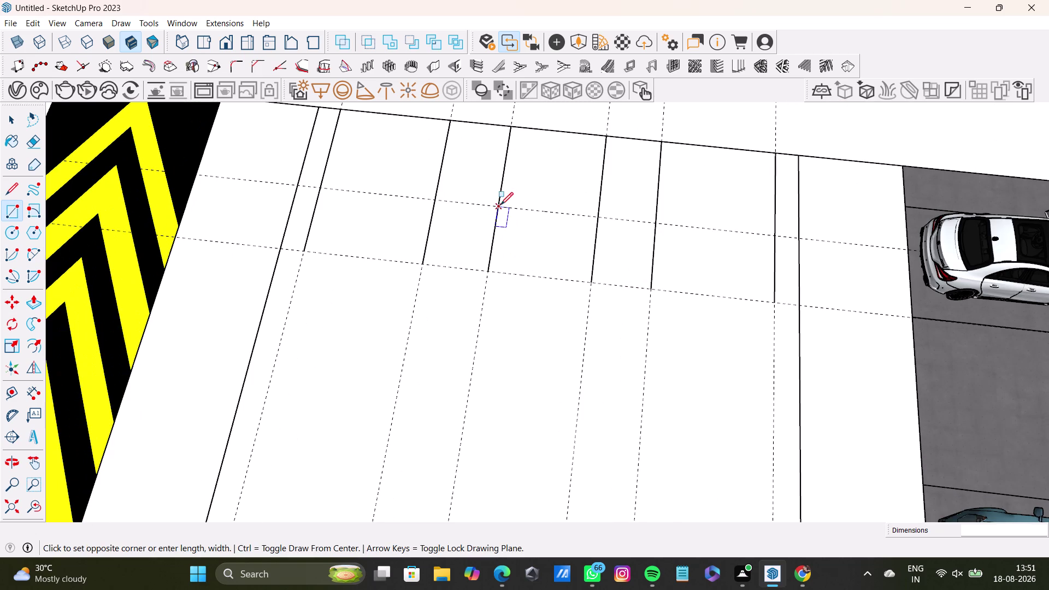
click(586, 286)
key(space)
Delete two stray edges beside the small rectangle.
scroll(down, 3)
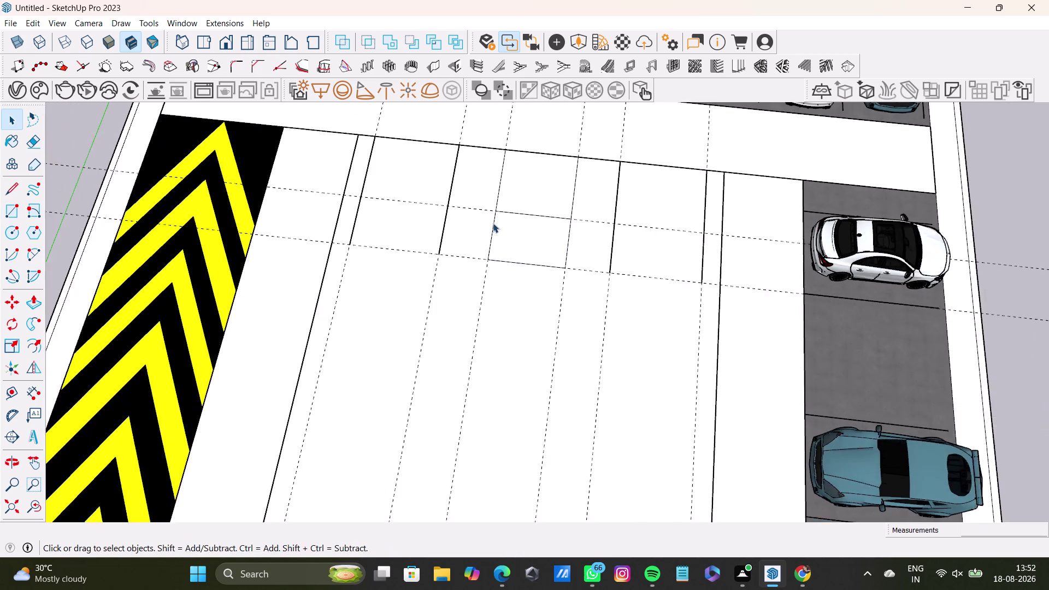
scroll(down, 3)
middle_drag(527, 228, 535, 211)
scroll(up, 3)
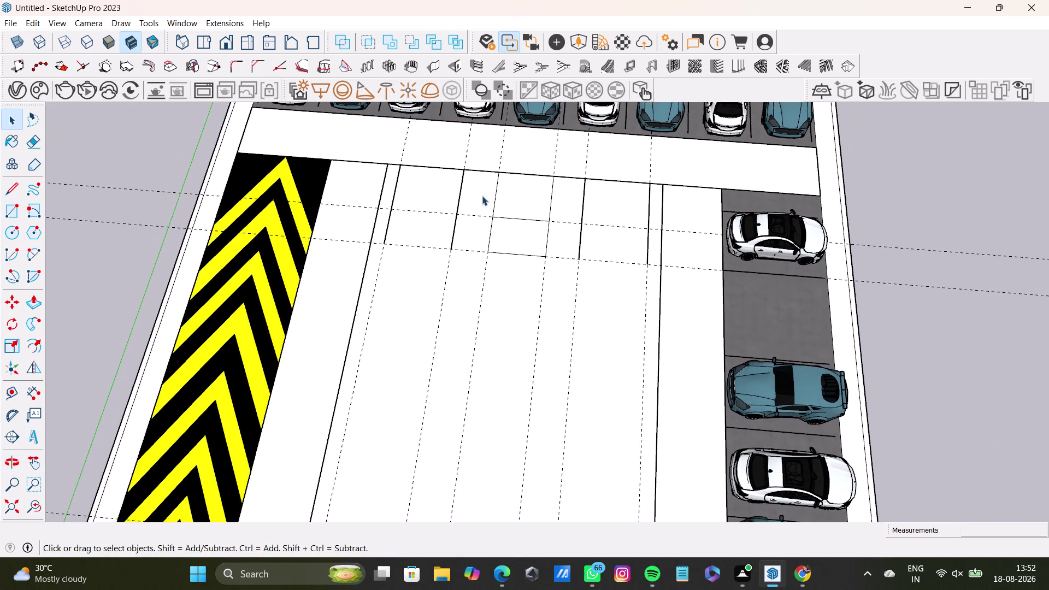
scroll(up, 3)
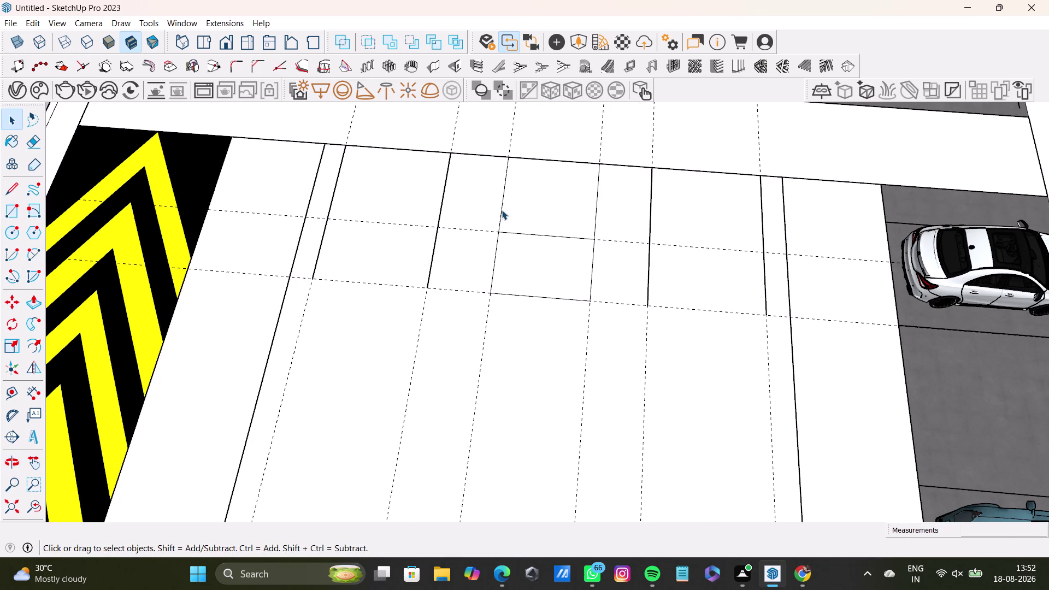
click(501, 211)
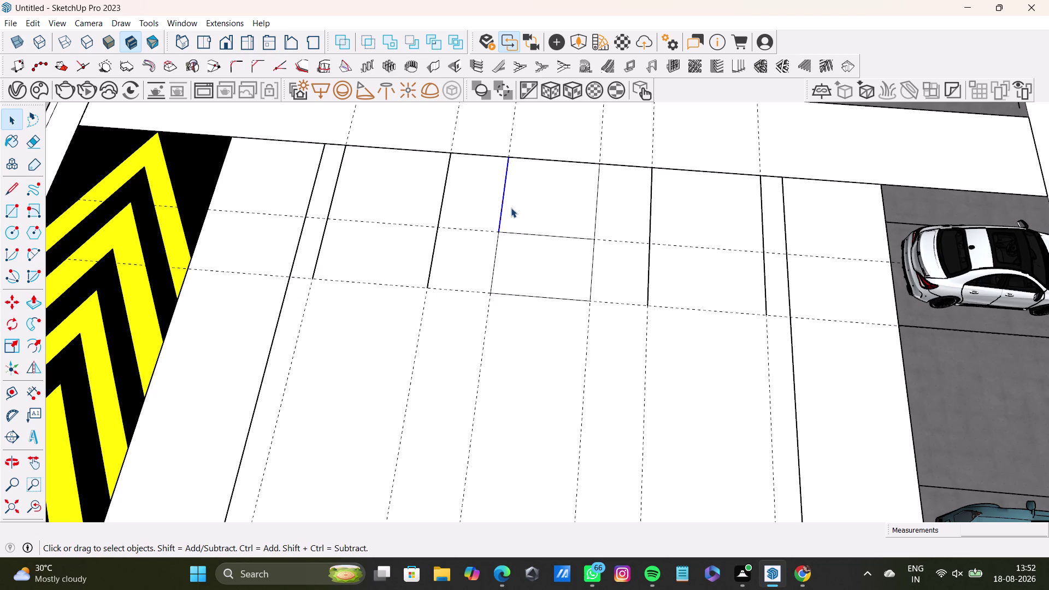
key(Delete)
click(594, 228)
key(Delete)
scroll(down, 3)
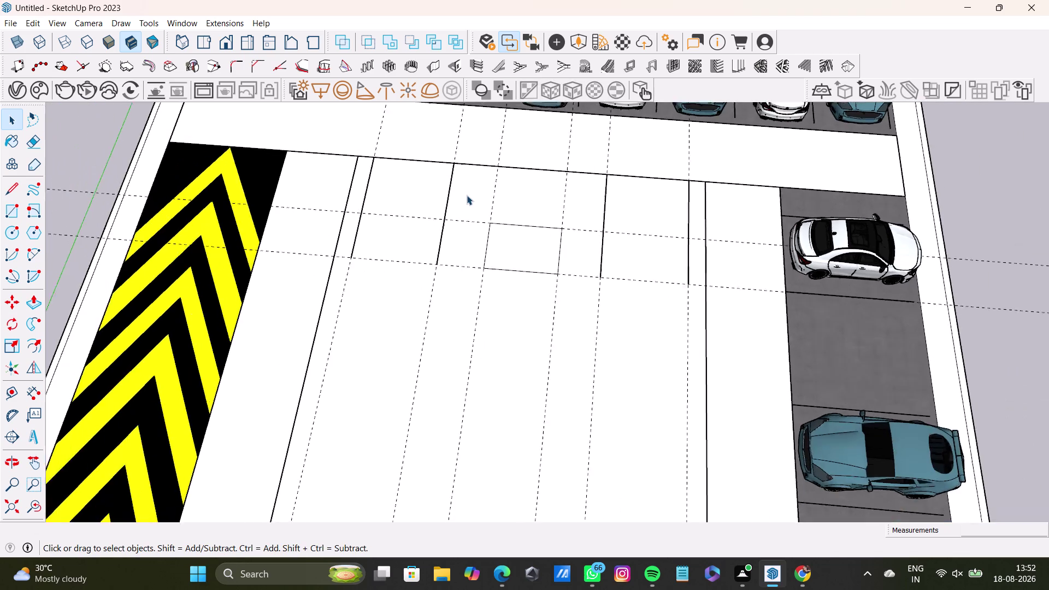
scroll(down, 3)
scroll(down, 3)
middle_drag(484, 265, 510, 235)
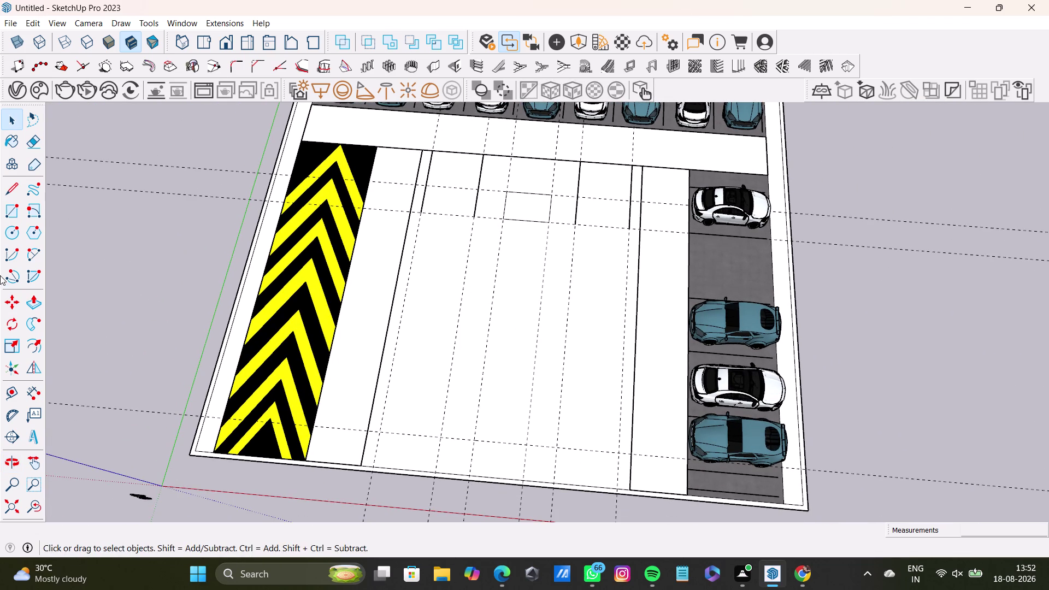
click(11, 391)
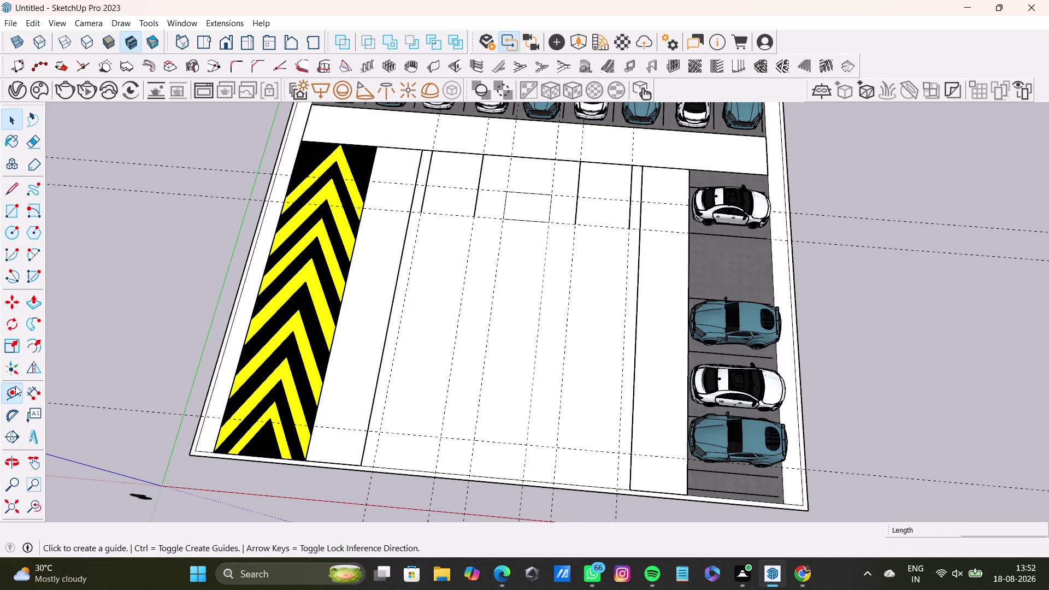
Place a guide line across the upper central bay near the small rectangle, then delete a selected item.
click(446, 214)
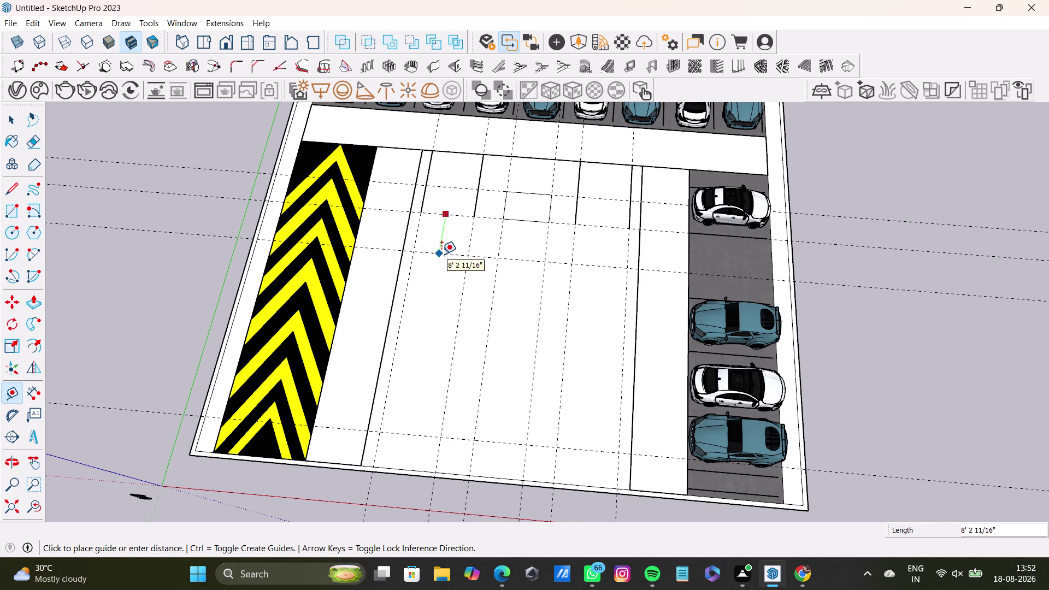
middle_drag(492, 264, 341, 262)
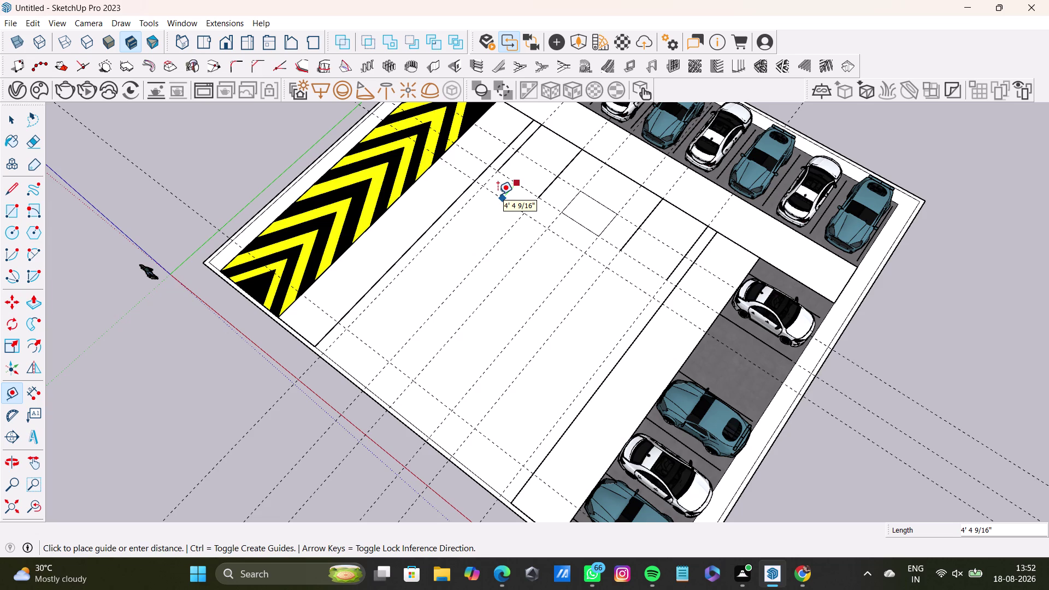
click(498, 194)
key(space)
click(523, 186)
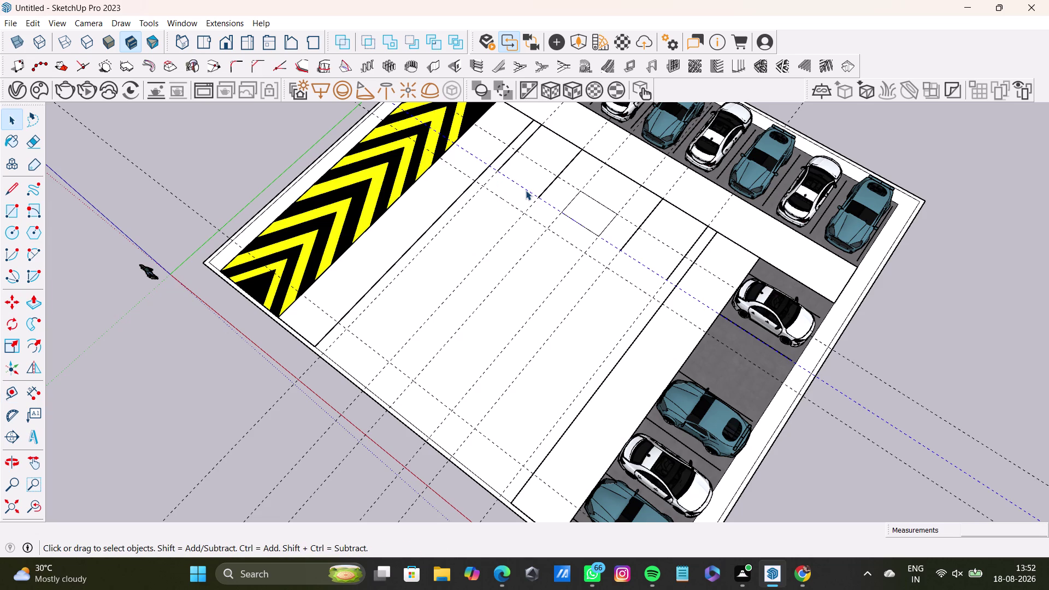
key(Delete)
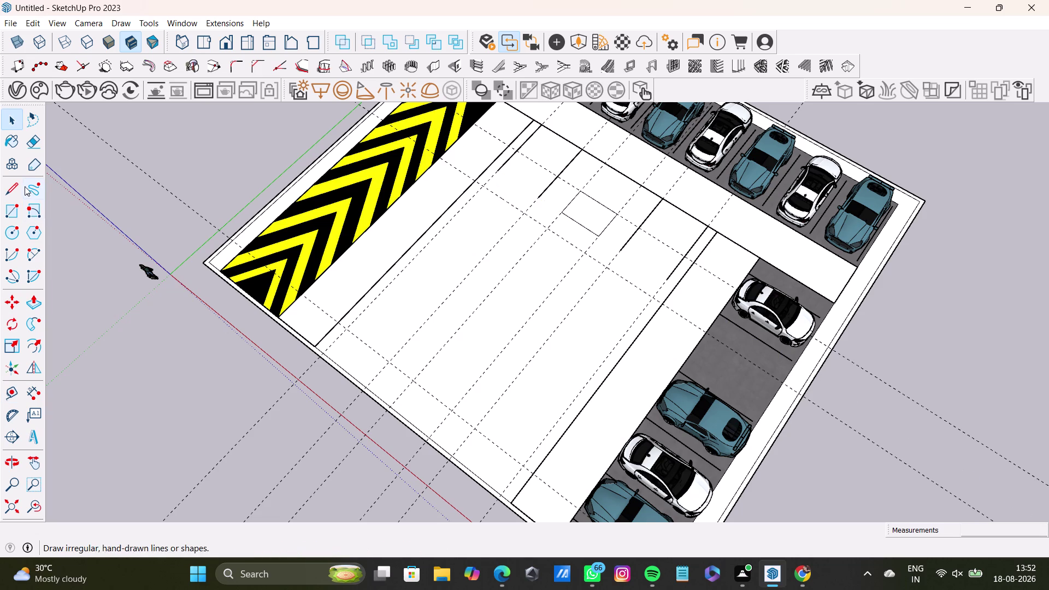
Draw short line segments along a guide beside the small rectangle.
click(12, 191)
click(498, 171)
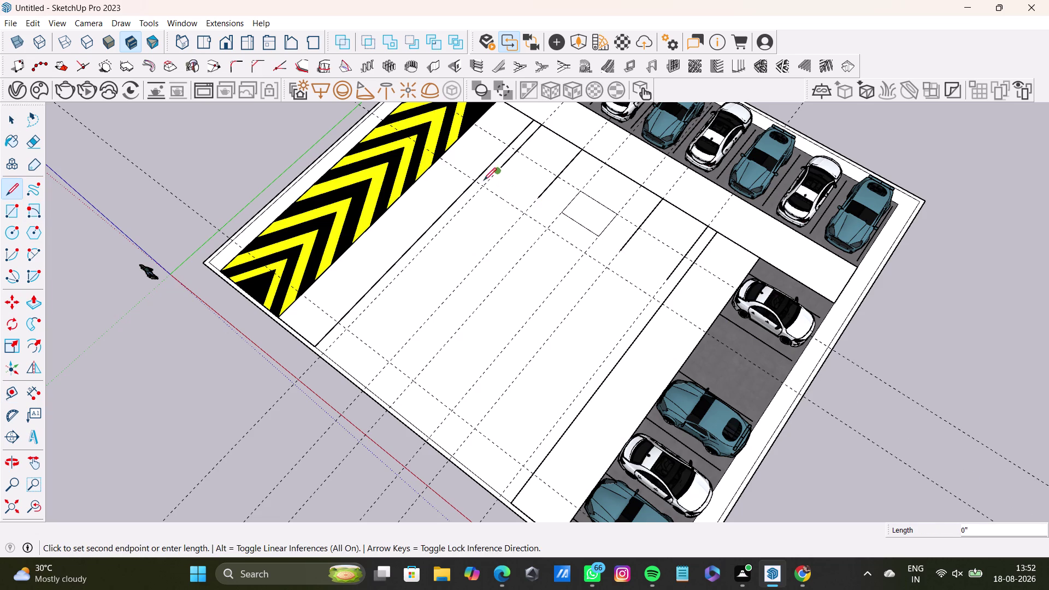
click(483, 185)
key(space)
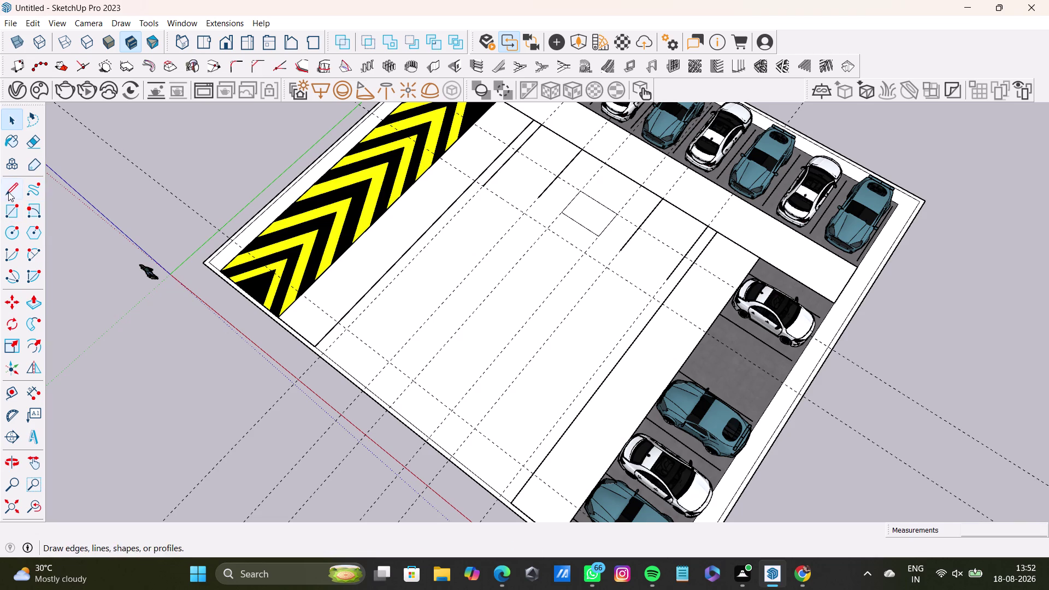
click(8, 191)
scroll(up, 3)
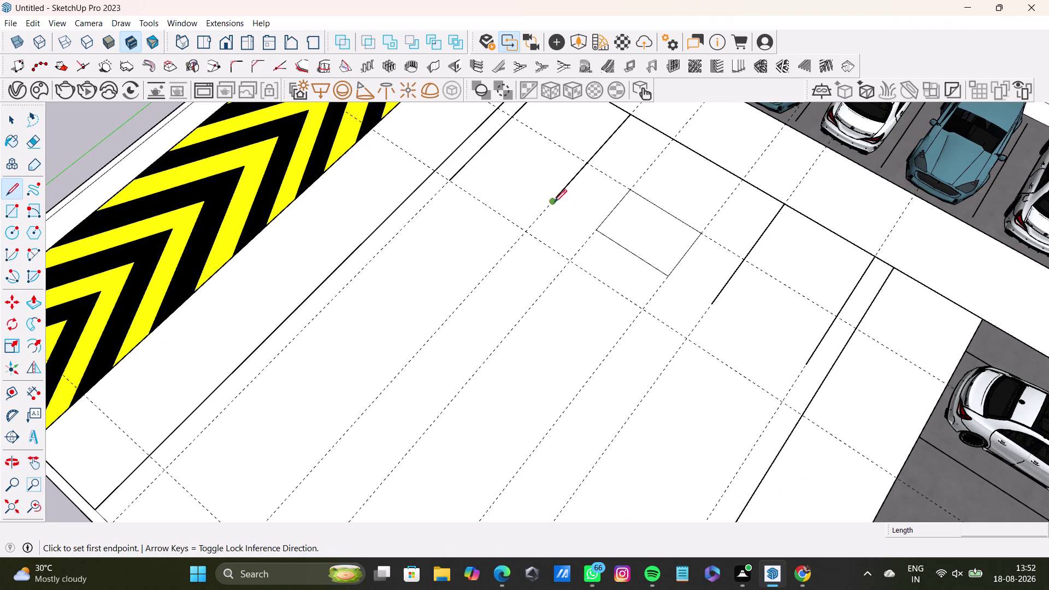
drag(553, 202, 547, 205)
click(524, 232)
key(space)
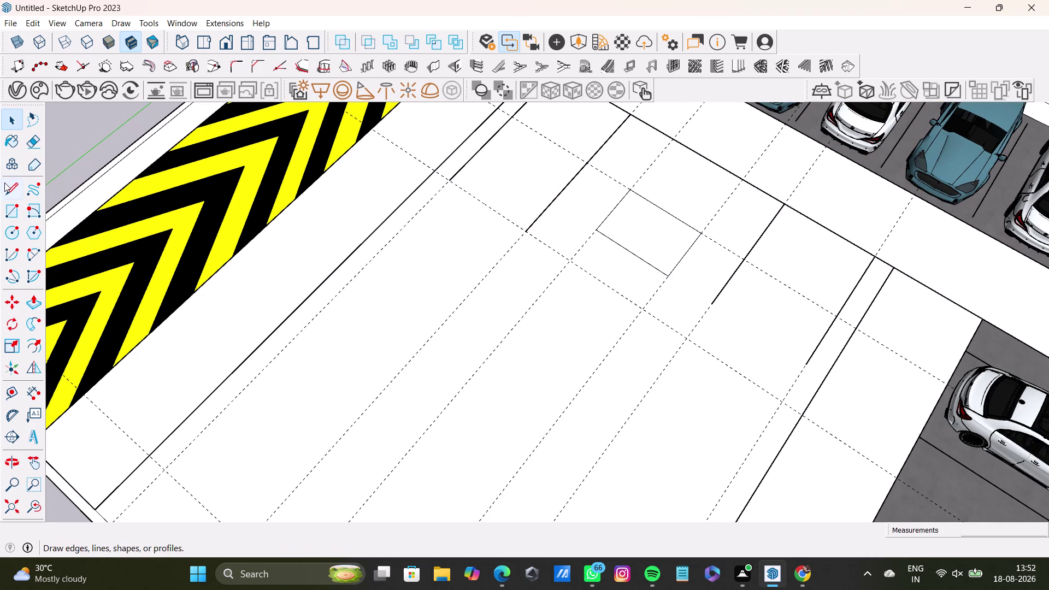
Draw two stall dividing lines from the bay edge to the dashed guide.
click(8, 187)
click(710, 302)
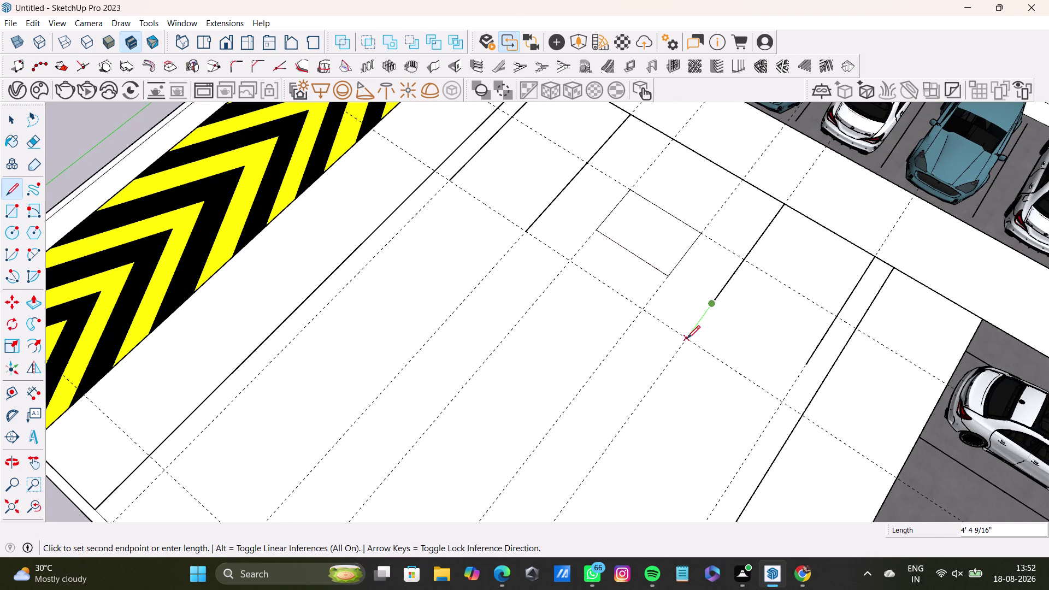
click(687, 338)
key(space)
click(12, 191)
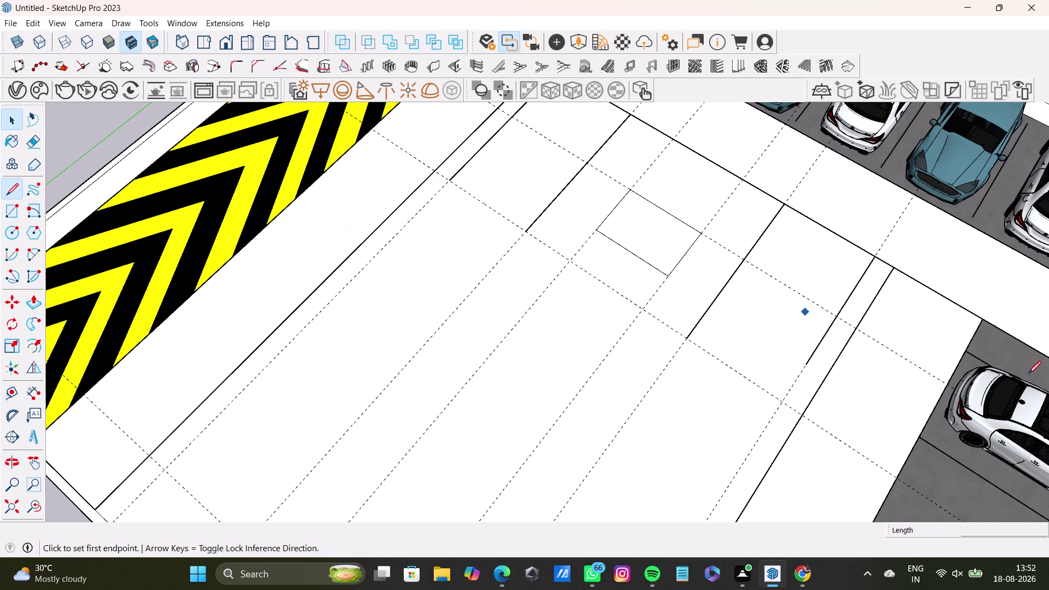
click(806, 363)
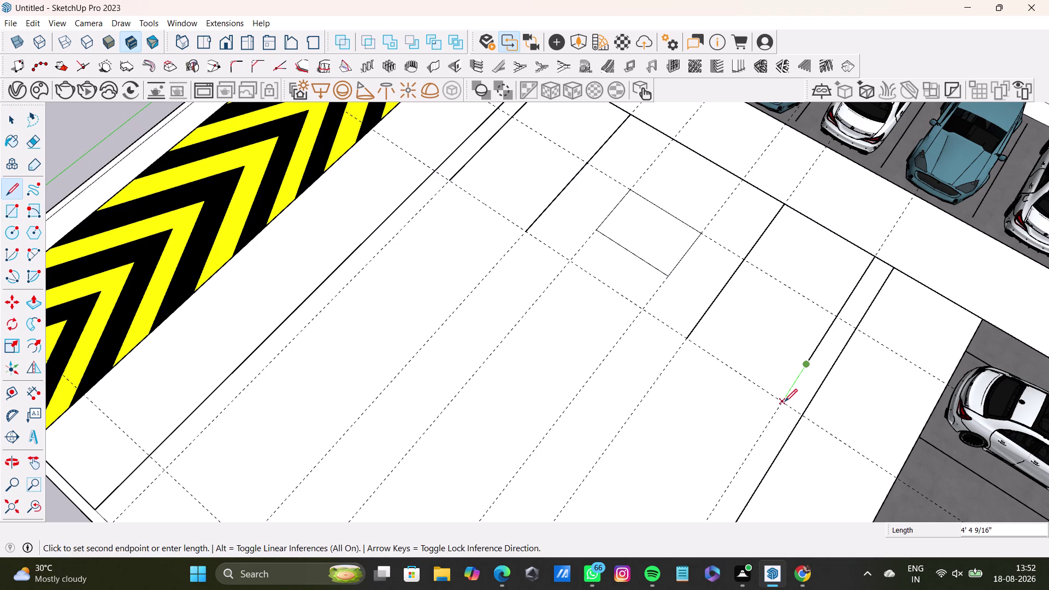
click(784, 401)
key(space)
Look down on the central bay and place a guide 4' from a bay line.
scroll(down, 3)
middle_drag(518, 327, 557, 263)
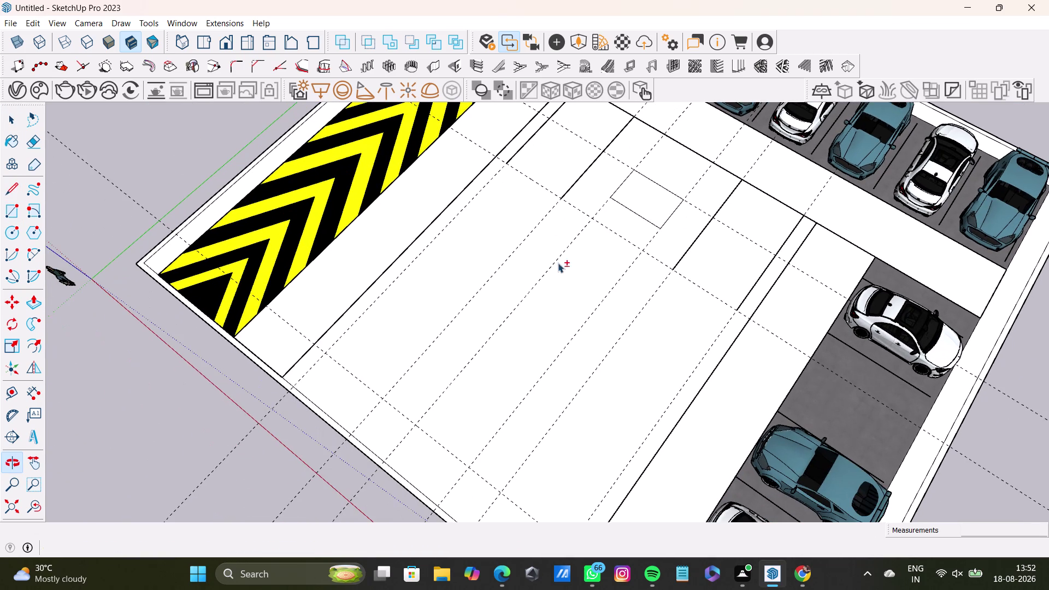
middle_drag(602, 347, 415, 346)
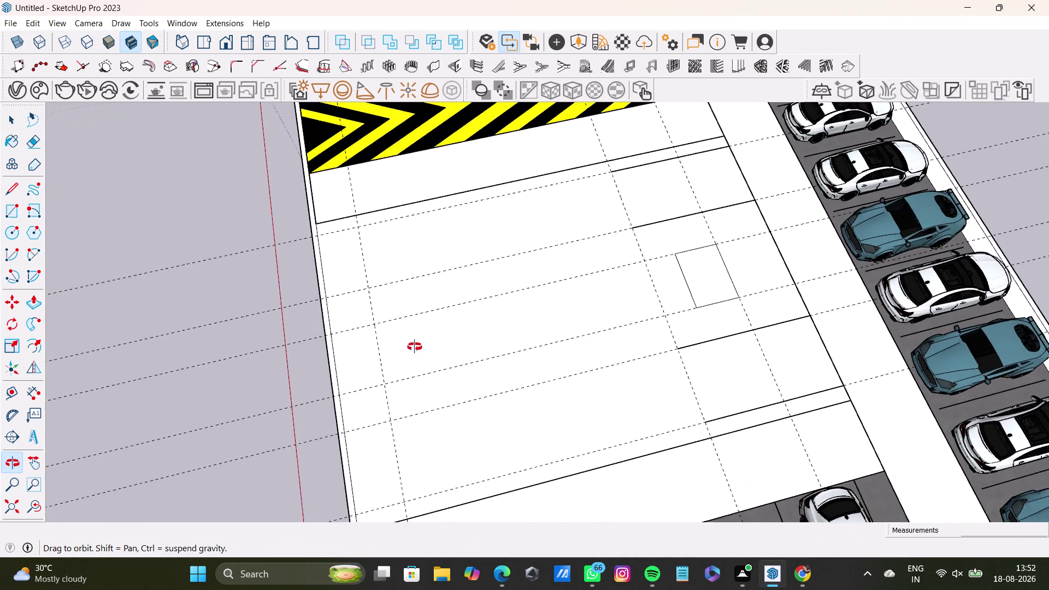
middle_drag(415, 346, 385, 362)
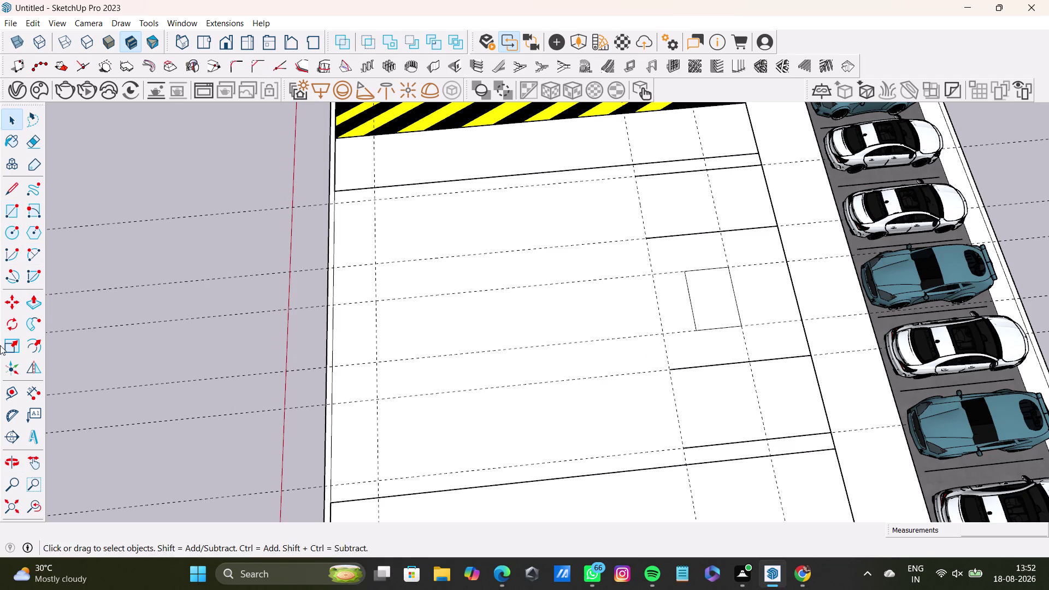
drag(10, 389, 20, 384)
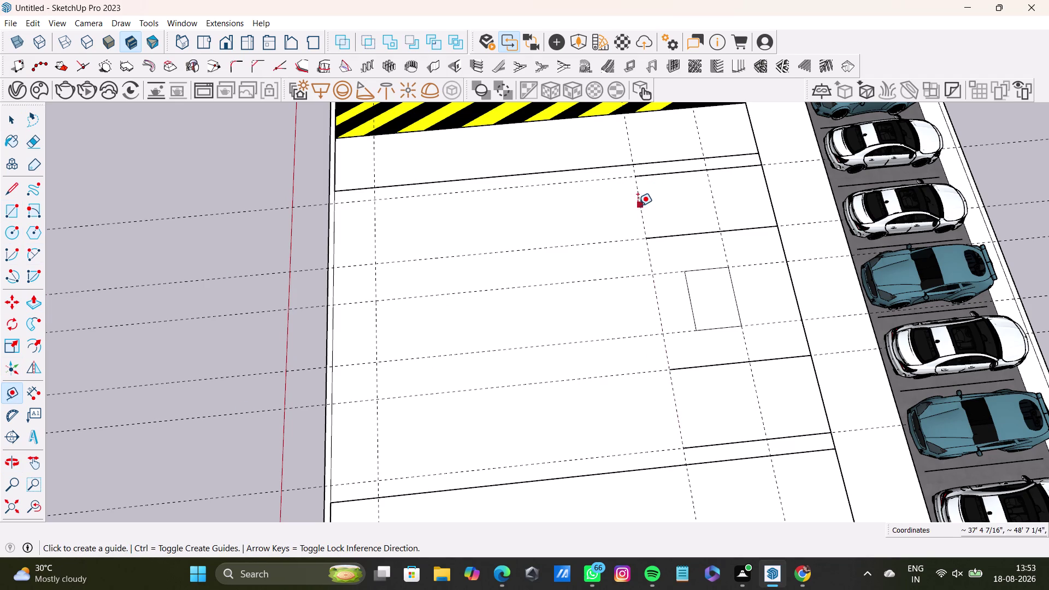
click(637, 206)
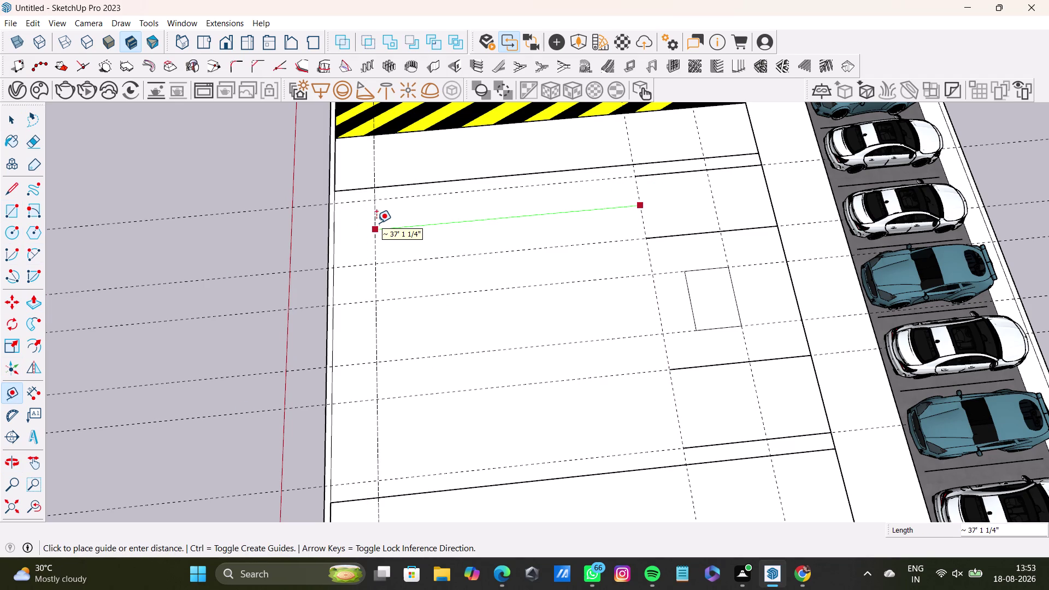
key(space)
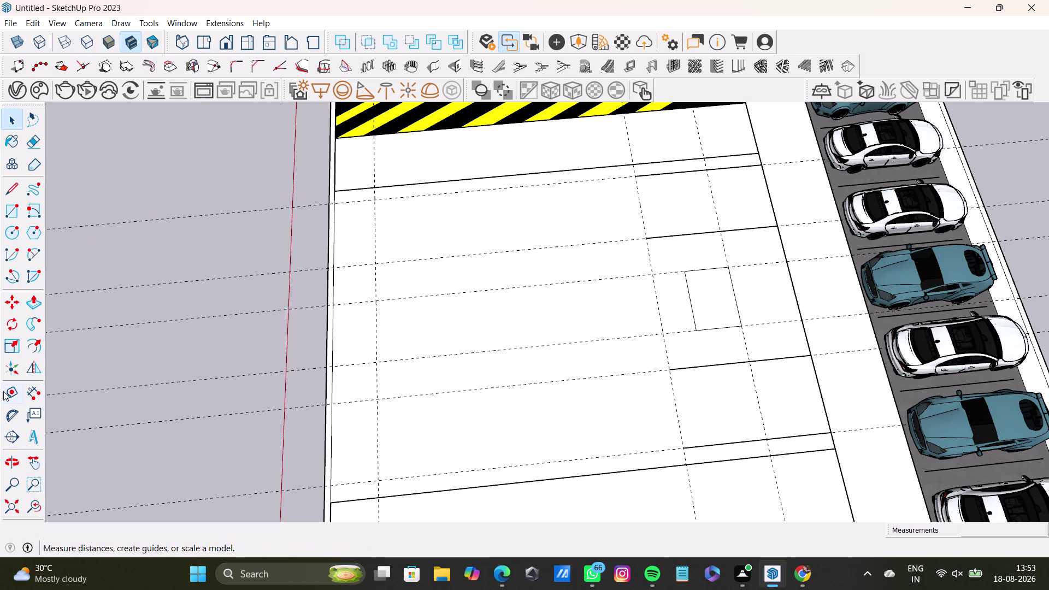
click(8, 392)
click(642, 214)
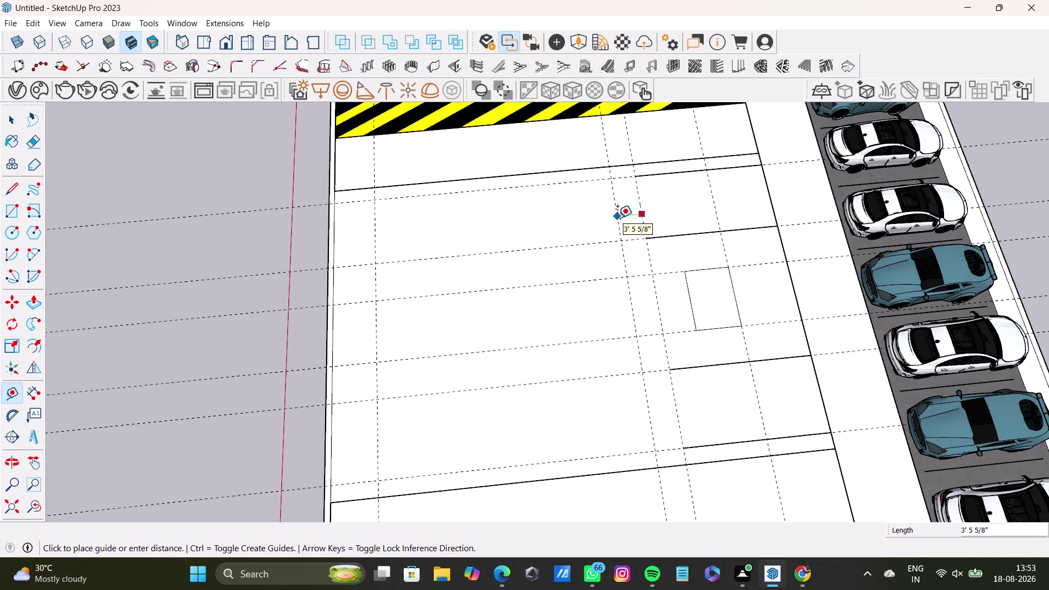
text(4)
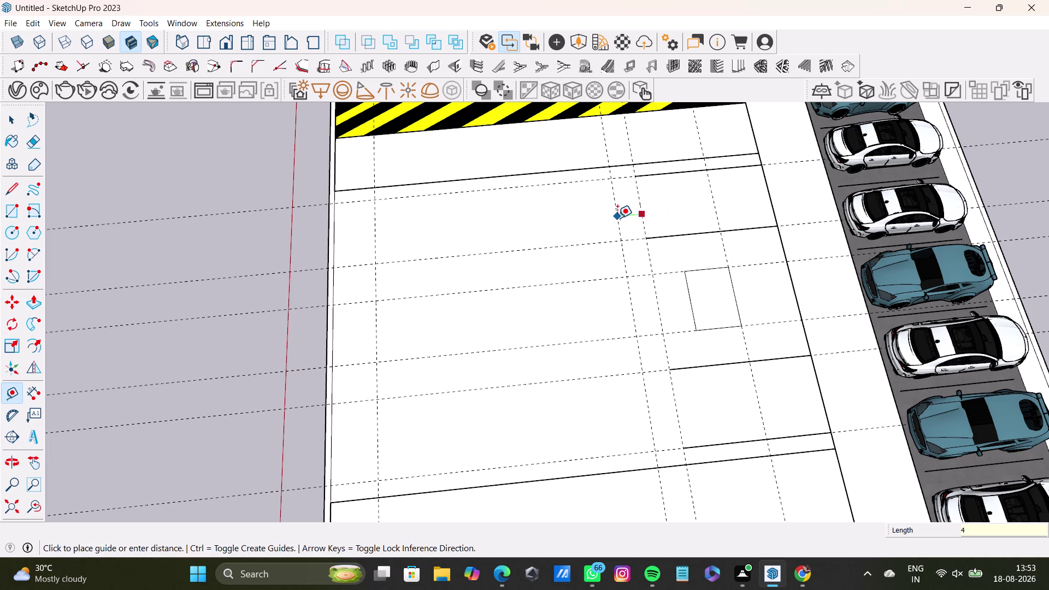
text(')
key(Return)
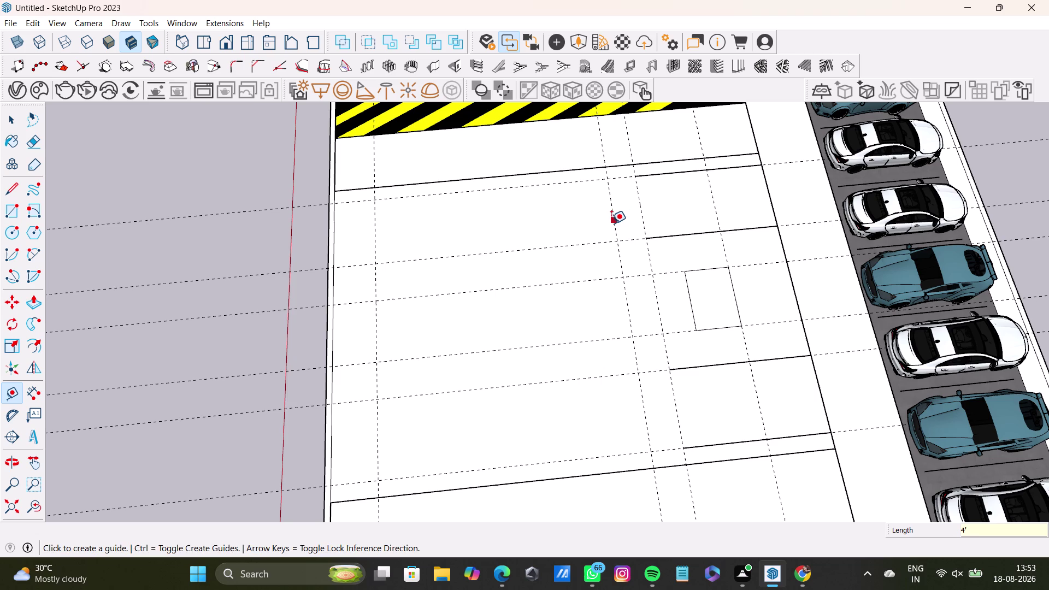
Add a second guide 10' beyond the new 4' guide.
click(613, 224)
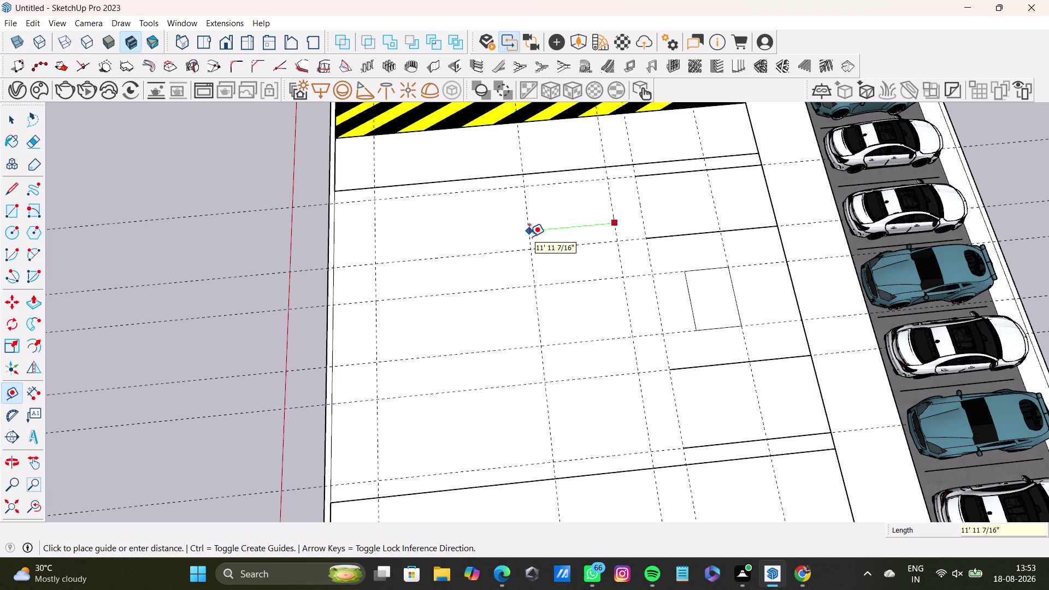
key(1)
key(0)
key(apostrophe)
key(Return)
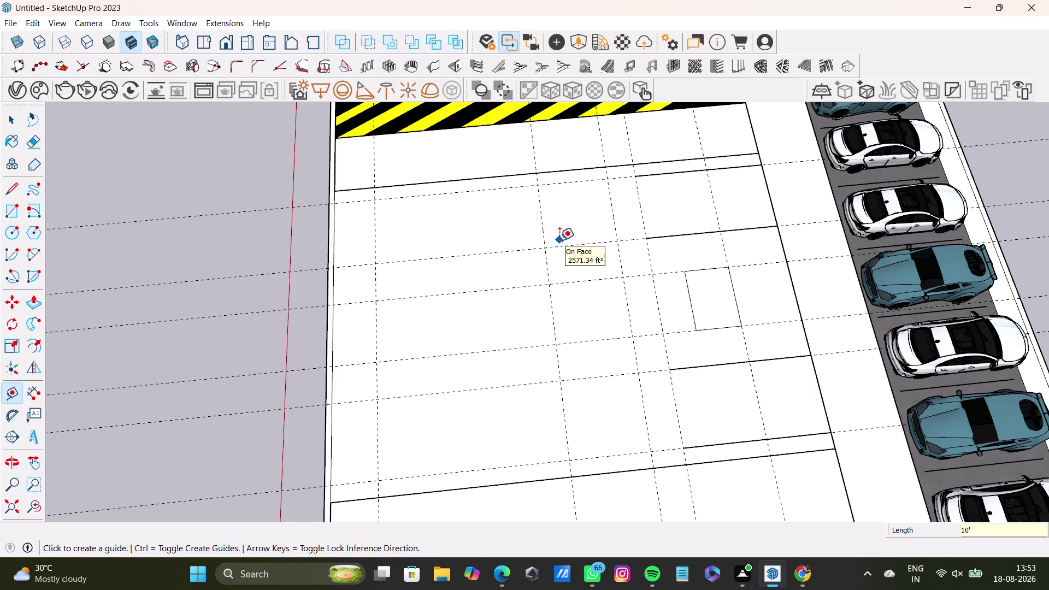
middle_drag(568, 253, 789, 272)
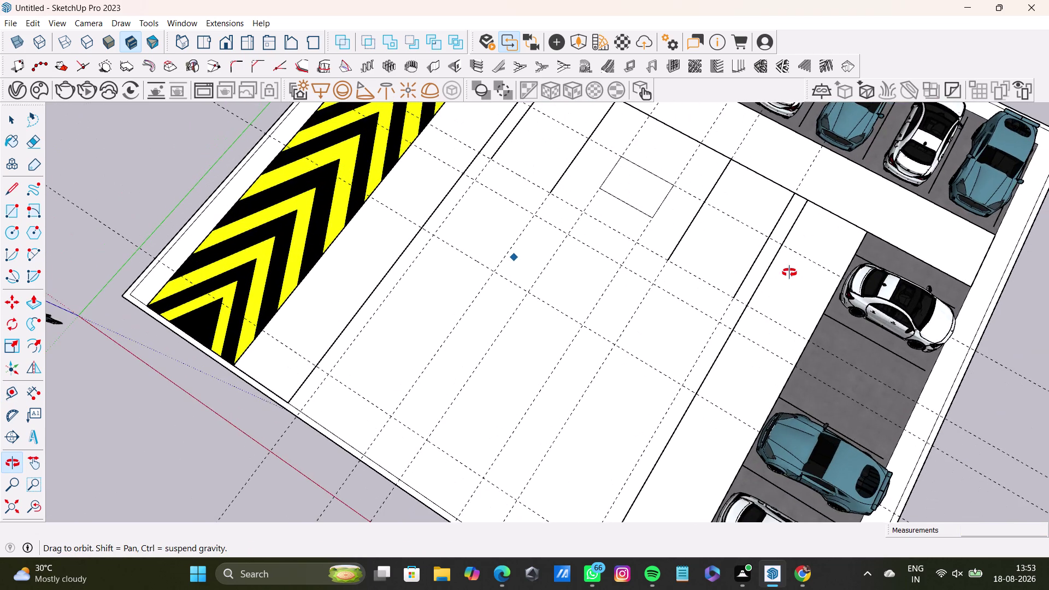
Orbit and zoom back to a perspective view of the whole central bay.
middle_drag(789, 273, 832, 204)
scroll(up, 3)
middle_drag(583, 213, 638, 332)
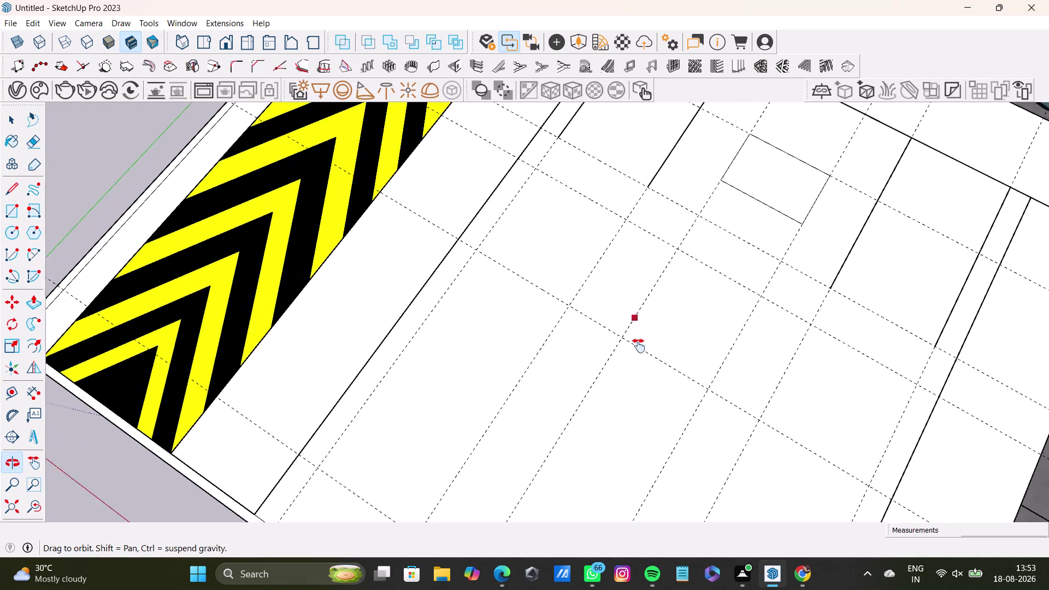
middle_drag(638, 332, 626, 407)
scroll(down, 3)
middle_drag(624, 352, 623, 308)
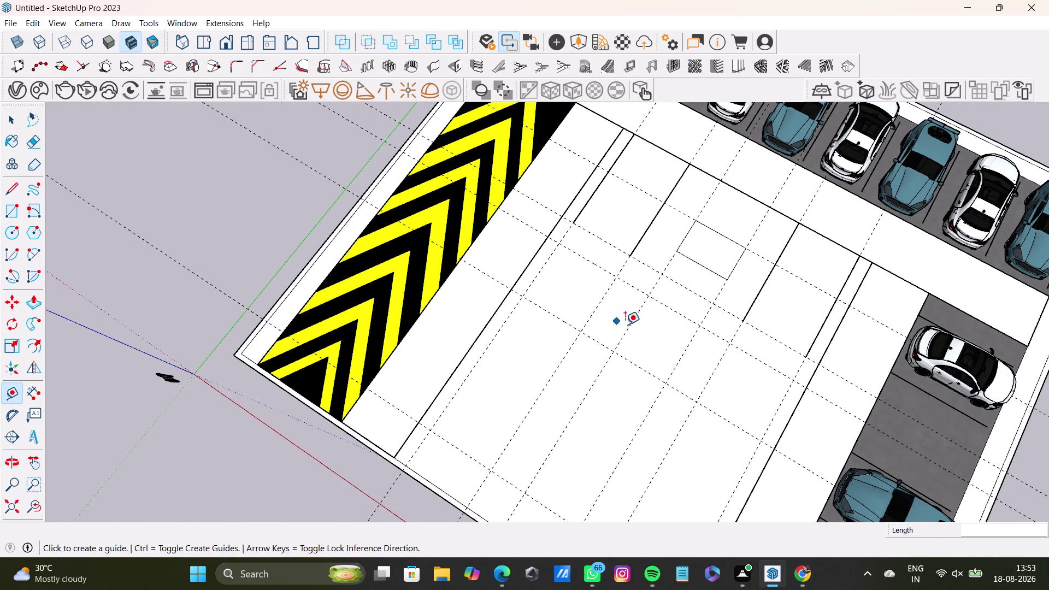
key(space)
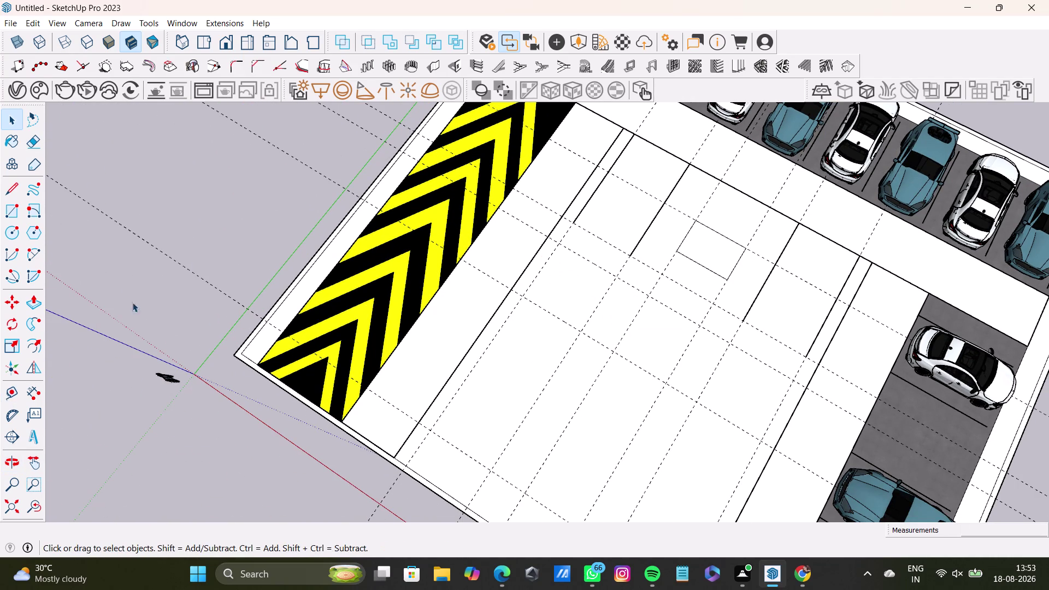
Offset two more 10' guides from the bay lines in the bay's left part.
click(9, 393)
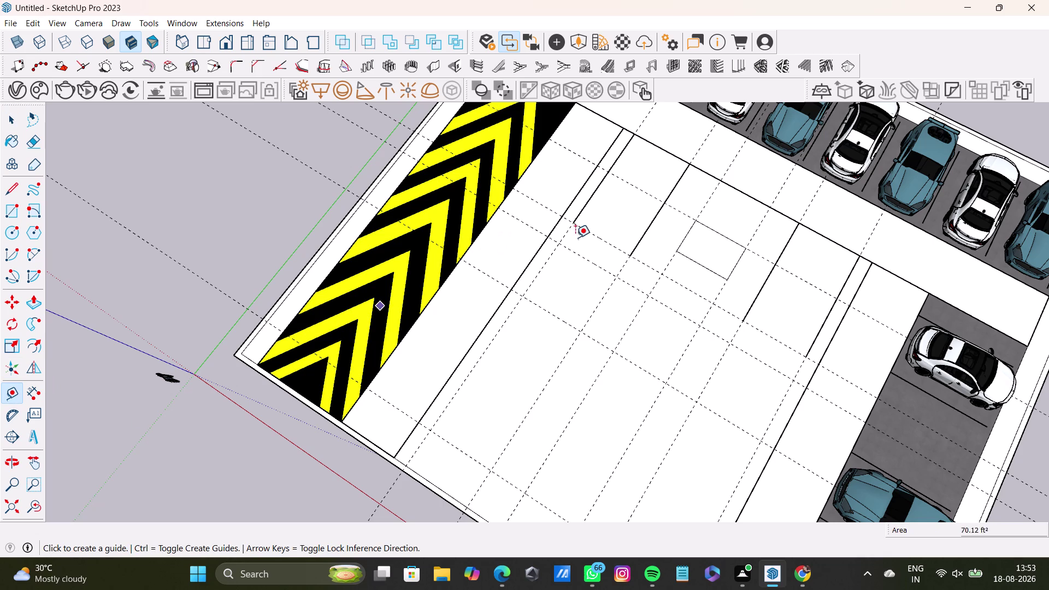
click(536, 270)
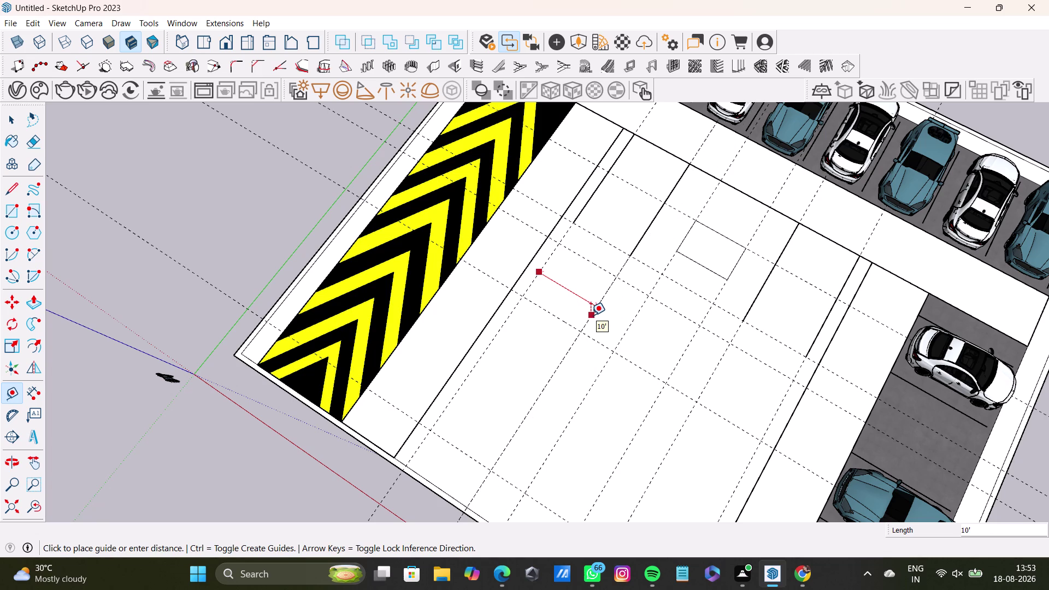
key(space)
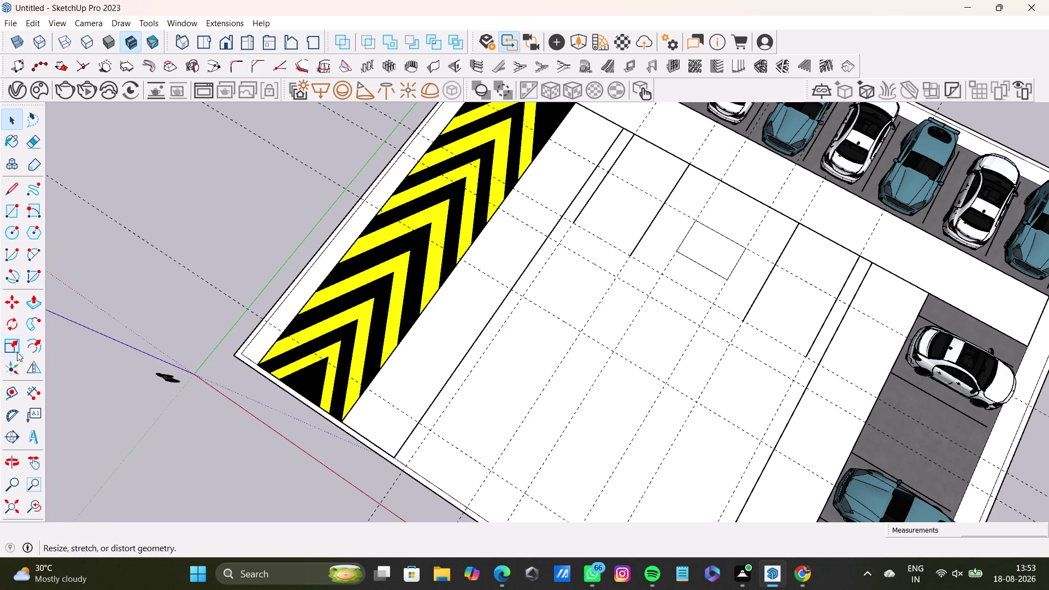
click(8, 390)
click(598, 269)
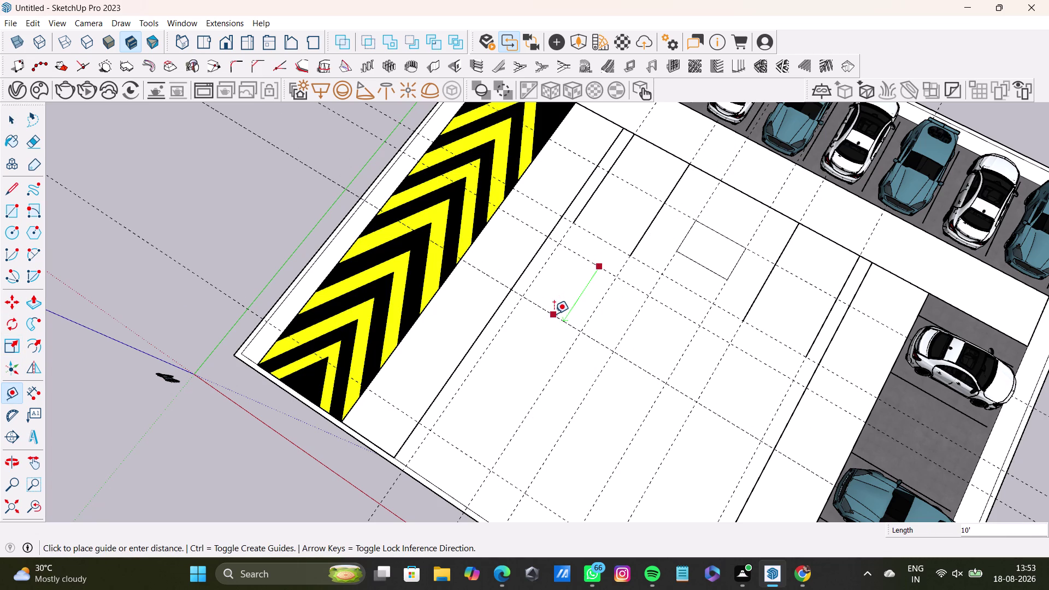
key(space)
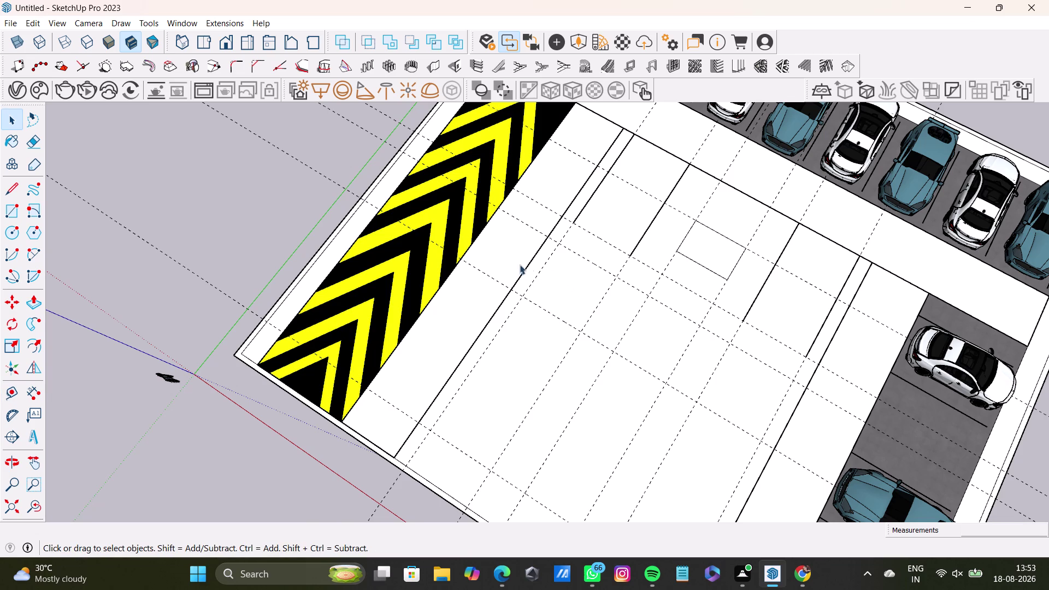
click(9, 395)
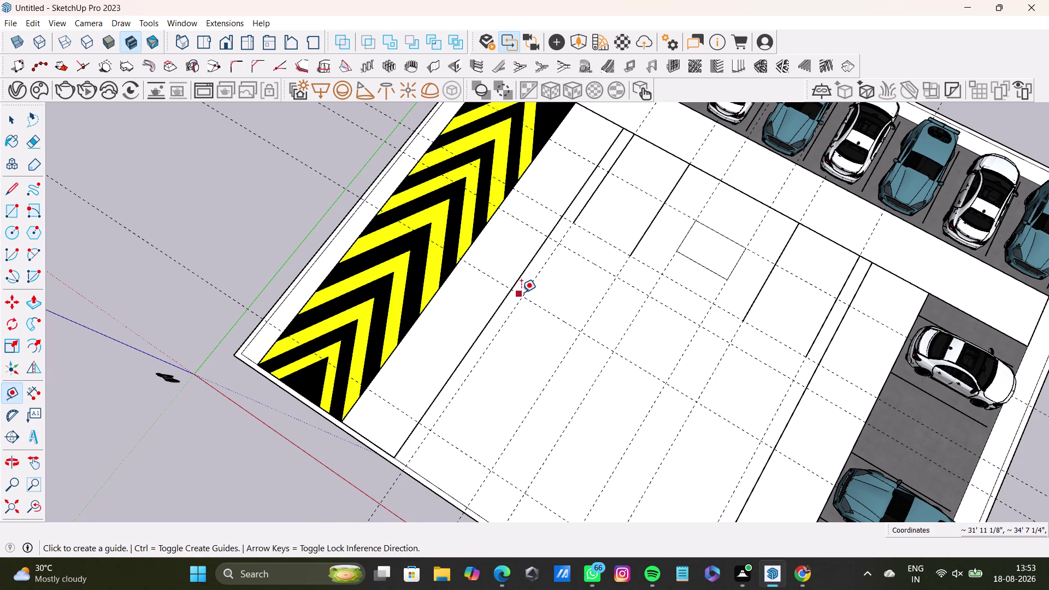
click(11, 186)
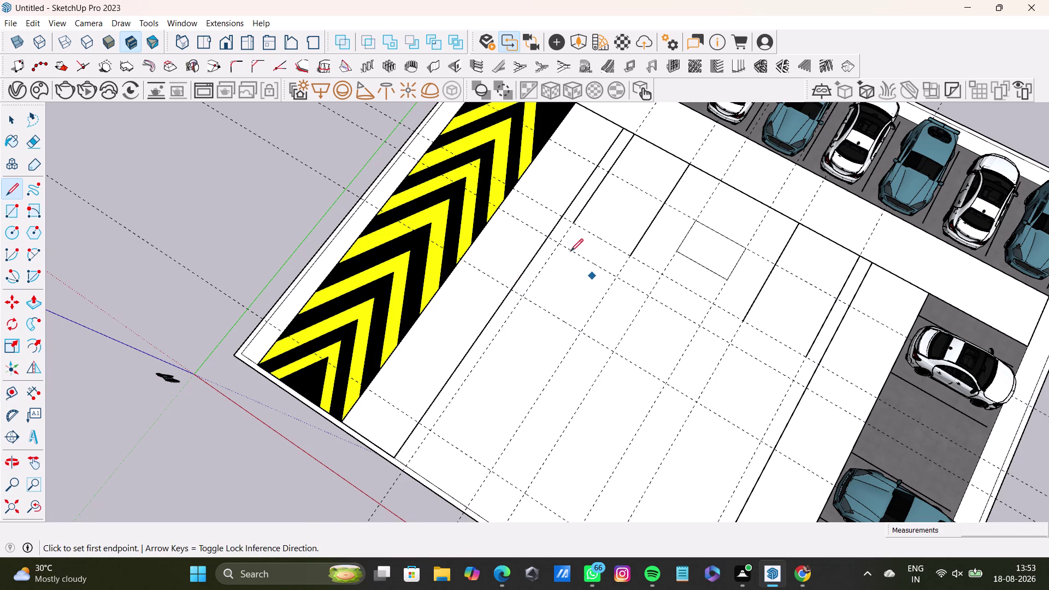
Draw new edges between guide intersections to begin the central bay stalls.
click(559, 243)
click(524, 295)
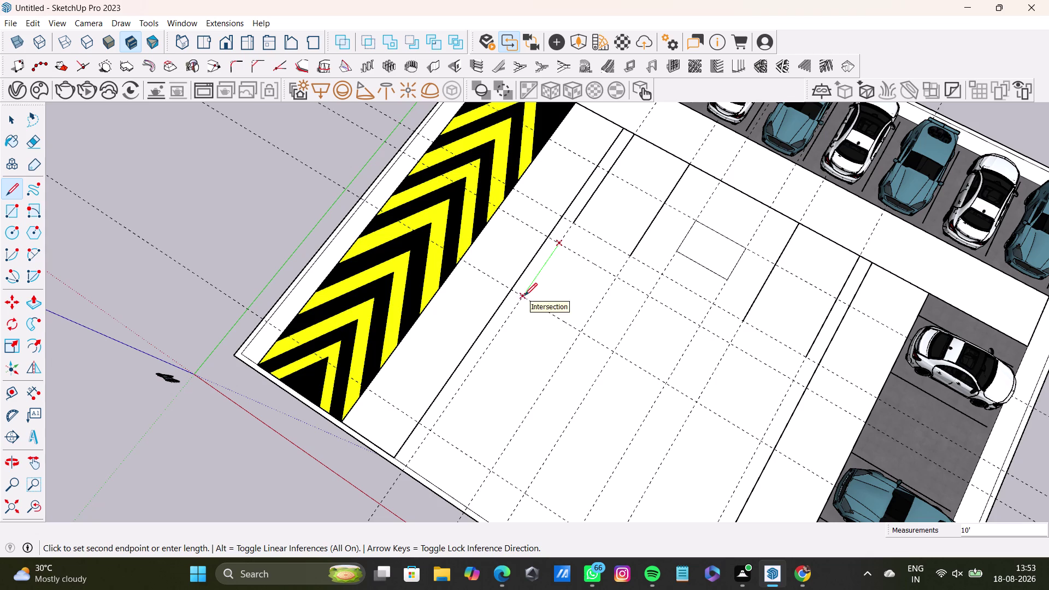
click(614, 352)
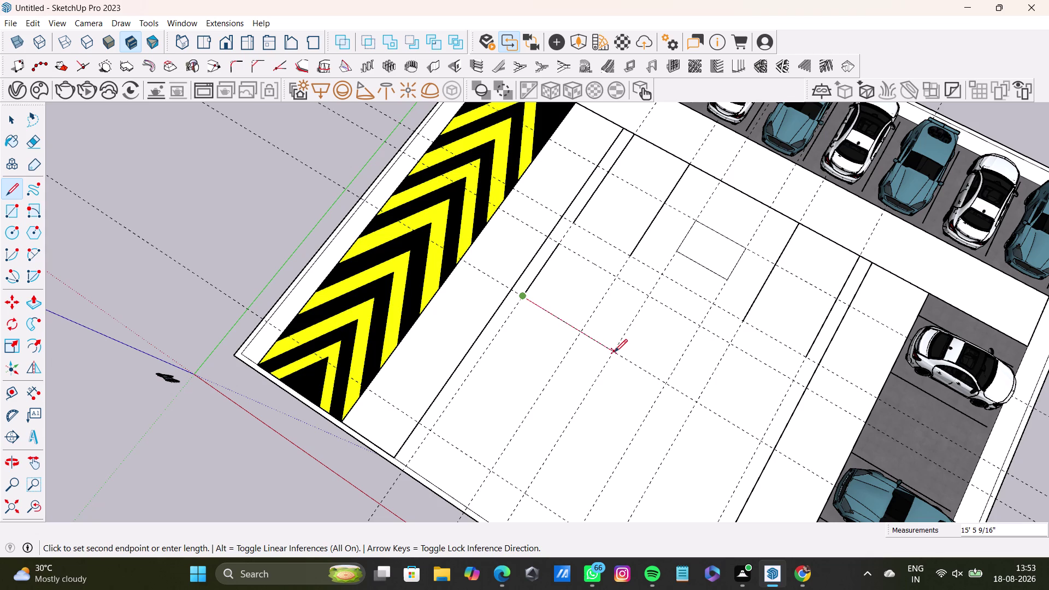
key(space)
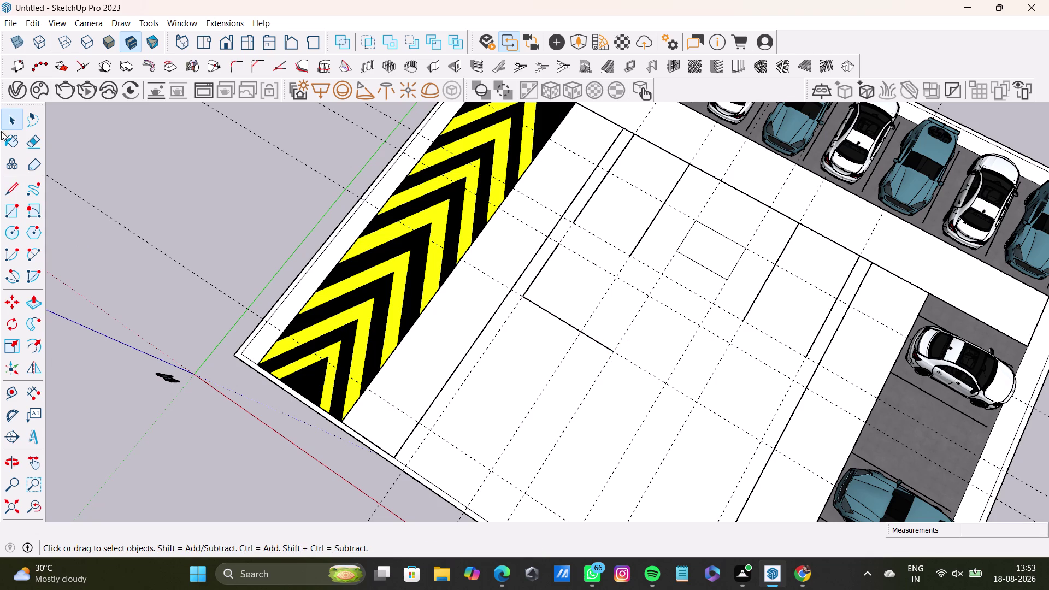
drag(11, 189, 21, 189)
click(561, 243)
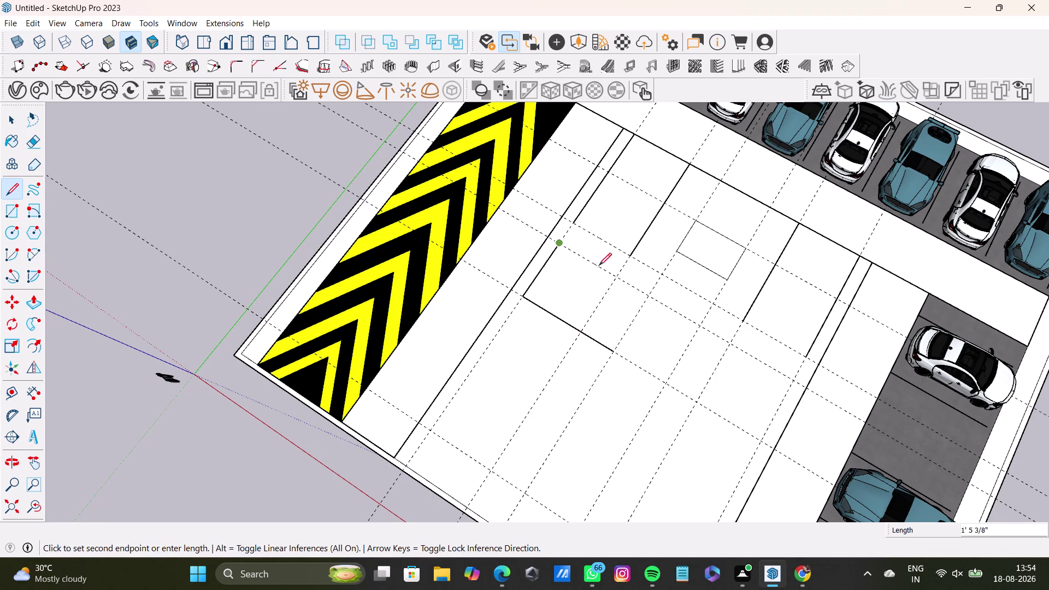
click(646, 296)
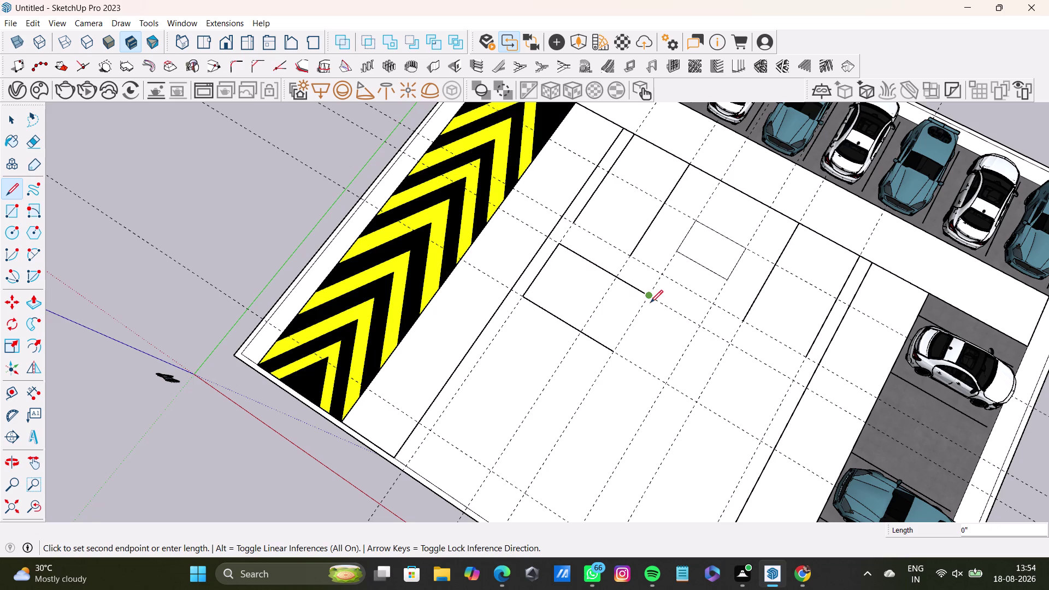
middle_drag(675, 393, 739, 367)
key(space)
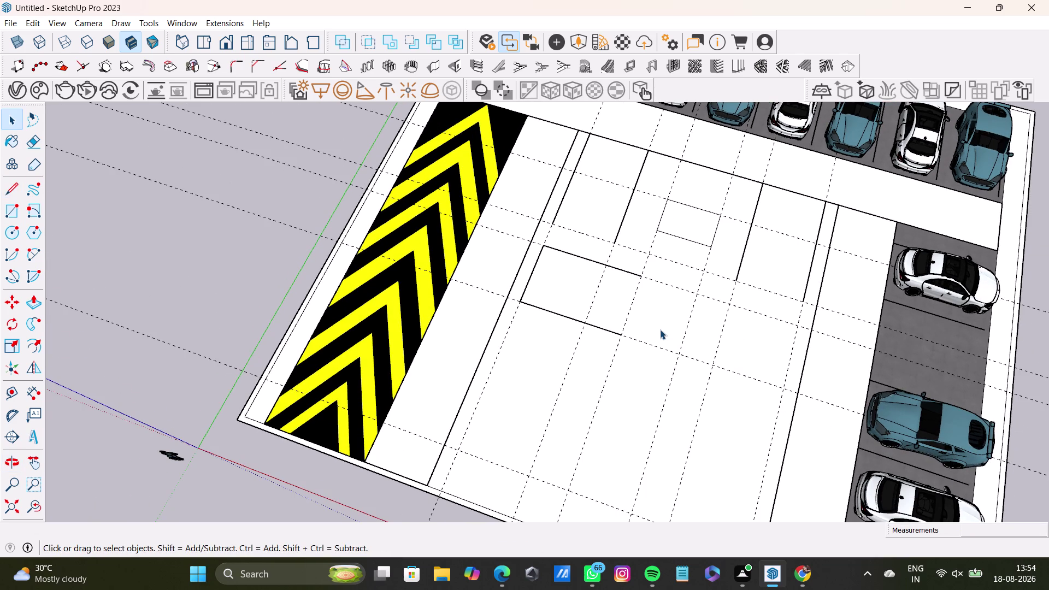
Trace the right bay's top, side and bottom edges to close its rectangle.
click(12, 190)
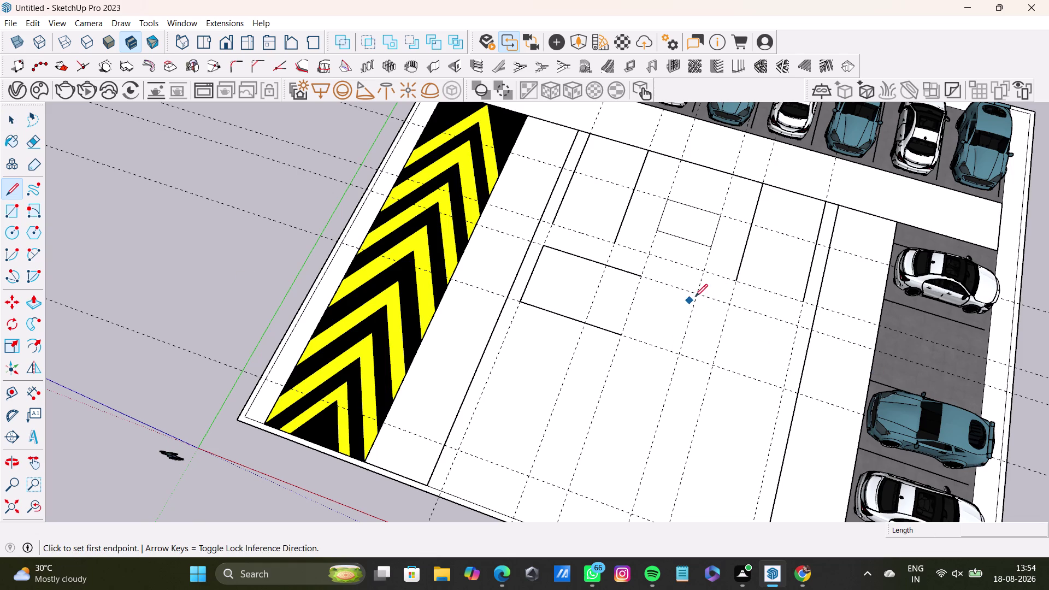
click(696, 292)
click(798, 324)
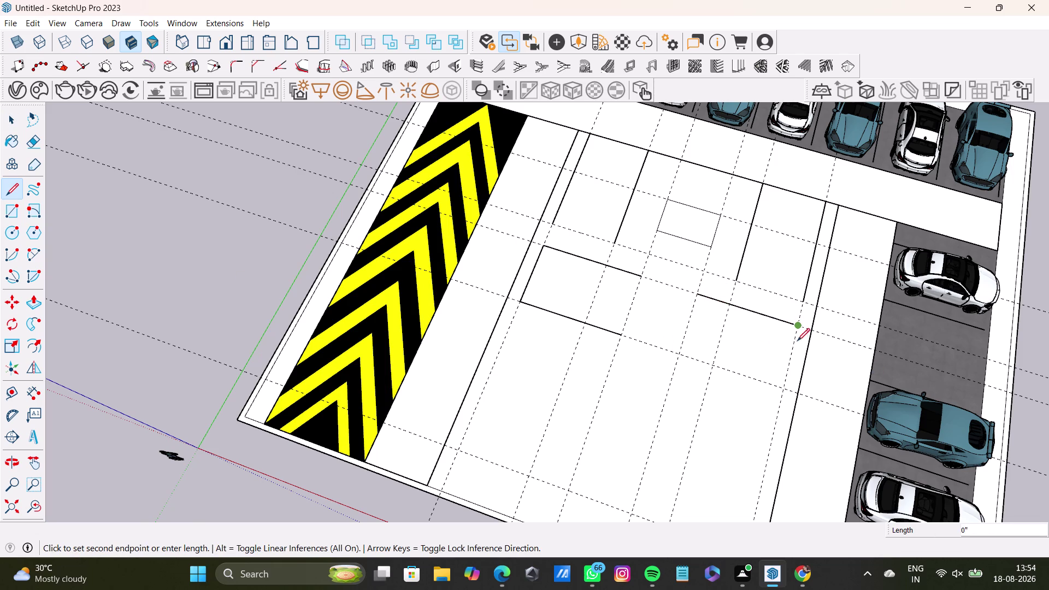
click(785, 390)
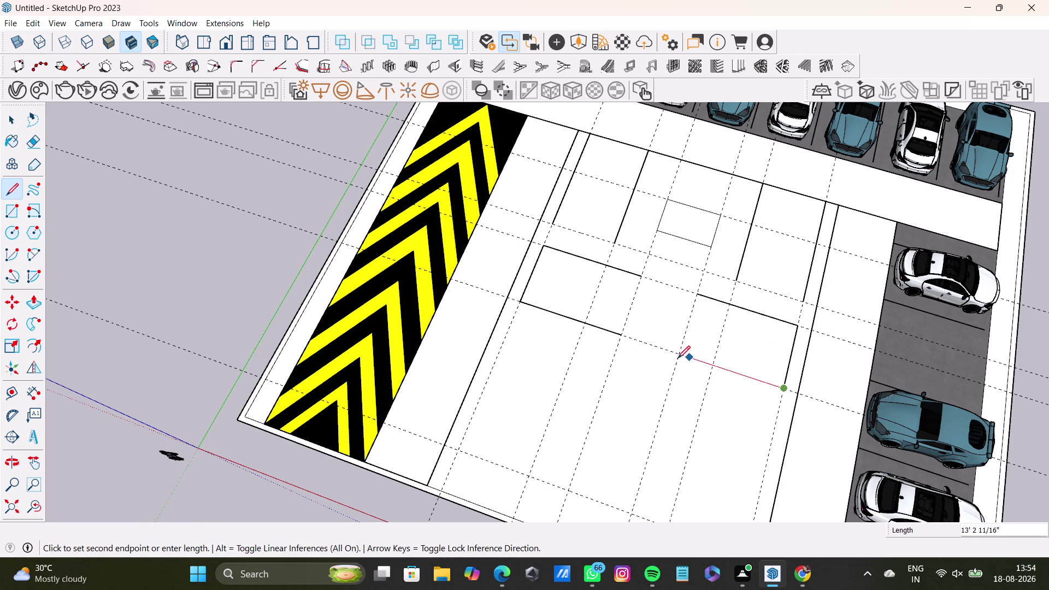
click(676, 358)
key(space)
scroll(down, 3)
middle_drag(680, 361, 680, 312)
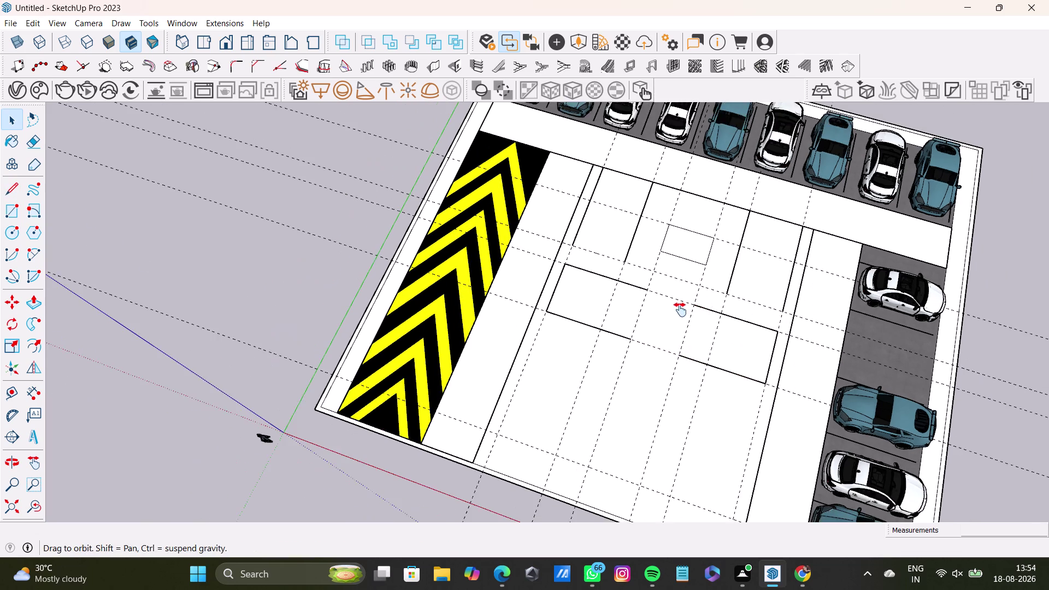
middle_drag(679, 312, 680, 310)
Place a guide 1' below the left bay's lower edge.
click(7, 394)
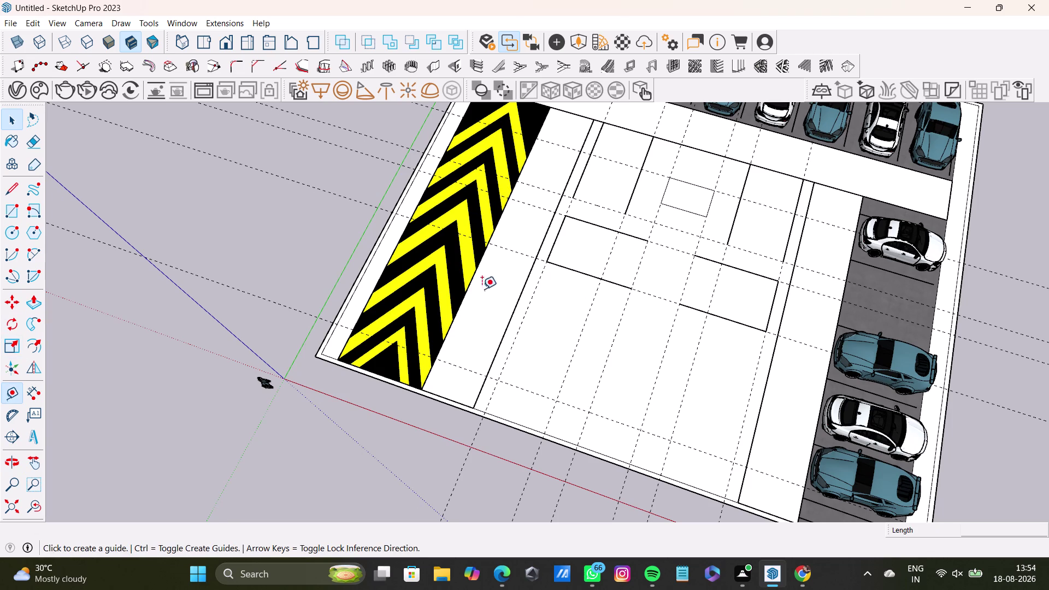
click(590, 274)
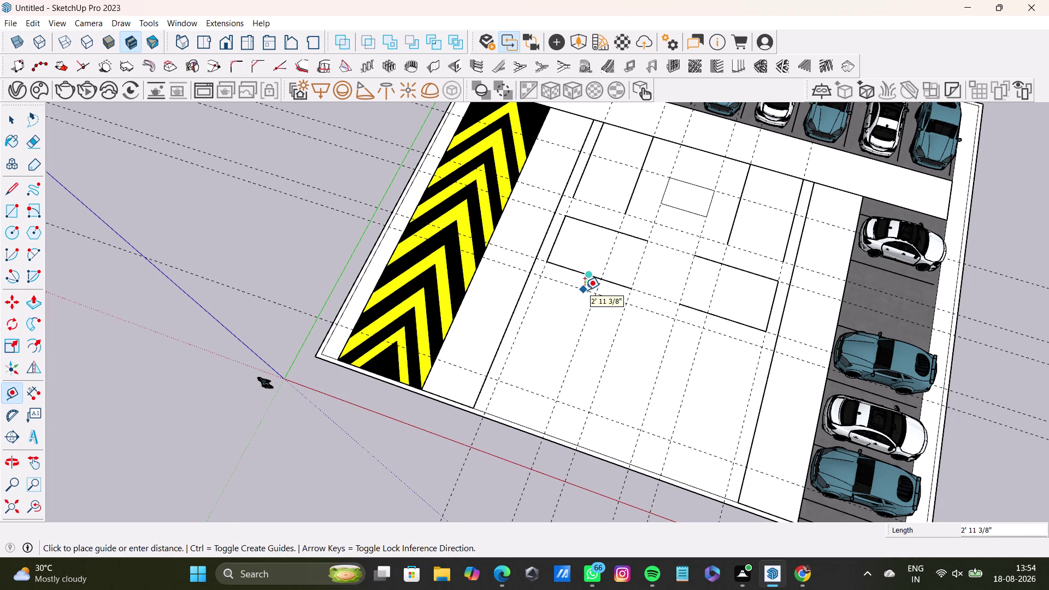
text(1')
key(Return)
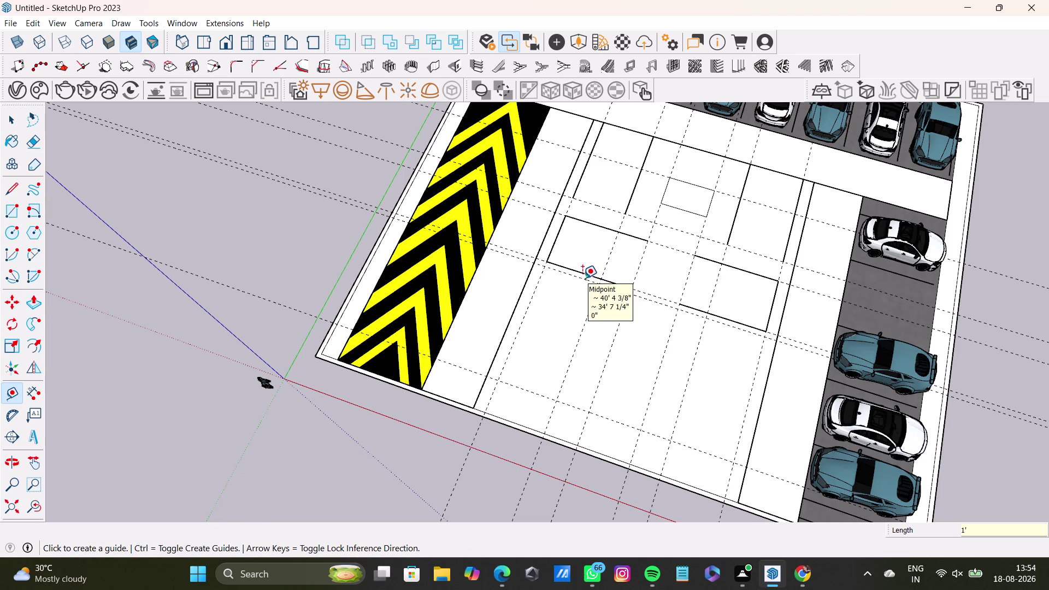
click(585, 281)
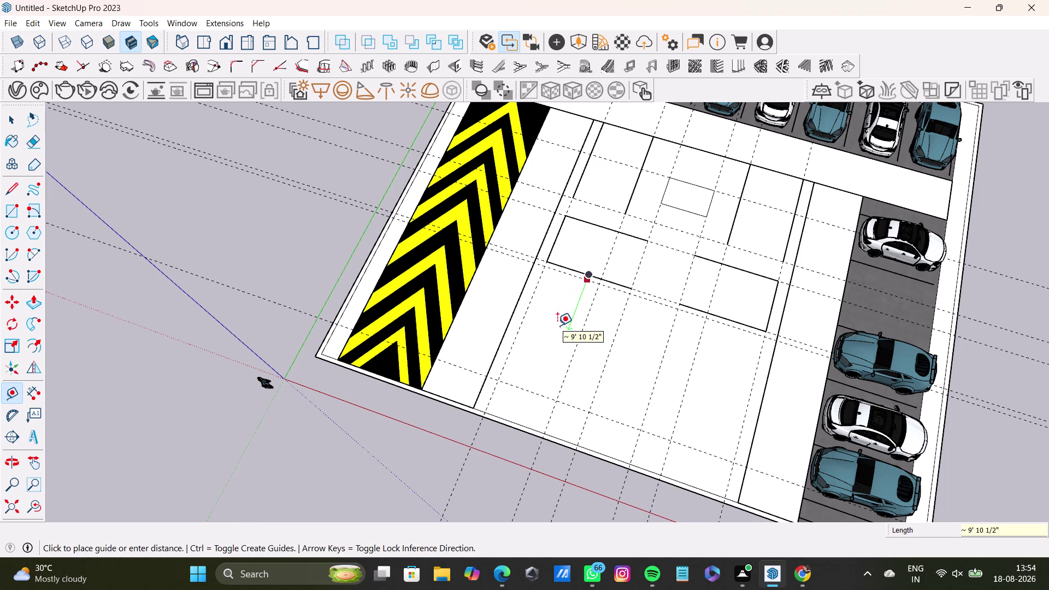
key(space)
scroll(up, 3)
middle_drag(595, 323, 545, 346)
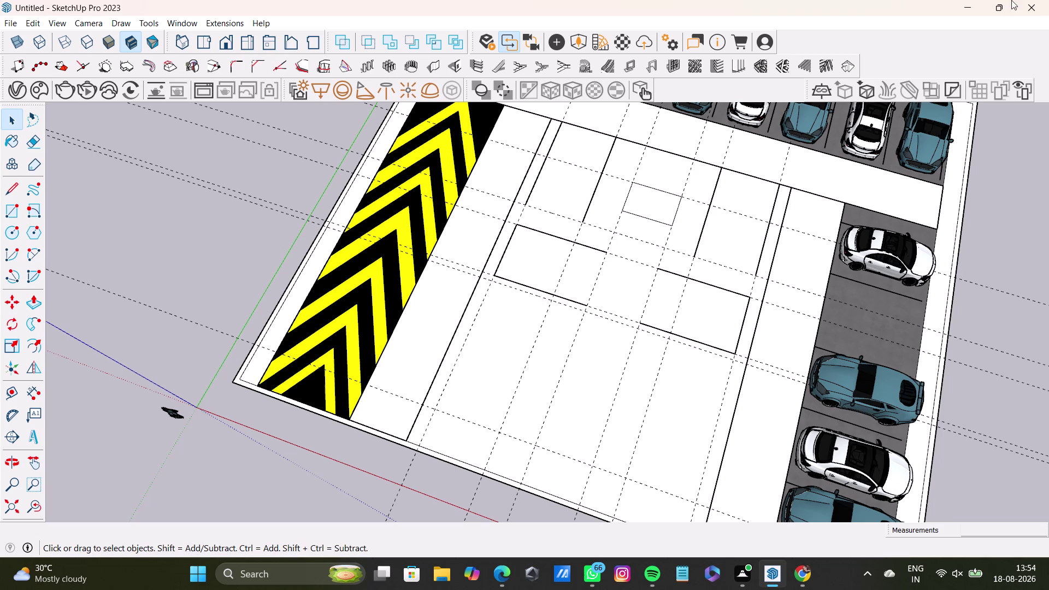
Place a guide 10' below the left bay's lower edge.
click(4, 395)
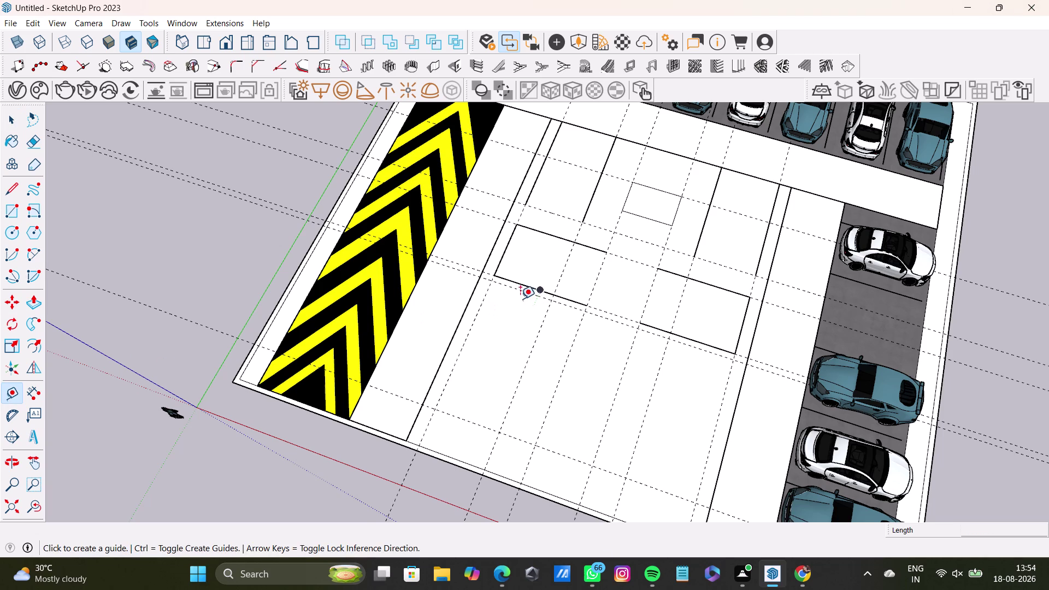
scroll(up, 3)
click(536, 296)
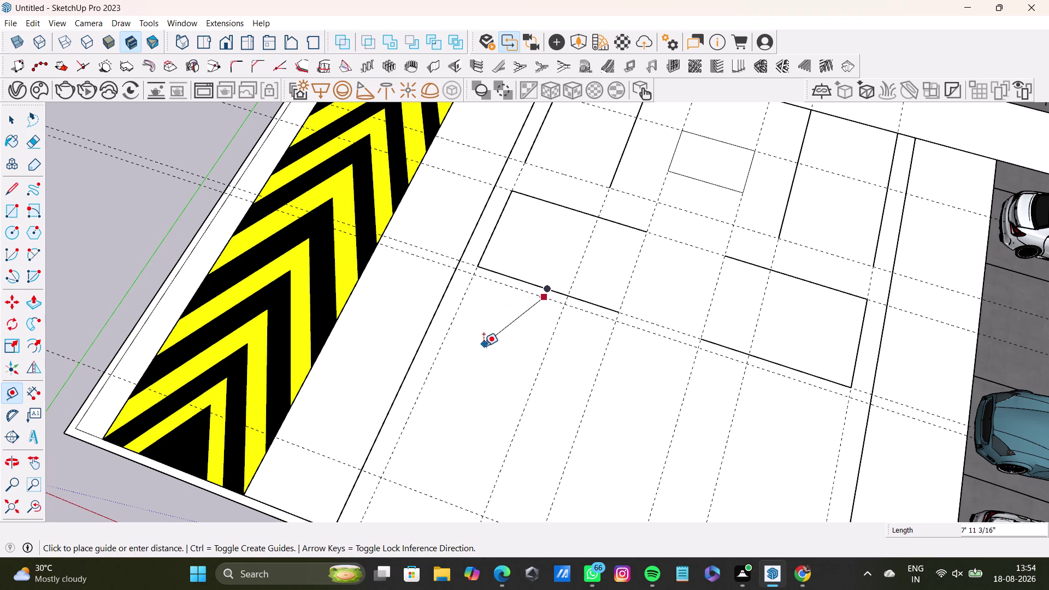
key(space)
click(8, 393)
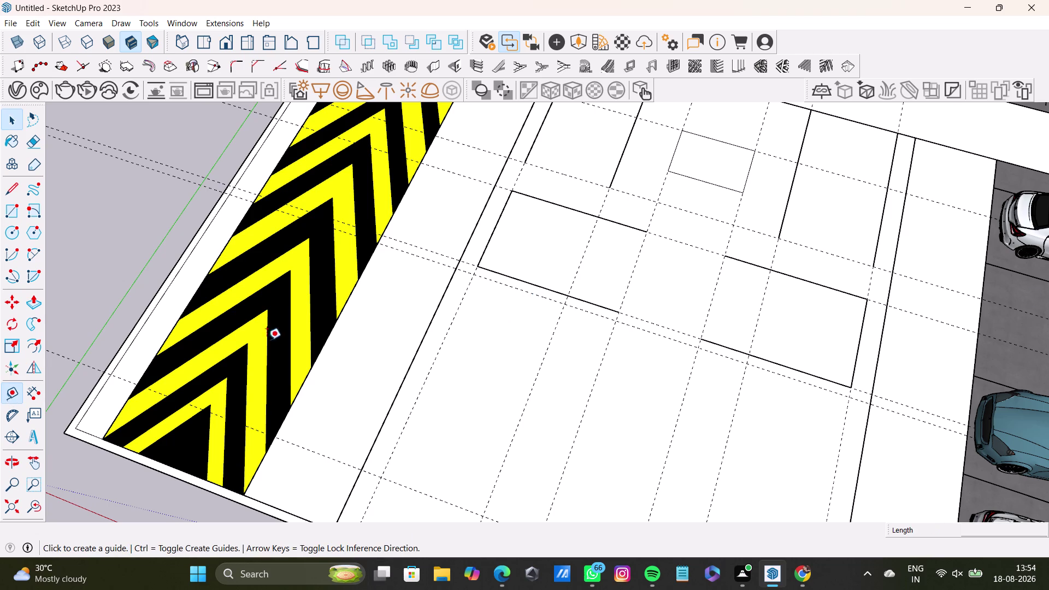
click(521, 289)
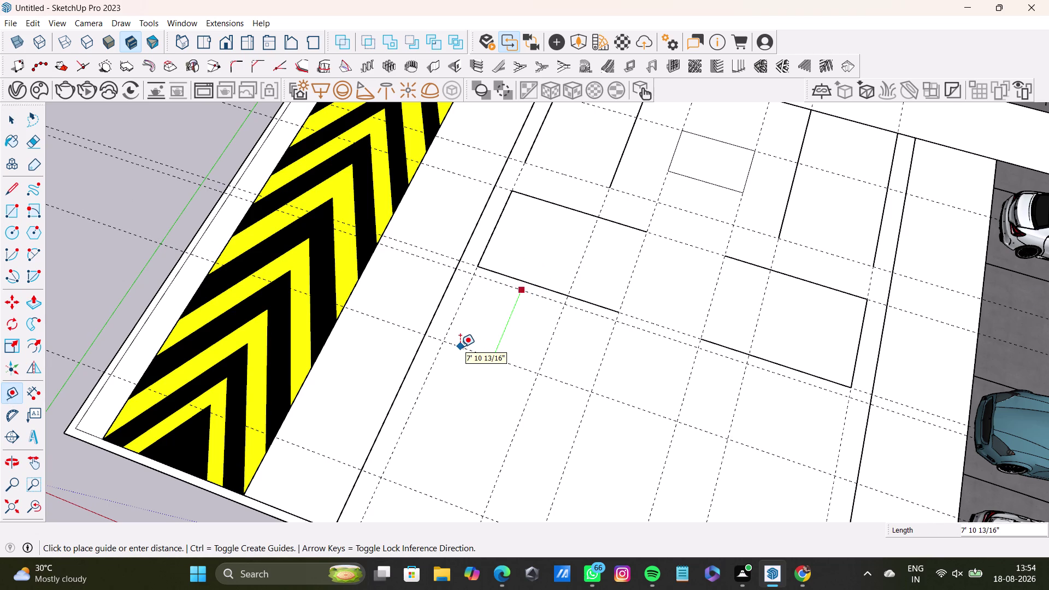
text(10')
key(Return)
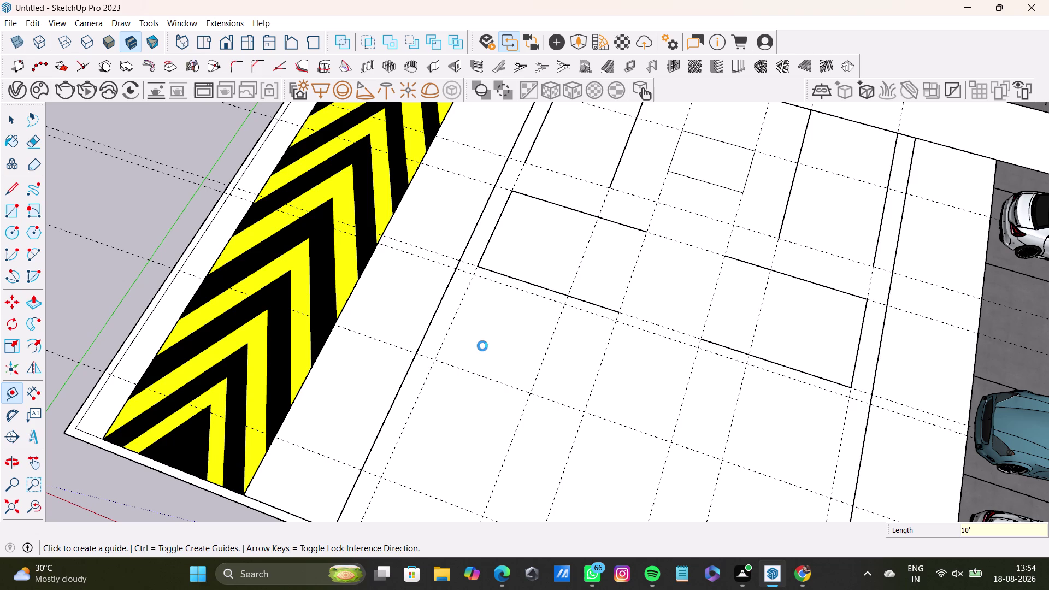
click(501, 385)
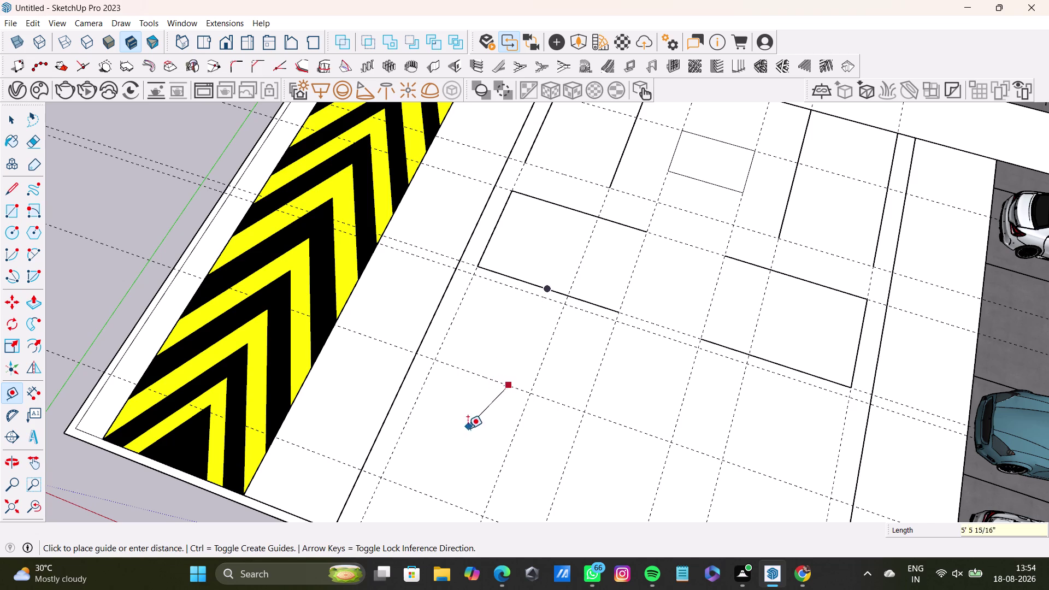
key(space)
scroll(down, 3)
middle_drag(535, 438, 520, 366)
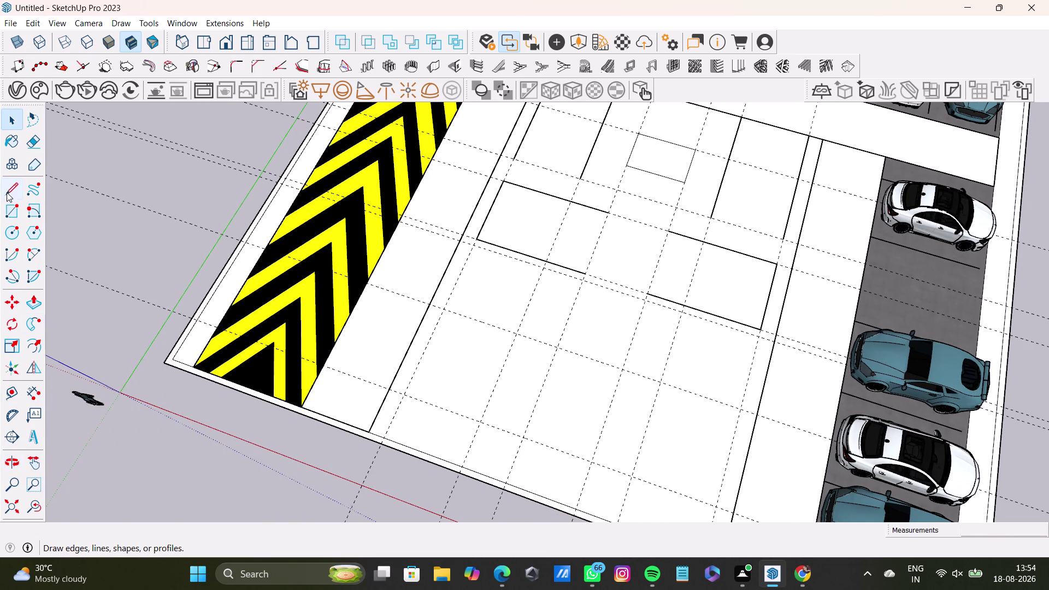
Cancel an extra guide and reposition the view over the central bays.
click(12, 388)
scroll(up, 3)
scroll(up, 3)
click(483, 329)
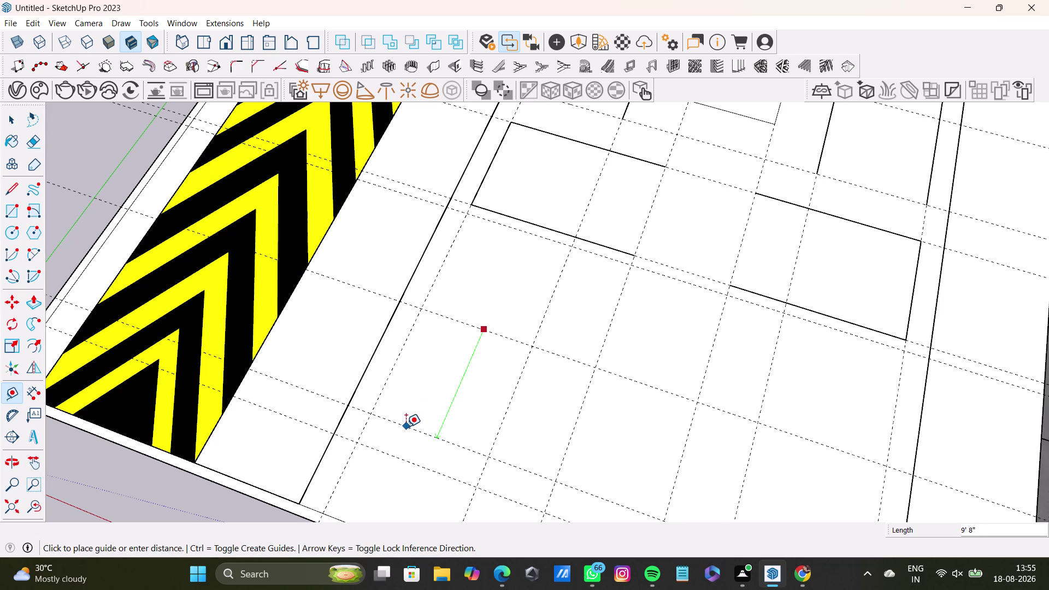
key(space)
scroll(down, 3)
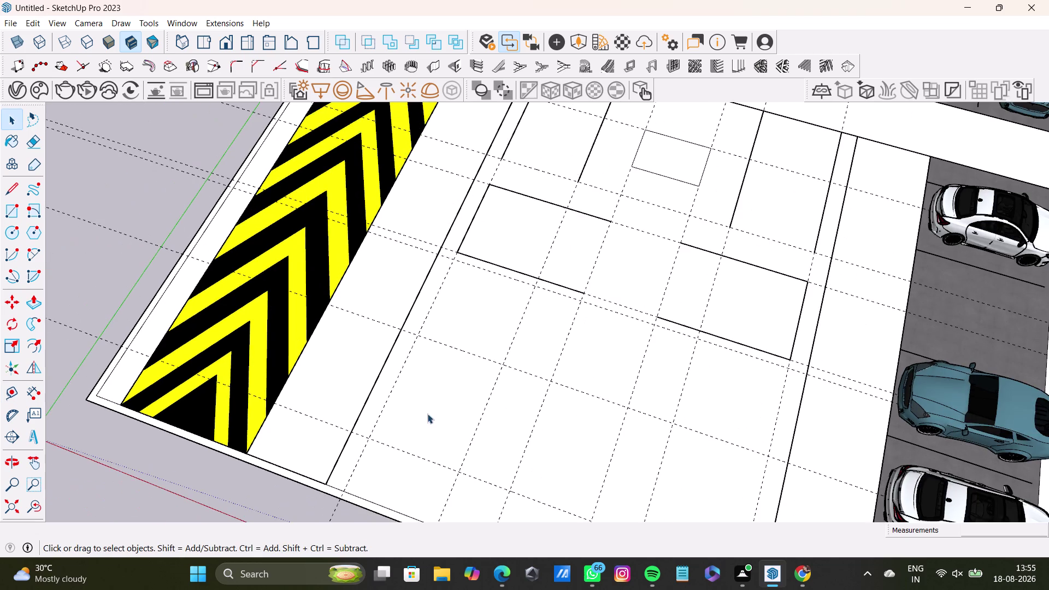
middle_drag(429, 413, 416, 340)
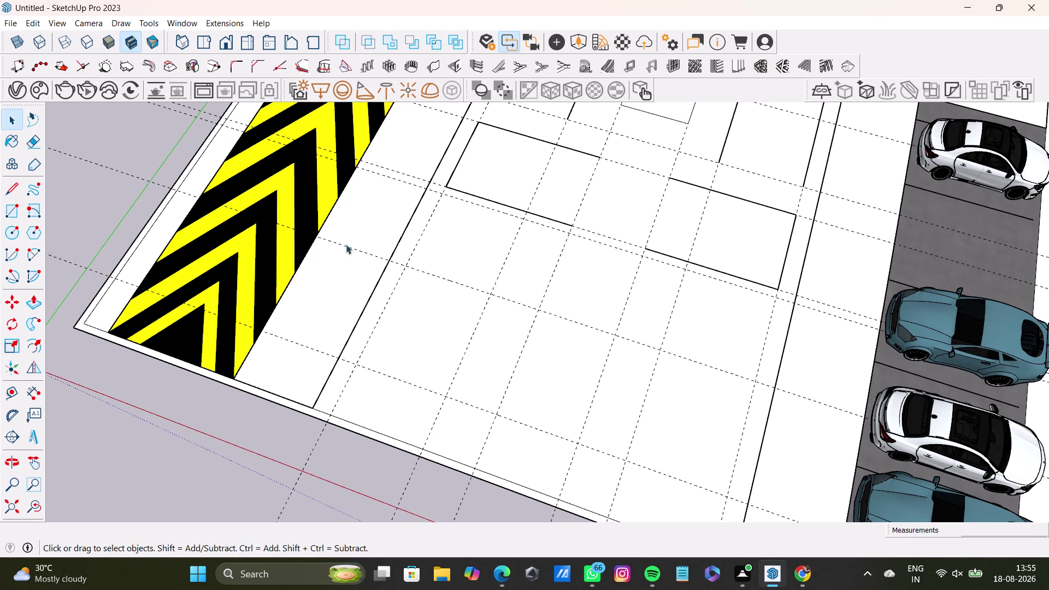
Outline the lower left bay along the guides beneath the left stall.
click(8, 191)
scroll(up, 3)
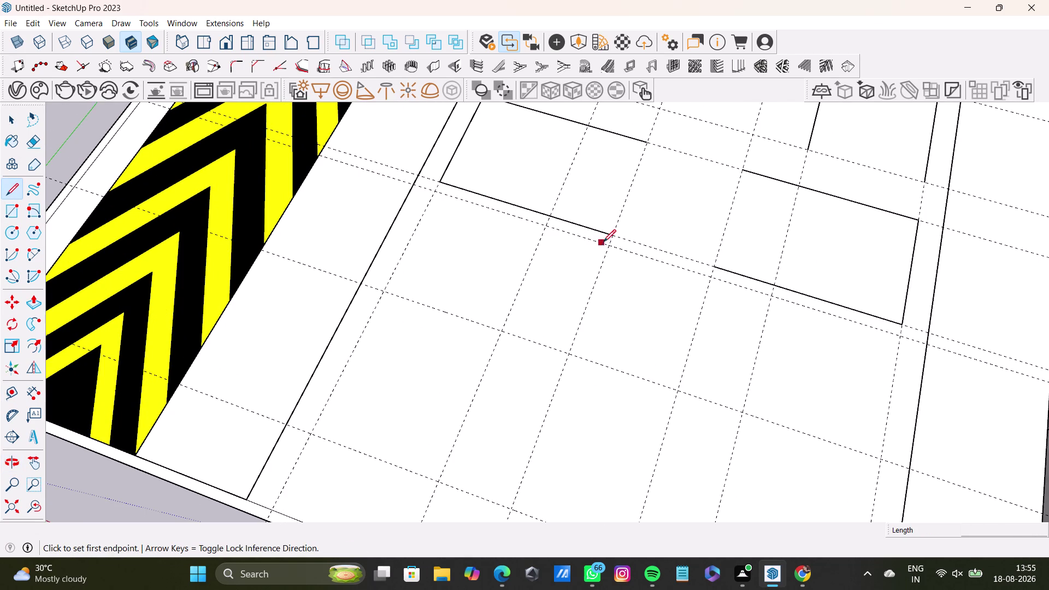
drag(609, 245, 598, 244)
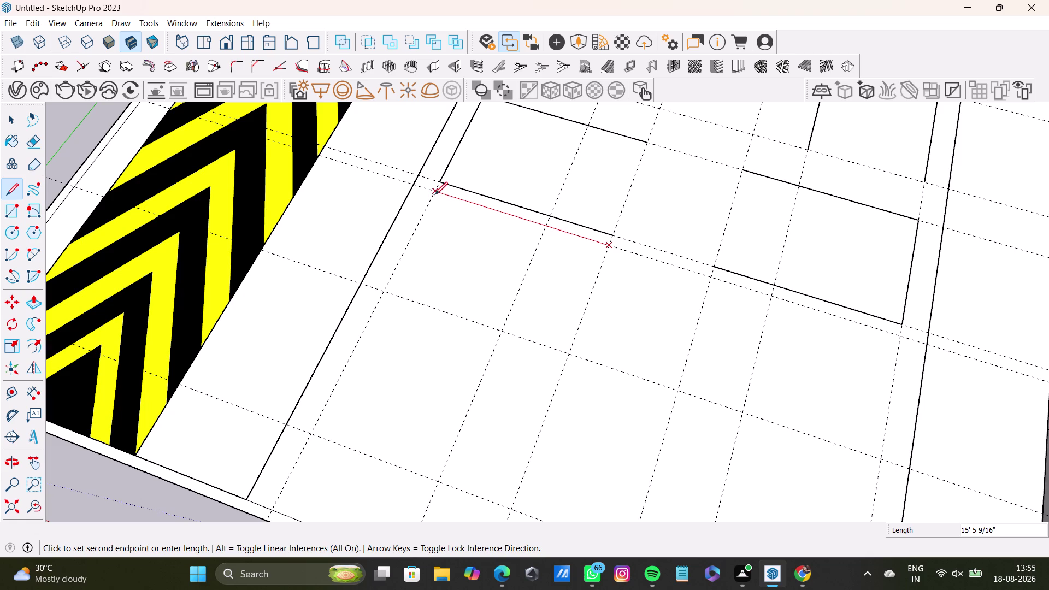
click(434, 193)
click(383, 291)
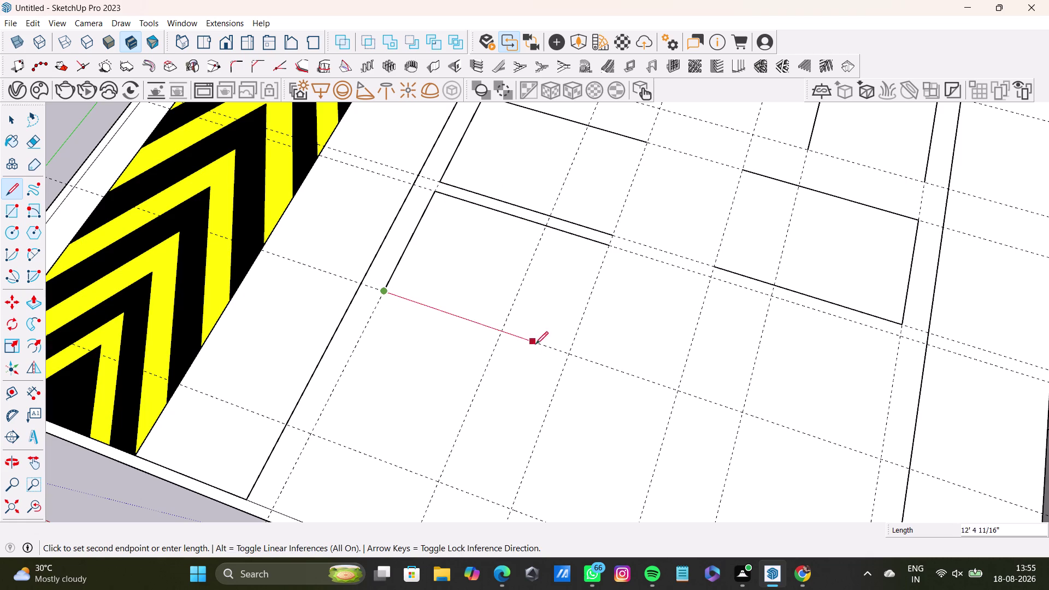
click(568, 355)
key(space)
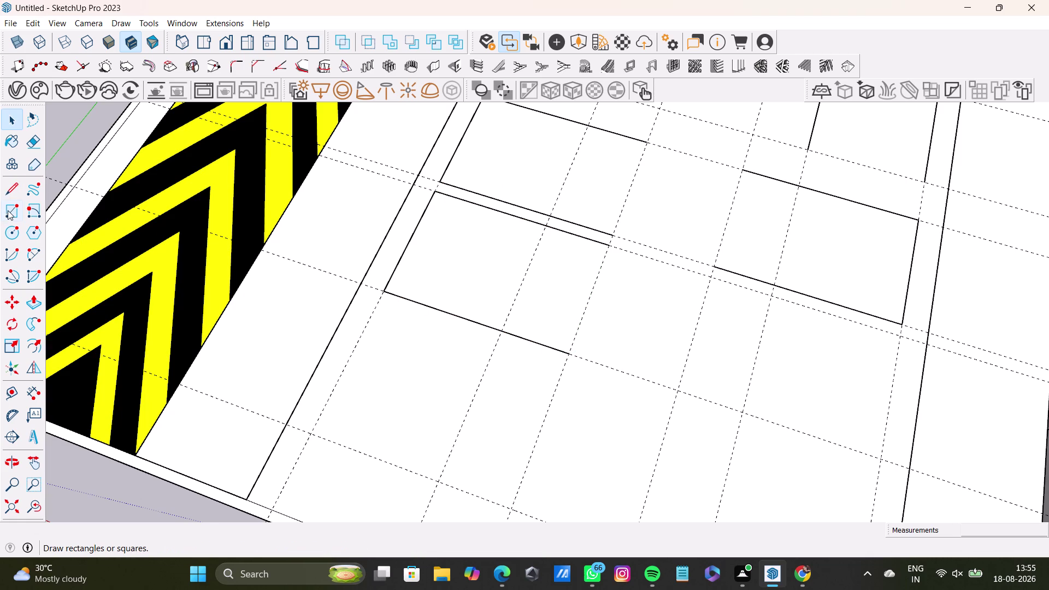
Outline the lower right bay with a 10' side beneath the right stall.
click(13, 191)
click(710, 278)
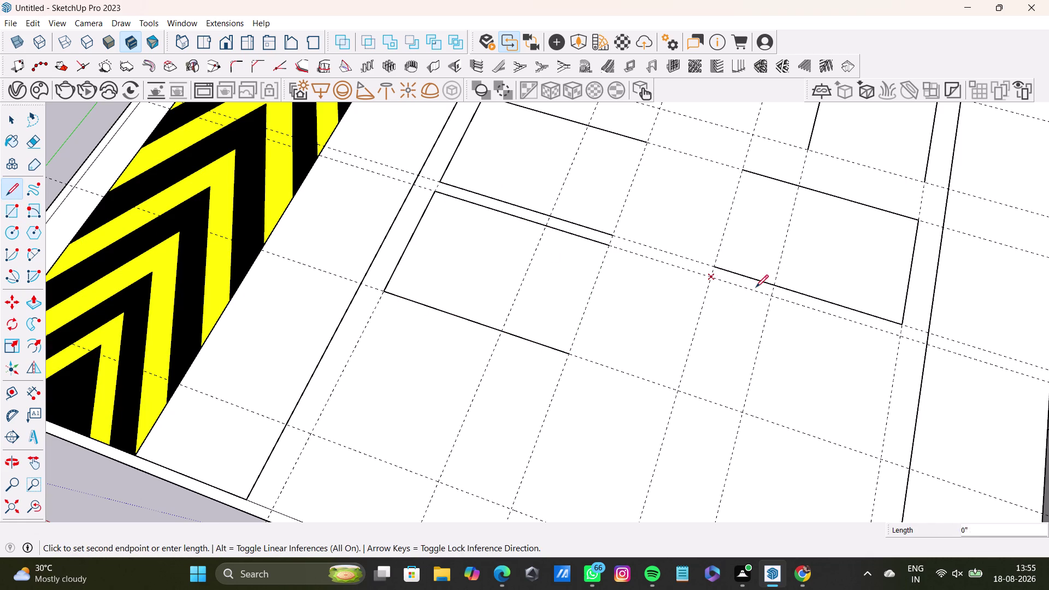
click(901, 336)
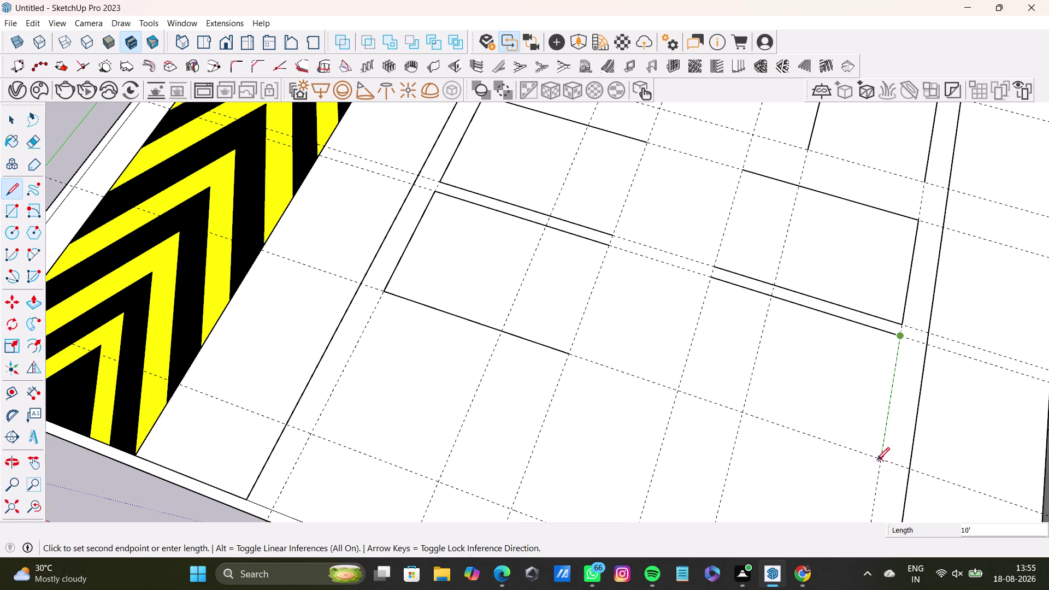
click(877, 459)
click(681, 390)
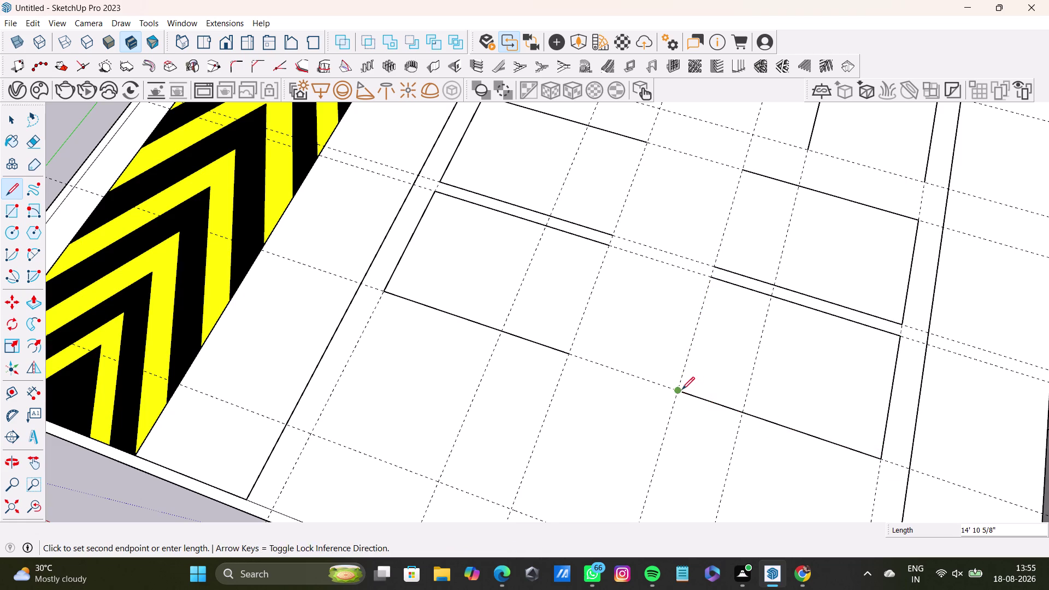
key(space)
scroll(down, 3)
middle_drag(693, 391, 636, 292)
middle_drag(619, 315, 737, 367)
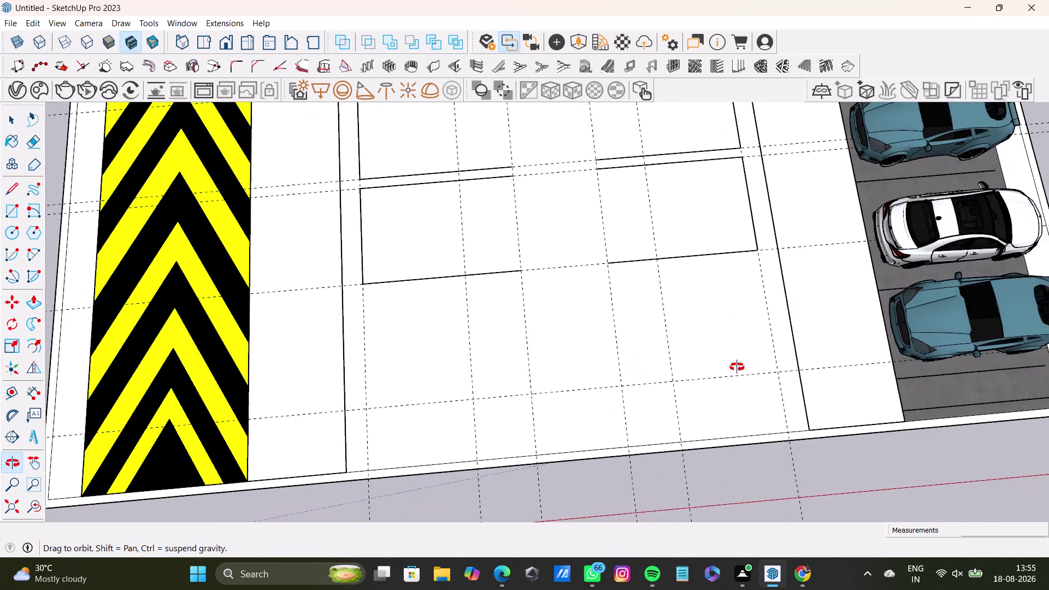
Place a guide 10' below the lower bays' edge.
middle_drag(737, 367, 714, 297)
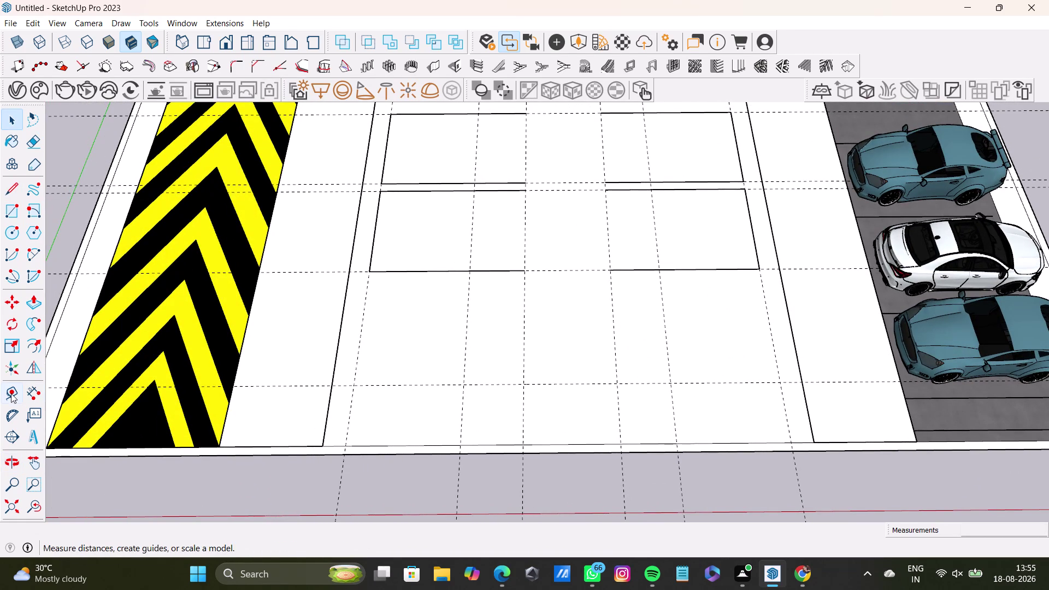
click(11, 393)
click(437, 268)
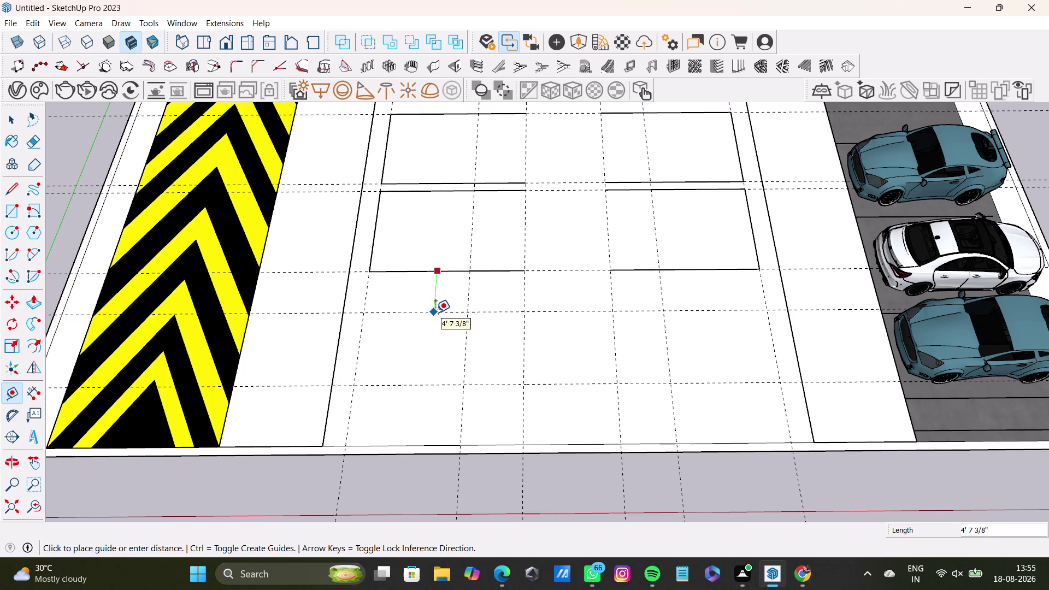
click(435, 313)
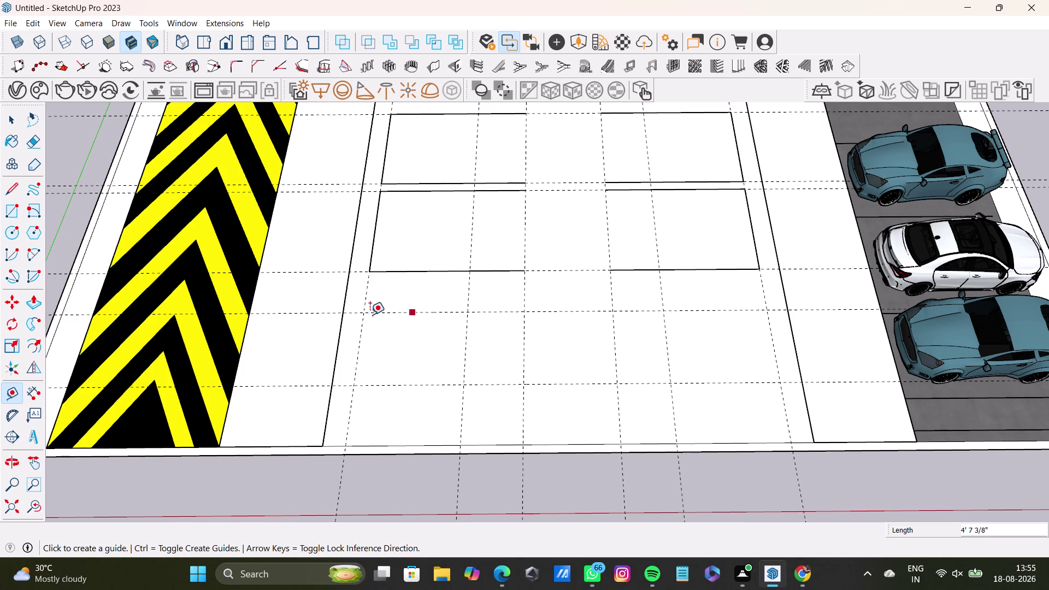
click(437, 312)
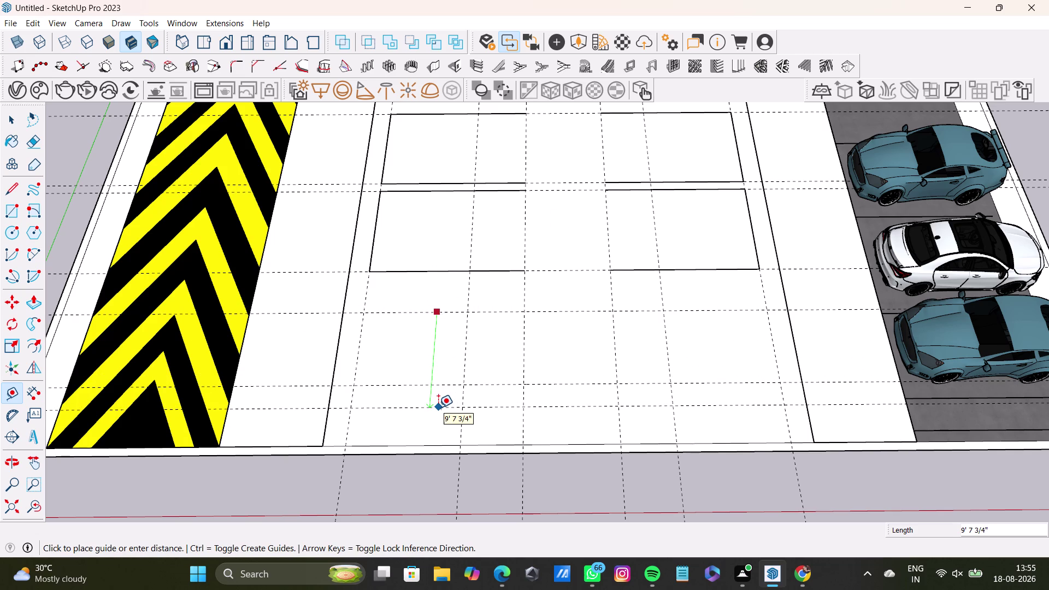
text(1)
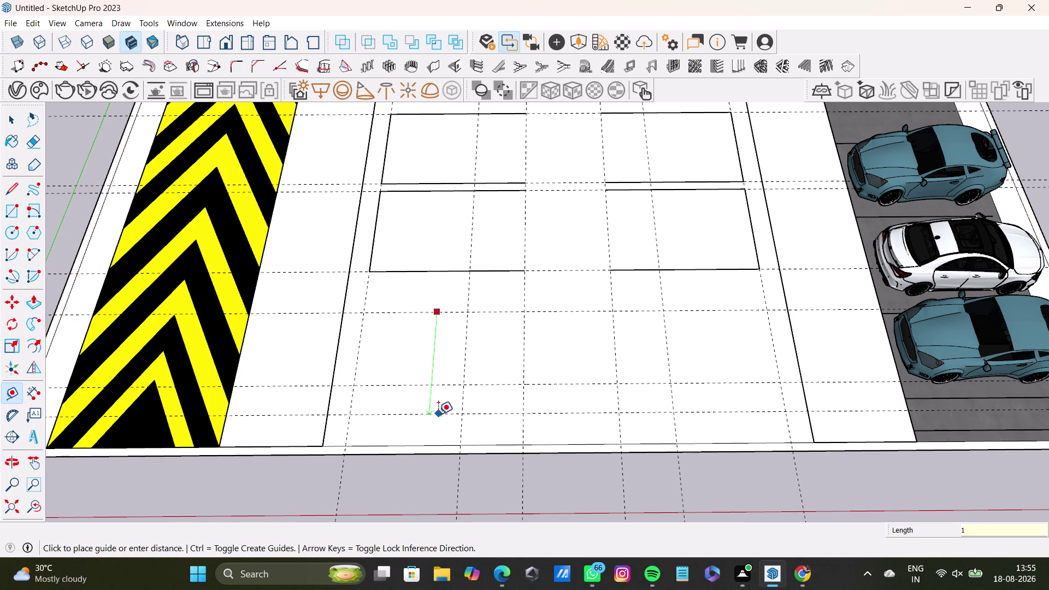
text(0')
key(Return)
key(space)
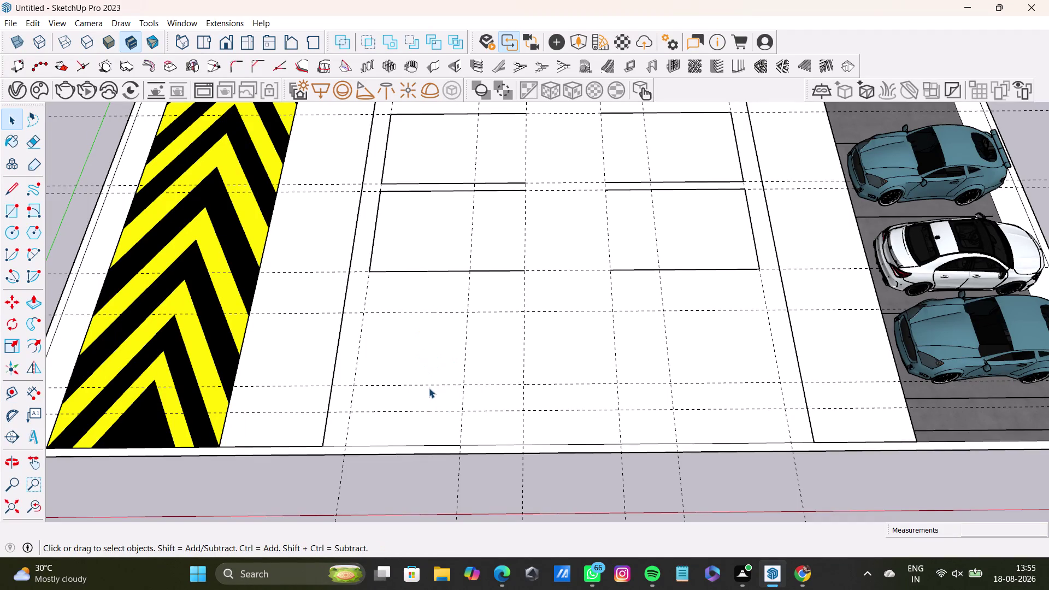
click(431, 386)
key(Delete)
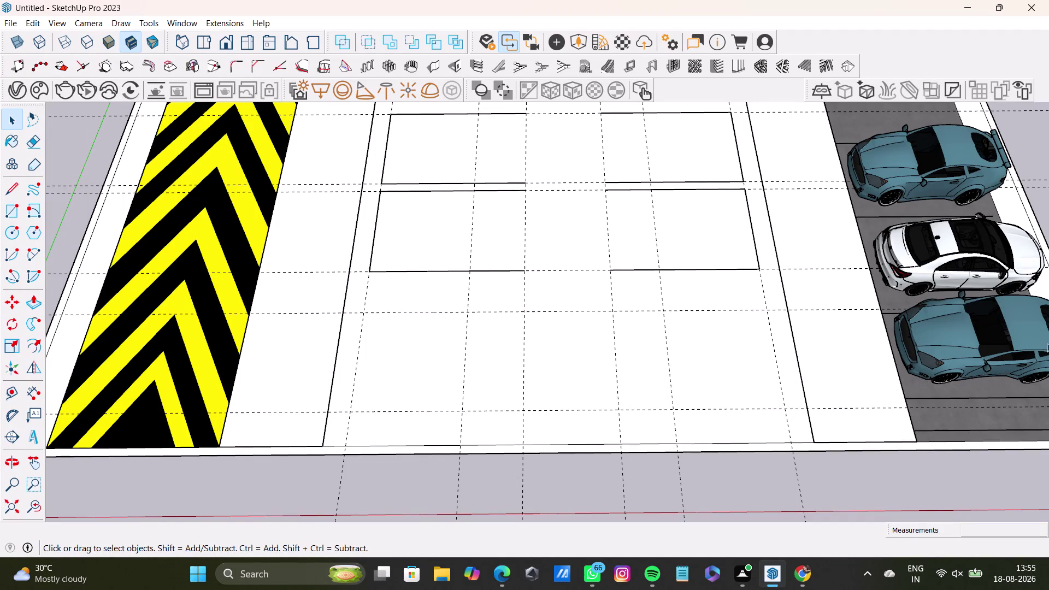
Draw the new left bay rectangle down to the new guide.
click(8, 194)
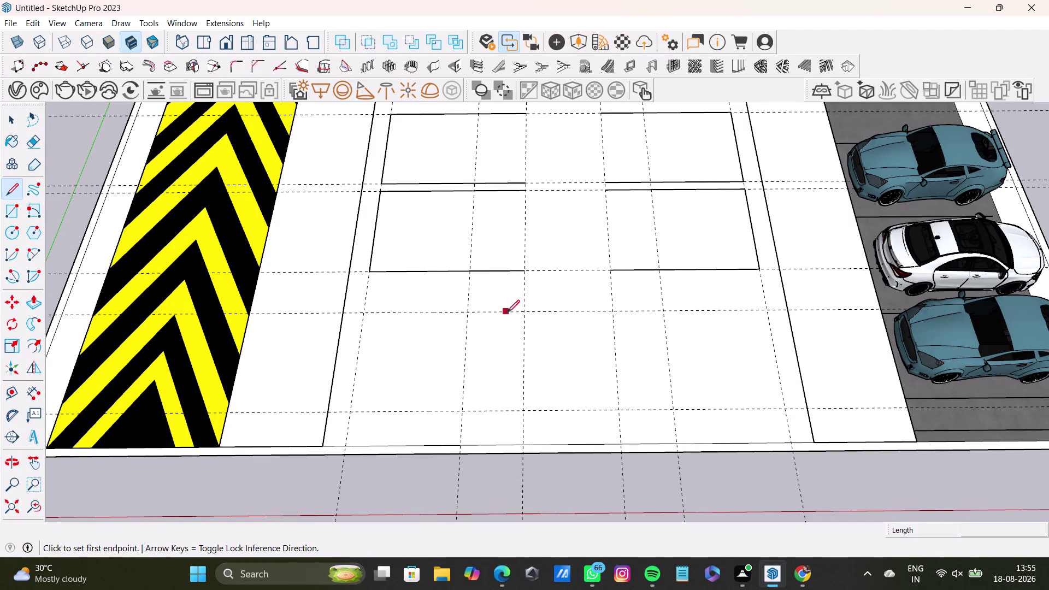
click(524, 312)
click(365, 312)
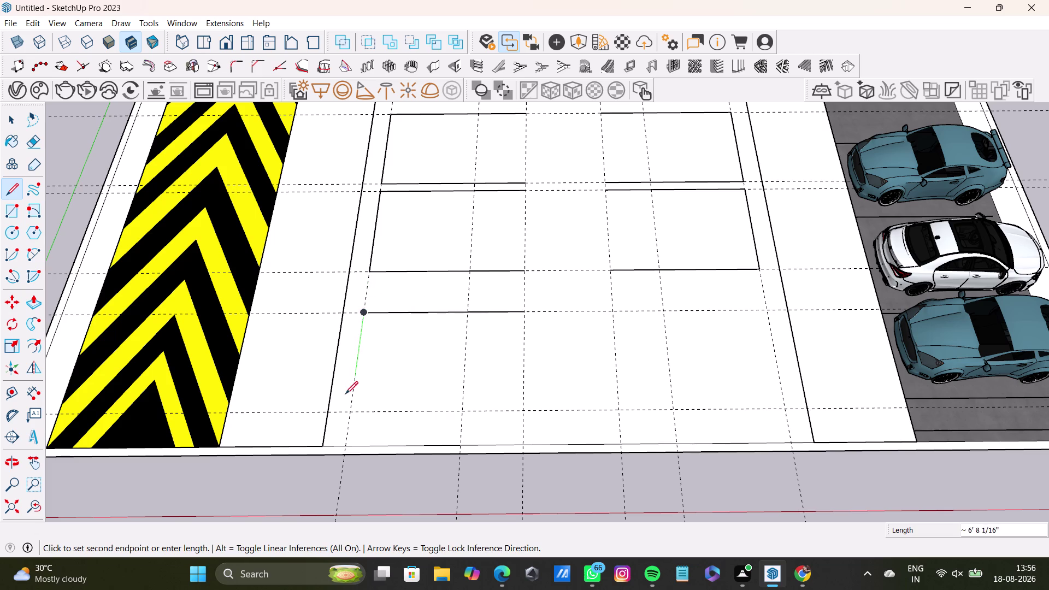
click(350, 411)
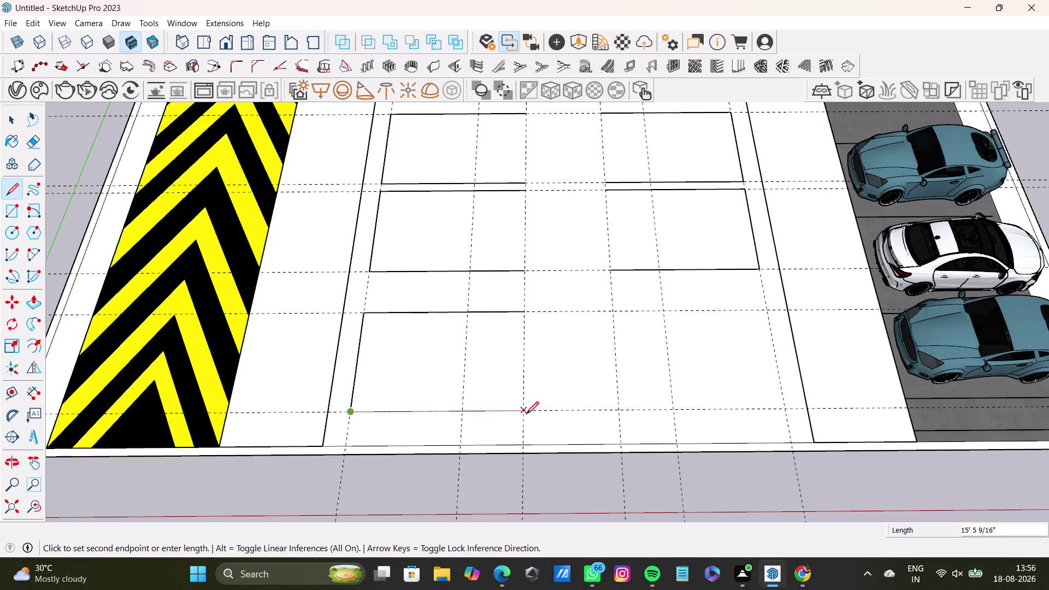
click(526, 413)
key(space)
drag(16, 191, 34, 195)
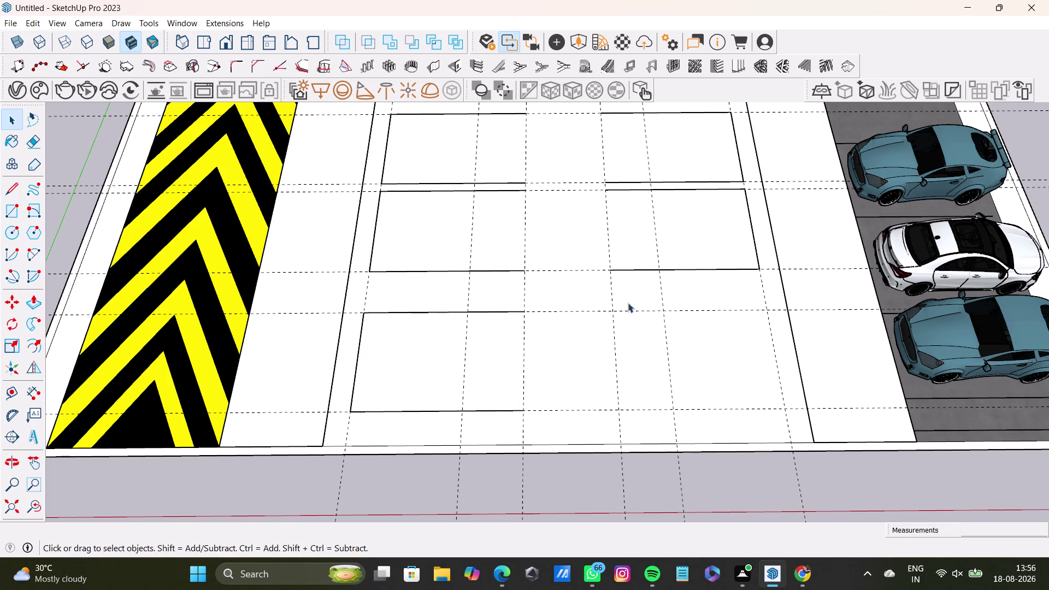
Draw the matching right bay rectangle down to the new guide.
click(15, 184)
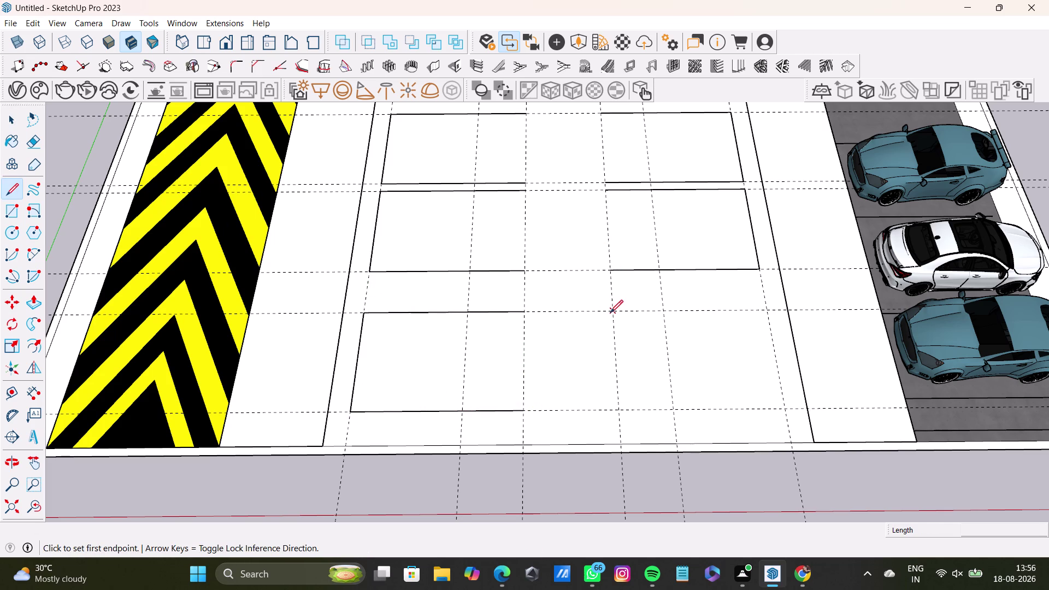
drag(610, 312, 616, 313)
click(764, 311)
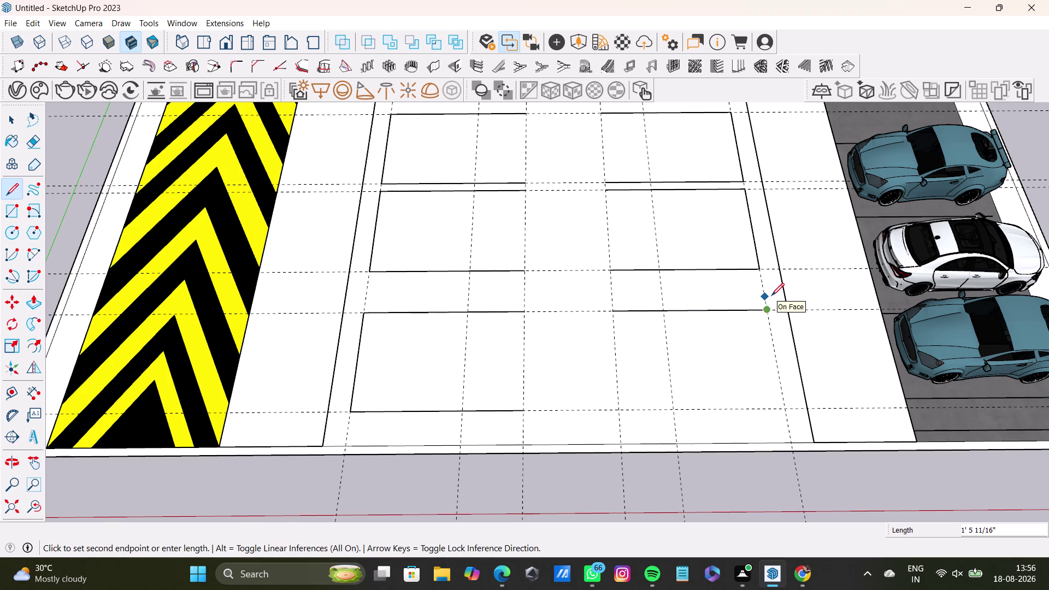
drag(786, 408, 781, 406)
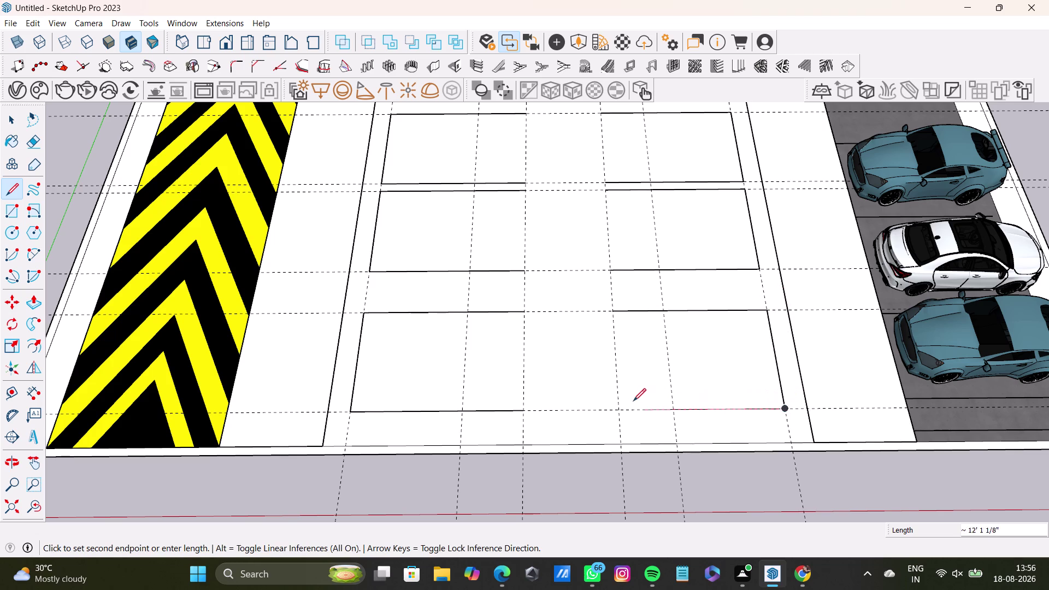
click(619, 405)
key(space)
Orbit out over the whole lot and select the right parking row surface.
scroll(down, 3)
middle_drag(638, 349, 617, 407)
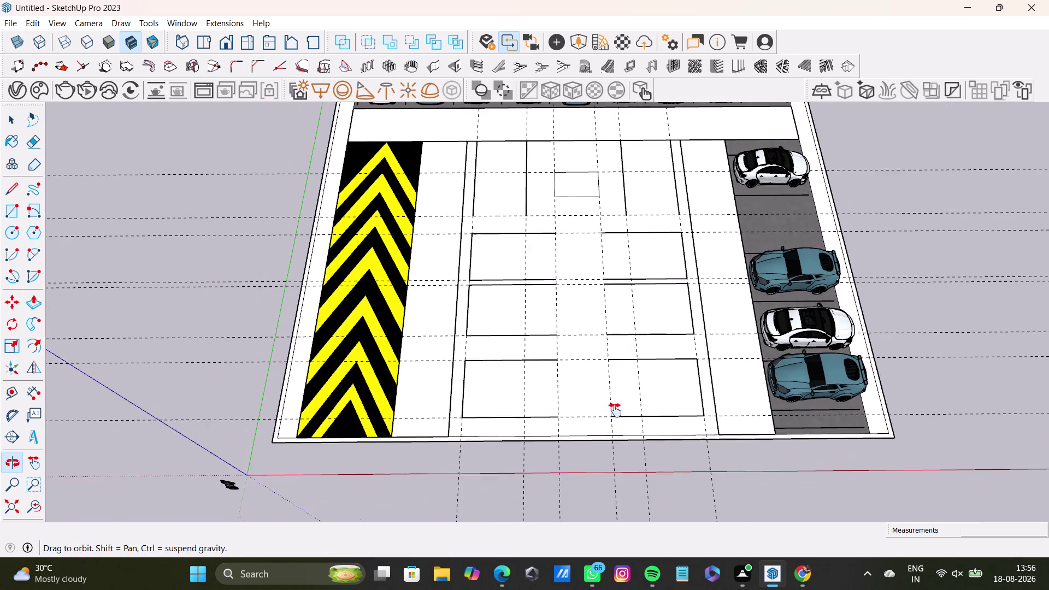
middle_drag(617, 407, 608, 429)
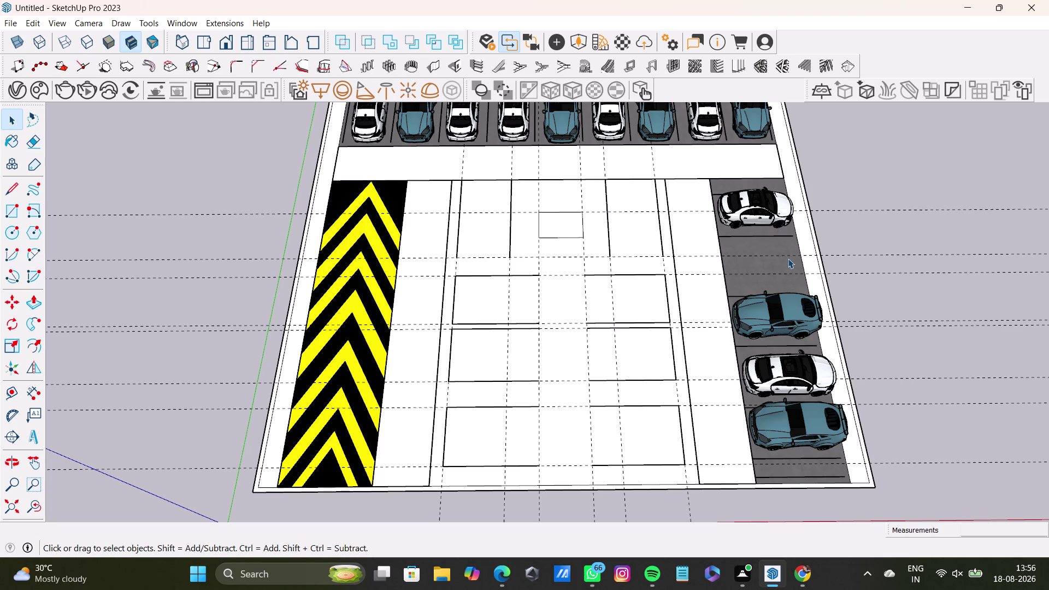
click(775, 261)
double_click(777, 267)
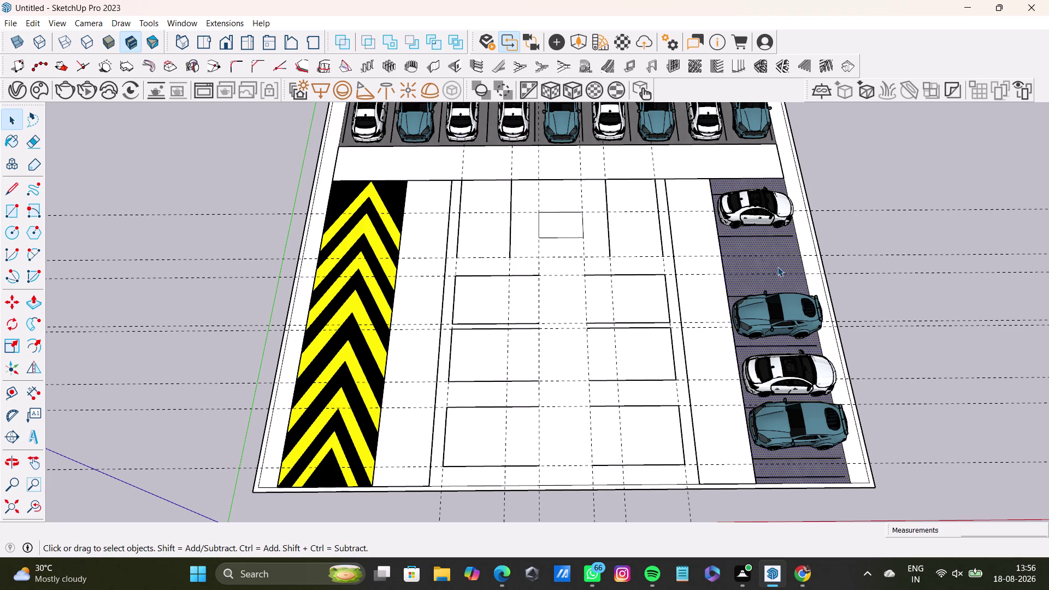
key(space)
Zoom and pan in on the white car's stall in the right row.
scroll(up, 3)
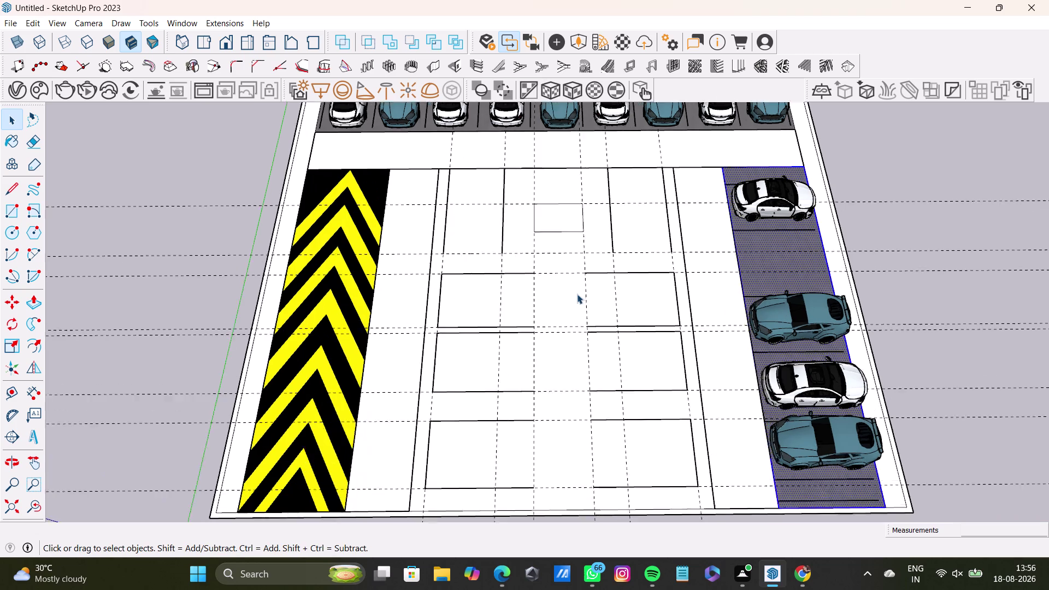
scroll(up, 3)
middle_drag(585, 284, 542, 331)
scroll(down, 3)
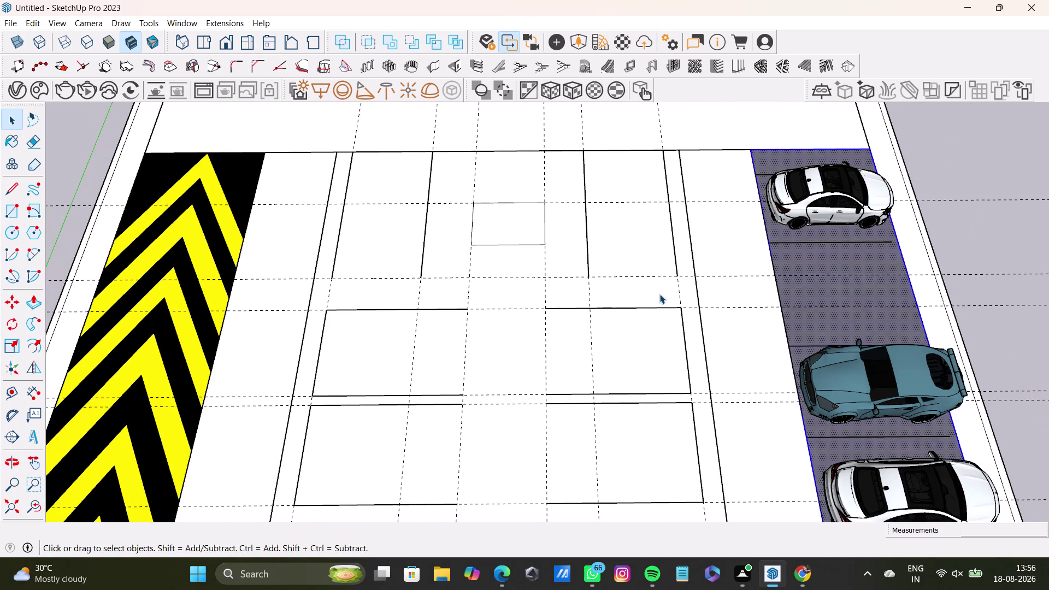
scroll(down, 3)
middle_drag(769, 273, 621, 330)
scroll(up, 3)
middle_drag(716, 326, 636, 403)
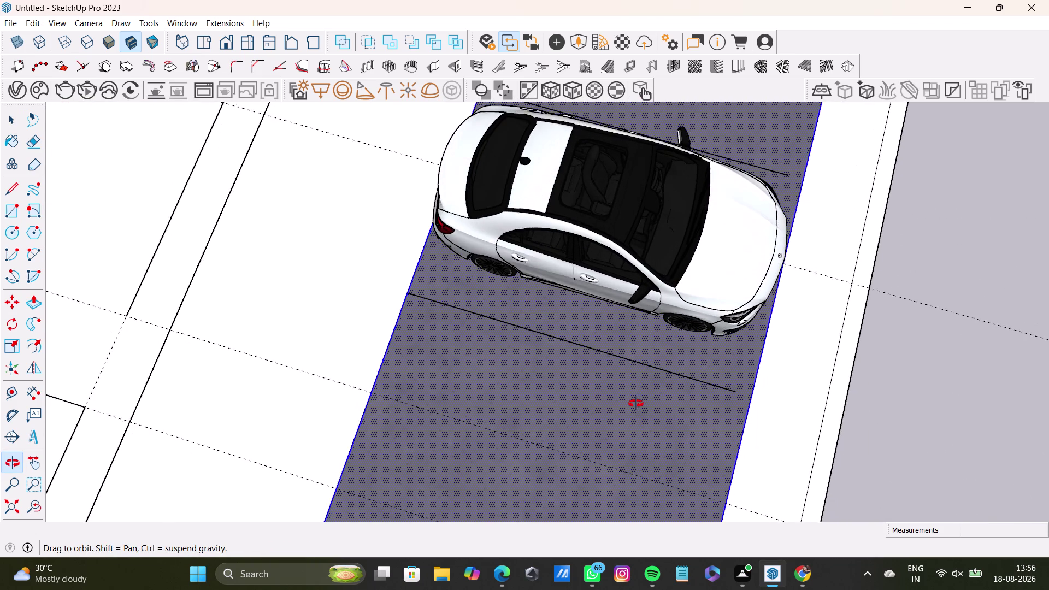
middle_drag(636, 404, 764, 346)
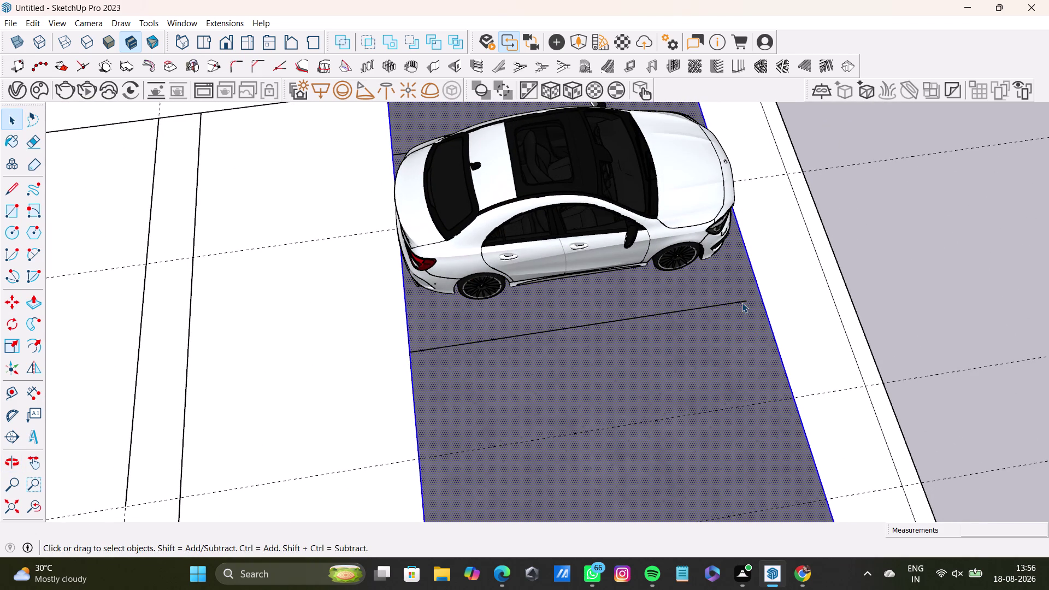
Draw a short stall line at the edge of the right parking row.
key(l)
click(744, 300)
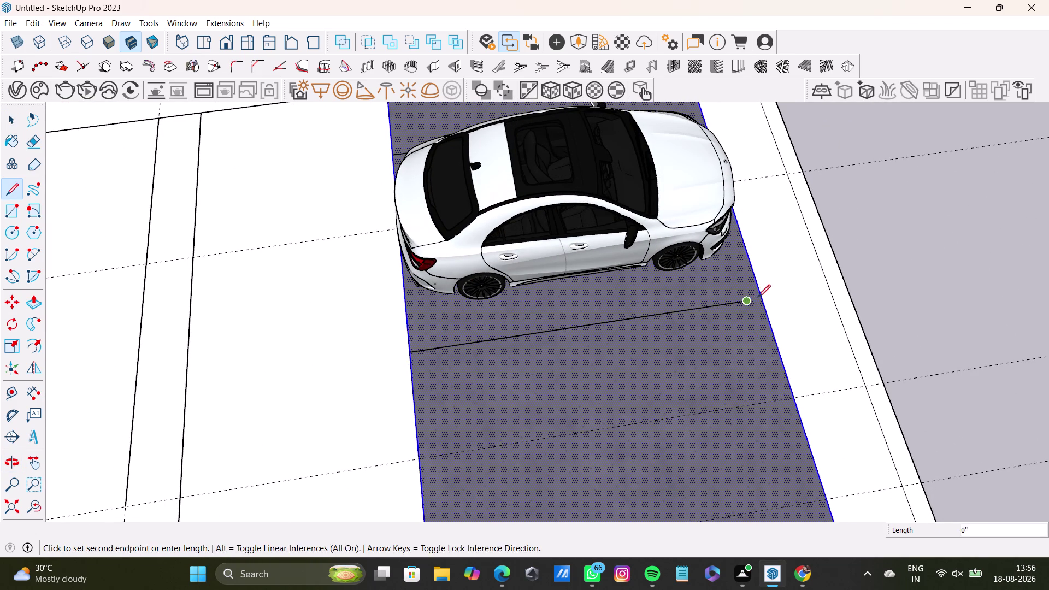
click(760, 296)
key(space)
scroll(down, 3)
middle_drag(689, 298, 682, 442)
scroll(up, 3)
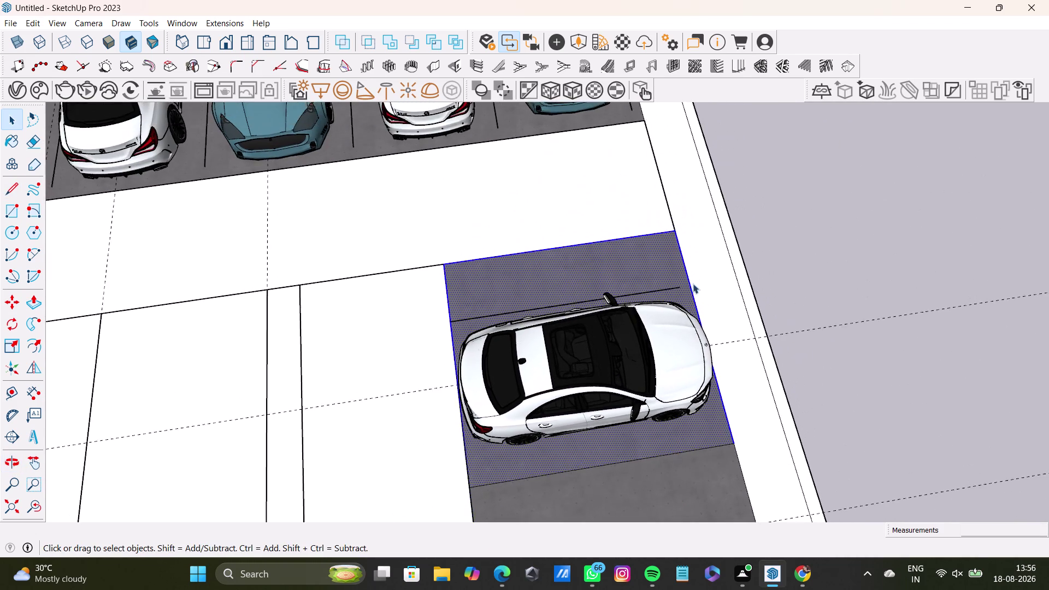
scroll(up, 3)
Extend a short stall line from the end of the previous one.
key(l)
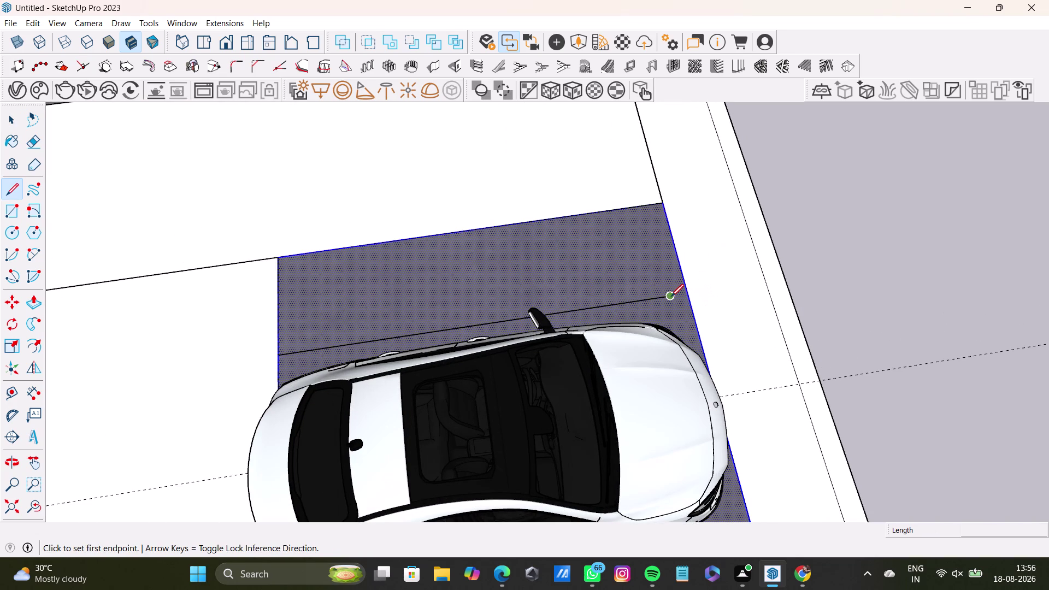
click(668, 295)
click(687, 293)
key(space)
scroll(down, 3)
middle_drag(660, 318, 645, 160)
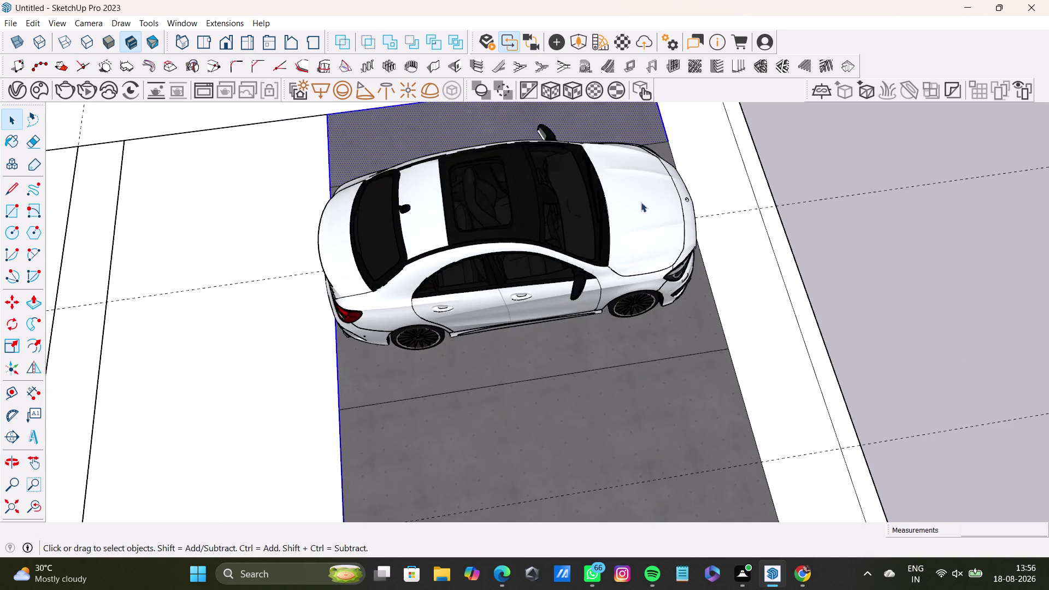
scroll(down, 3)
middle_drag(652, 318, 631, 178)
scroll(up, 3)
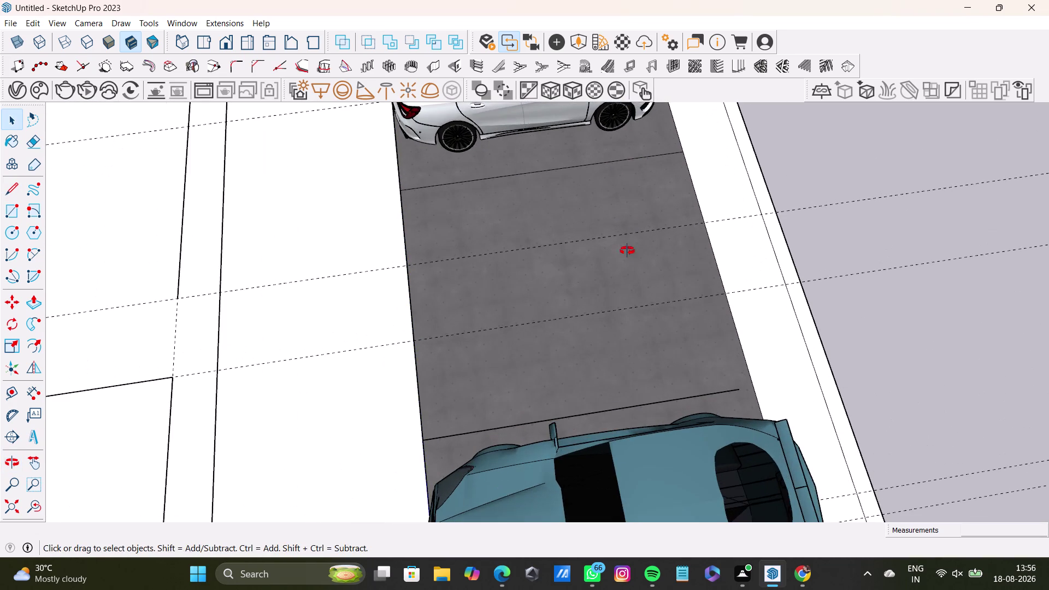
middle_drag(627, 251, 629, 314)
Add stall line segments at the row edge beside the empty stall.
key(l)
key(shift+Return)
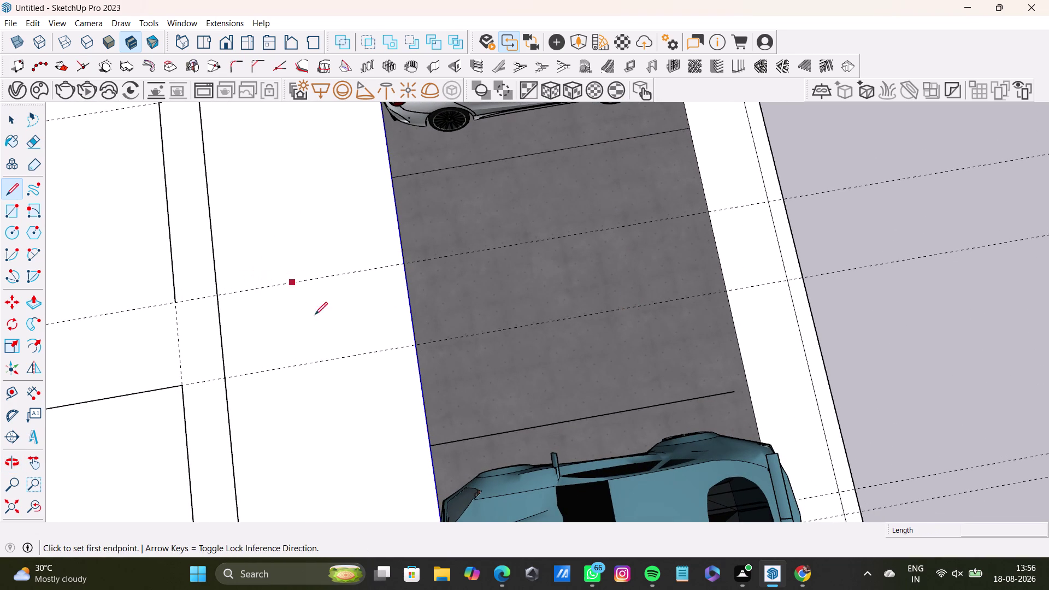
click(738, 391)
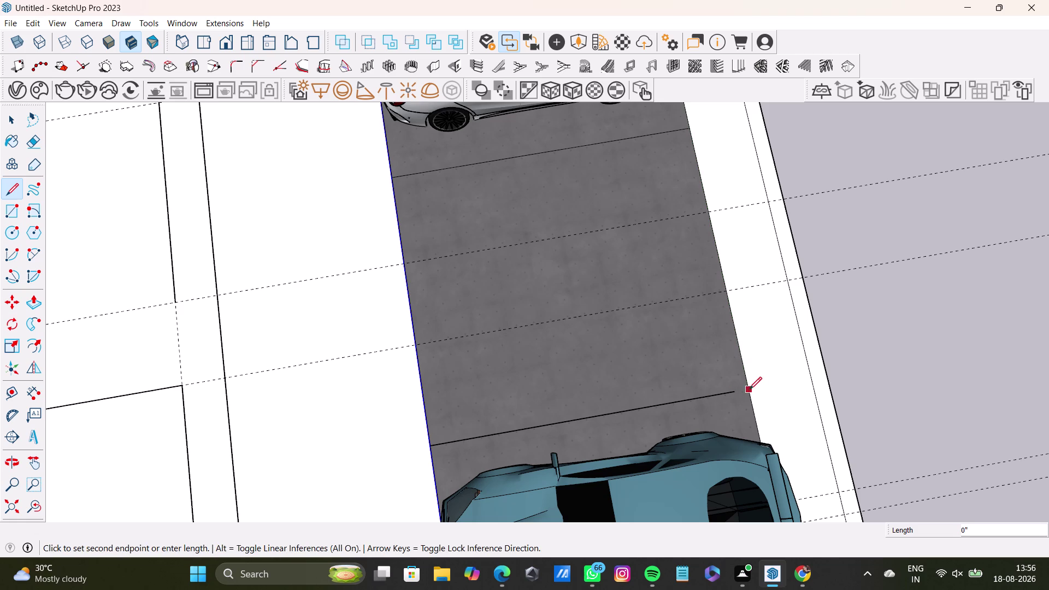
key(space)
key(l)
key(Return)
drag(735, 391, 741, 391)
click(750, 387)
key(space)
scroll(down, 3)
middle_drag(728, 391, 643, 189)
scroll(up, 3)
Draw a stall line just below the blue sports car.
key(l)
key(Return)
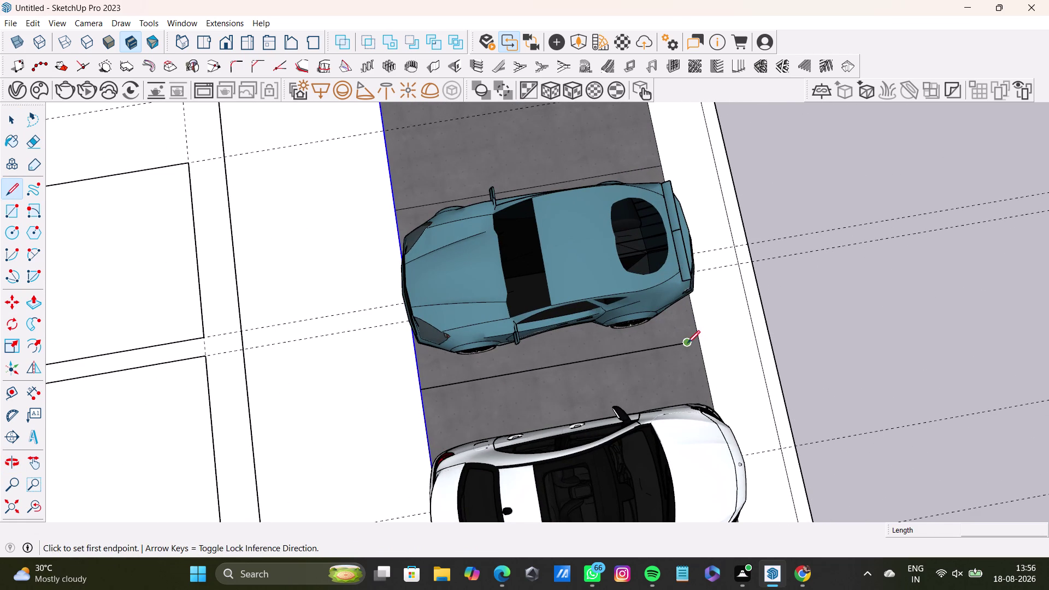
click(687, 343)
click(704, 343)
key(space)
scroll(down, 3)
middle_drag(681, 349, 653, 238)
scroll(up, 3)
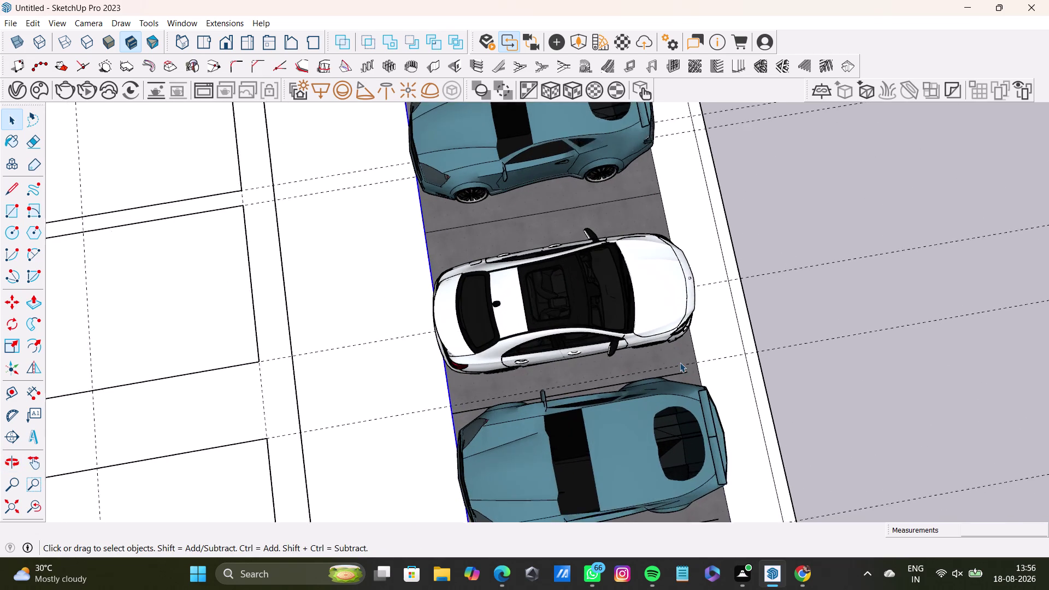
Draw a stall line beside the white car.
key(l)
key(shift+Return)
click(690, 373)
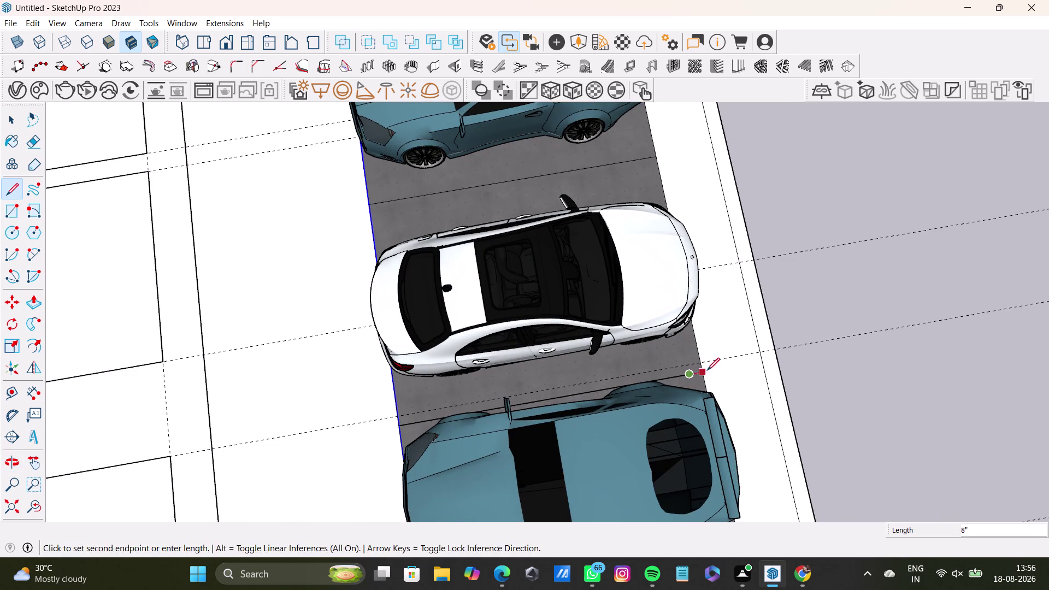
click(708, 370)
key(space)
scroll(down, 3)
middle_drag(689, 373, 647, 239)
middle_drag(654, 309, 654, 331)
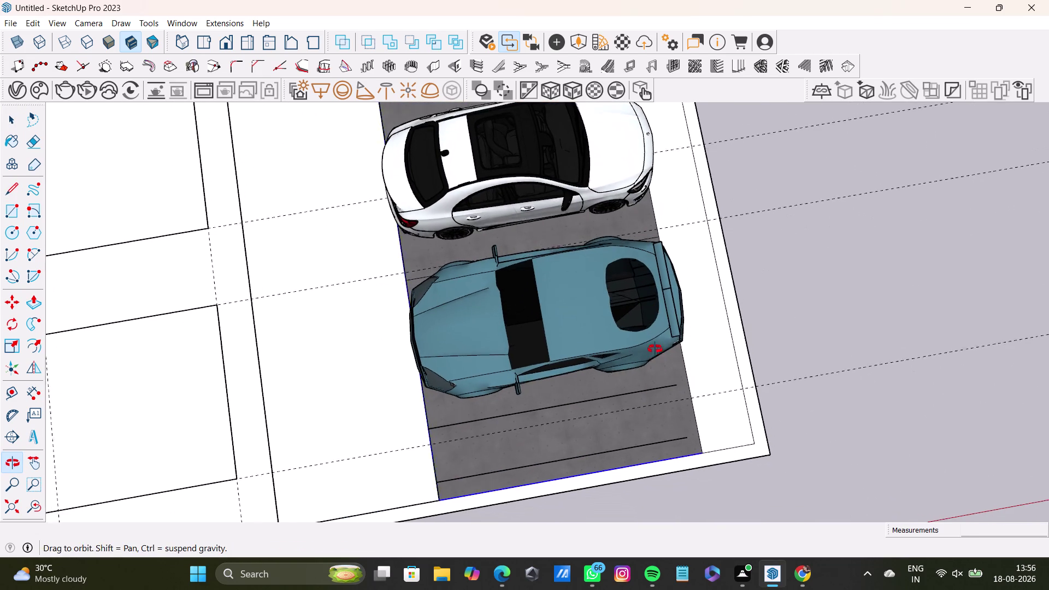
middle_drag(655, 332, 644, 327)
Add two more short stall lines toward the lower end of the right row.
key(l)
key(Return)
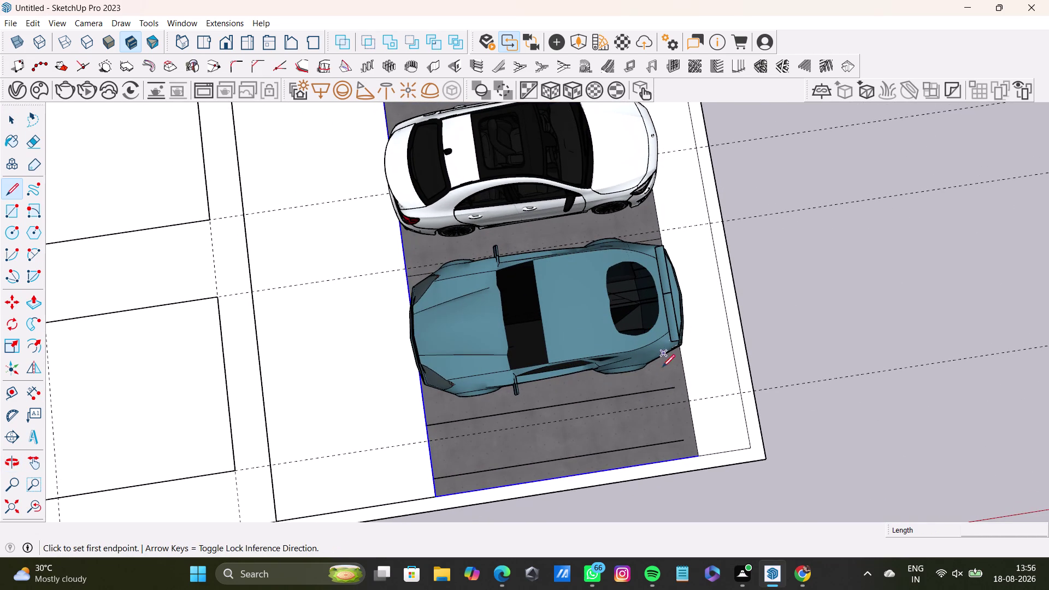
drag(674, 389, 680, 389)
click(690, 388)
key(space)
key(l)
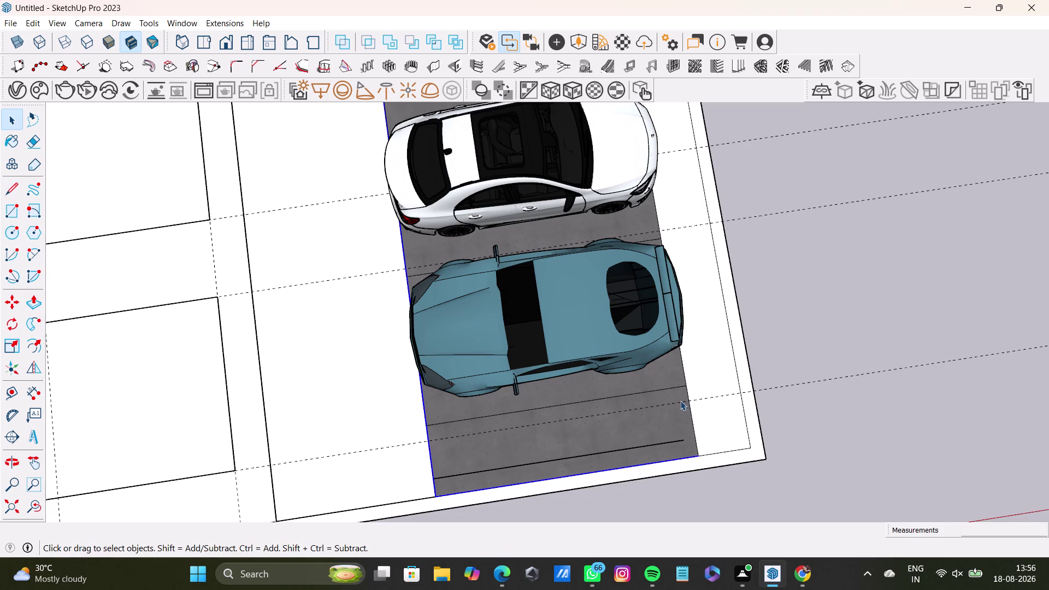
key(Return)
click(682, 443)
click(697, 441)
key(space)
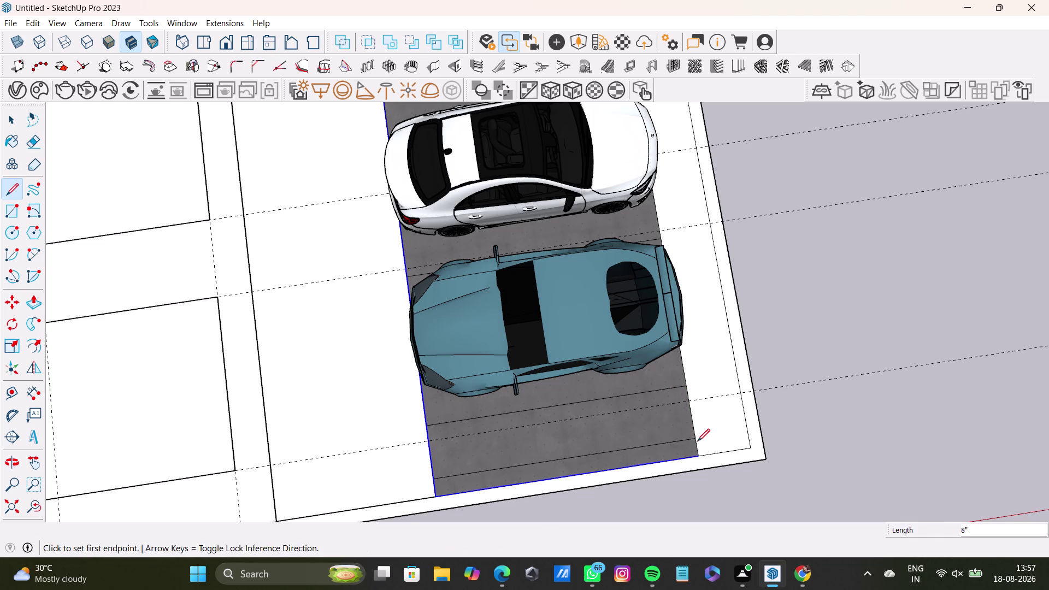
scroll(down, 3)
Nudge the blue sports car slightly into its stall, then deselect it.
click(599, 343)
key(m)
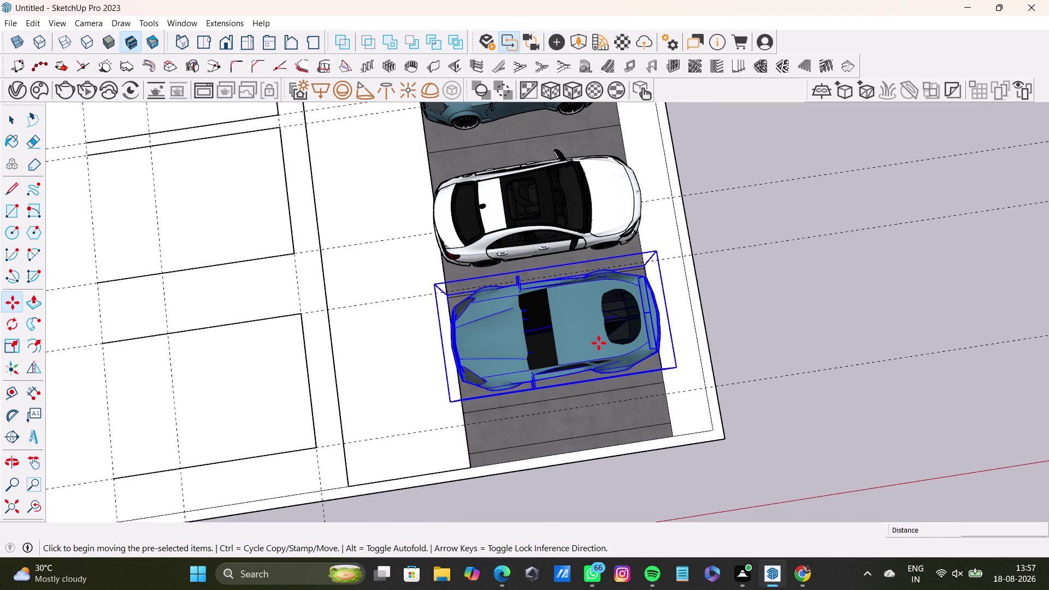
click(628, 372)
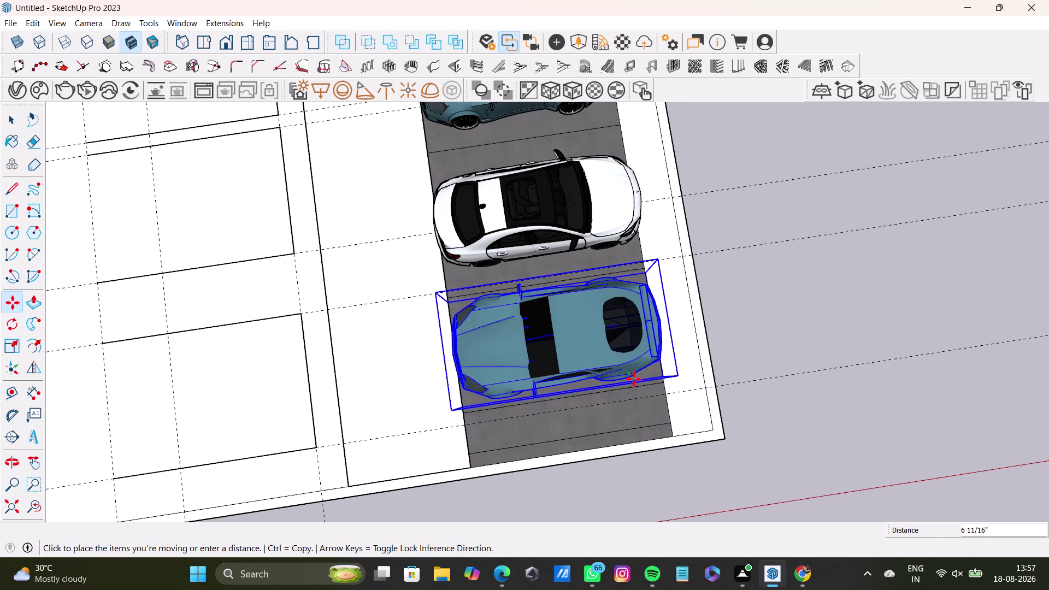
click(633, 379)
key(space)
click(775, 331)
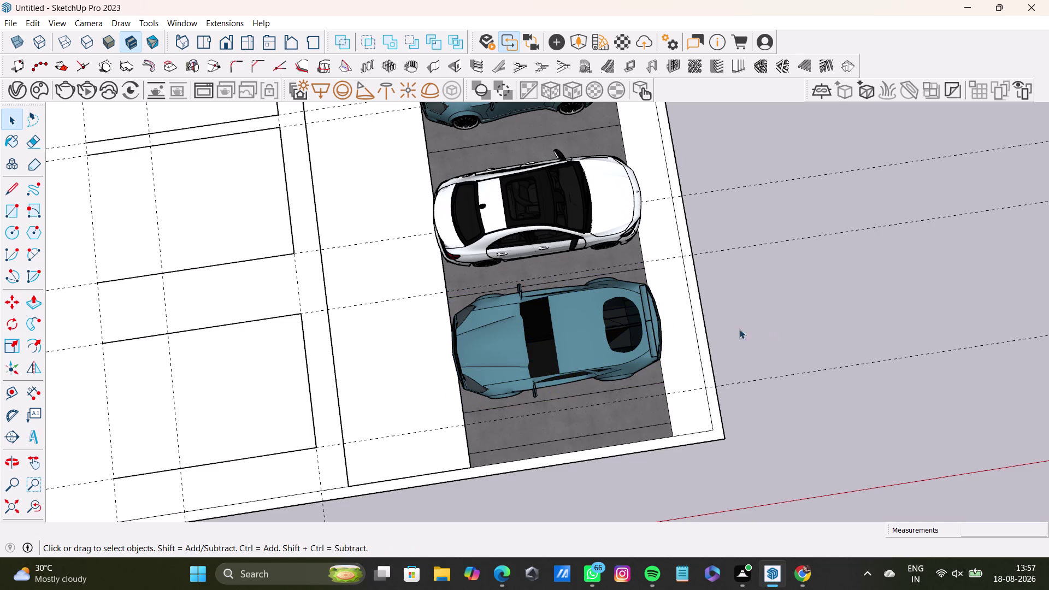
middle_drag(731, 332, 398, 115)
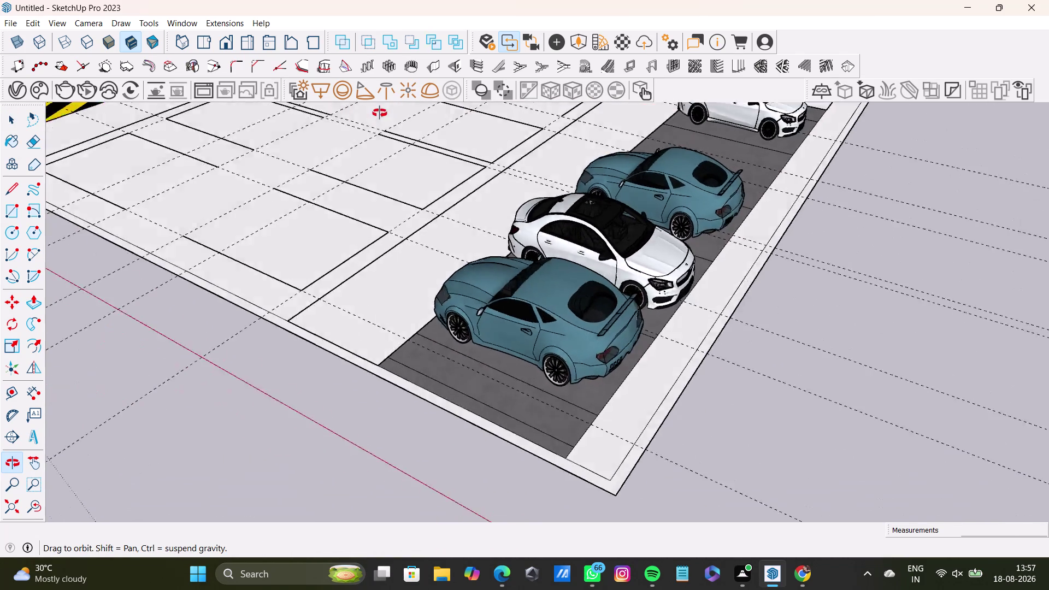
middle_drag(397, 114, 328, 116)
middle_drag(657, 289, 670, 150)
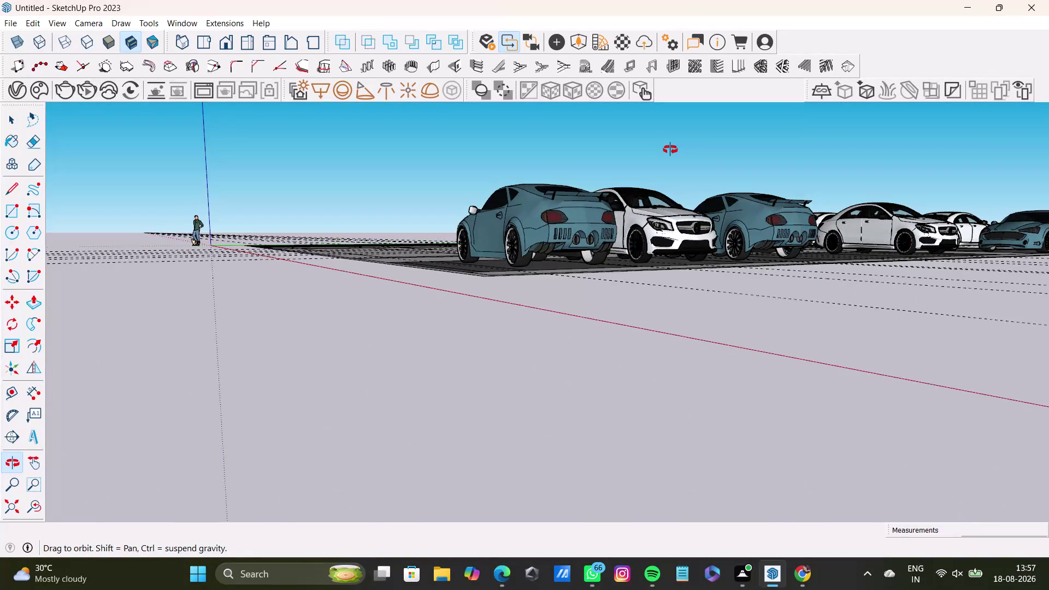
middle_drag(670, 149, 851, 346)
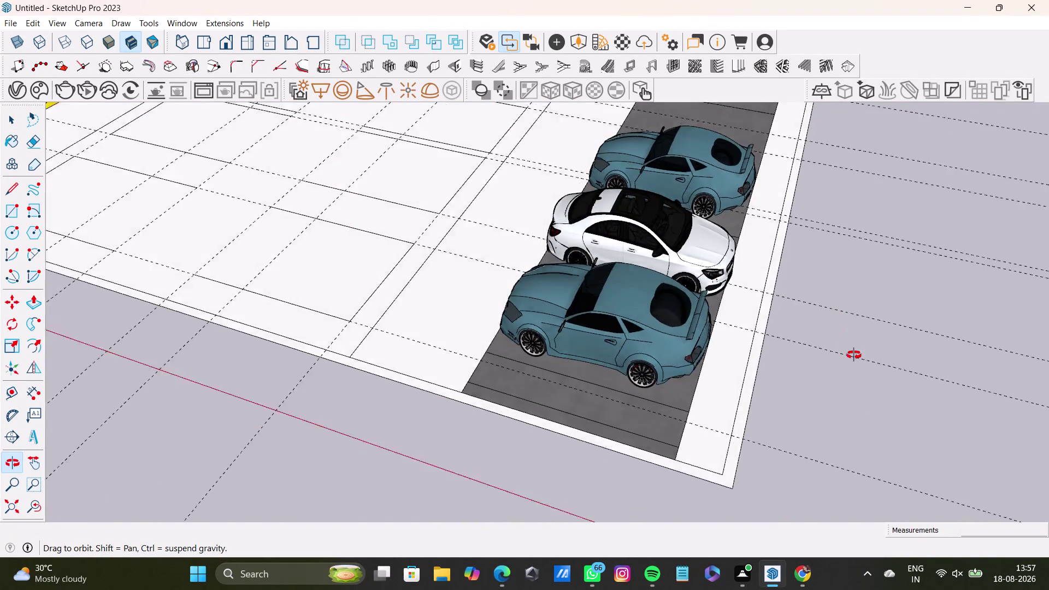
middle_drag(851, 346, 854, 359)
scroll(down, 3)
middle_drag(641, 242, 649, 348)
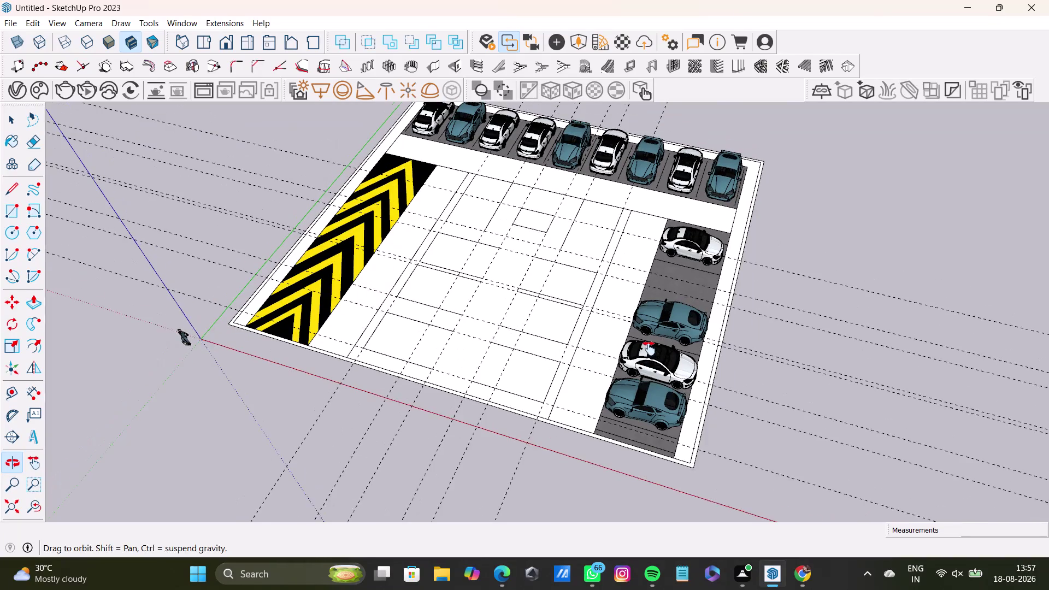
middle_drag(649, 348, 650, 350)
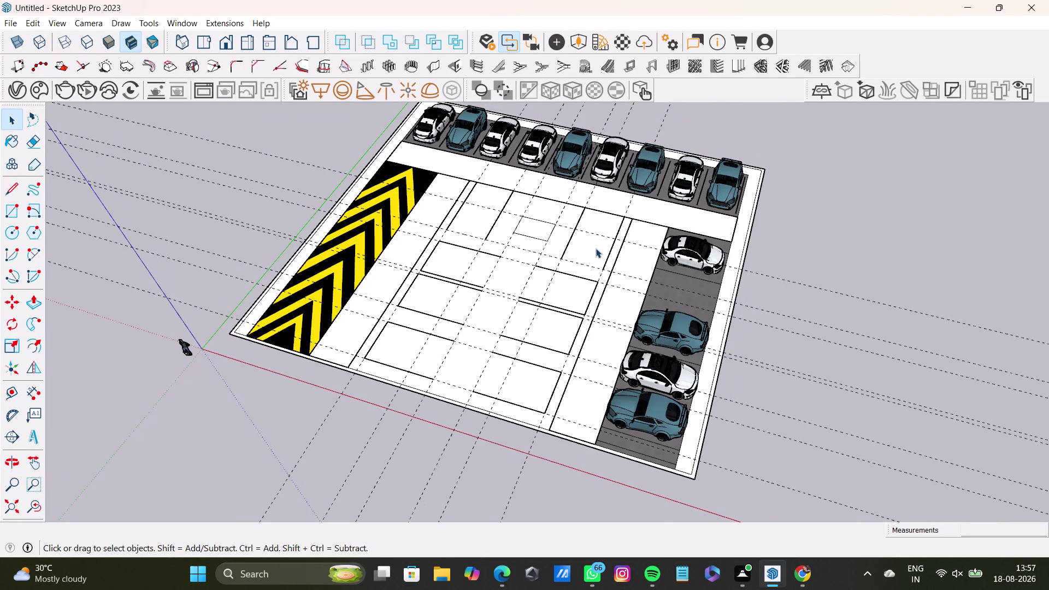
scroll(up, 3)
middle_drag(786, 218, 568, 280)
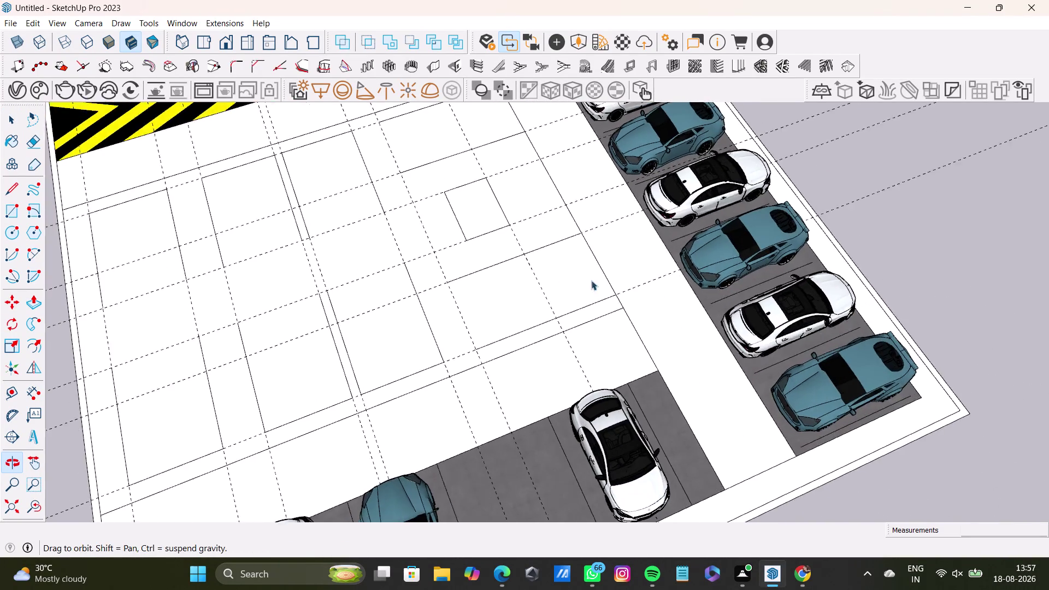
middle_drag(754, 280, 565, 203)
scroll(up, 3)
middle_drag(649, 250, 588, 355)
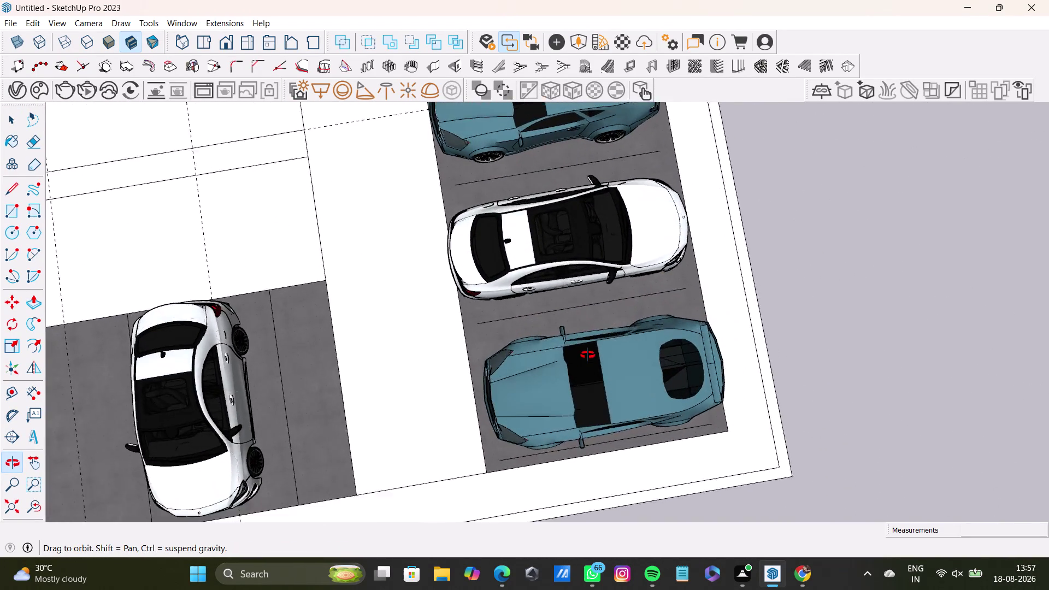
middle_drag(587, 355, 534, 319)
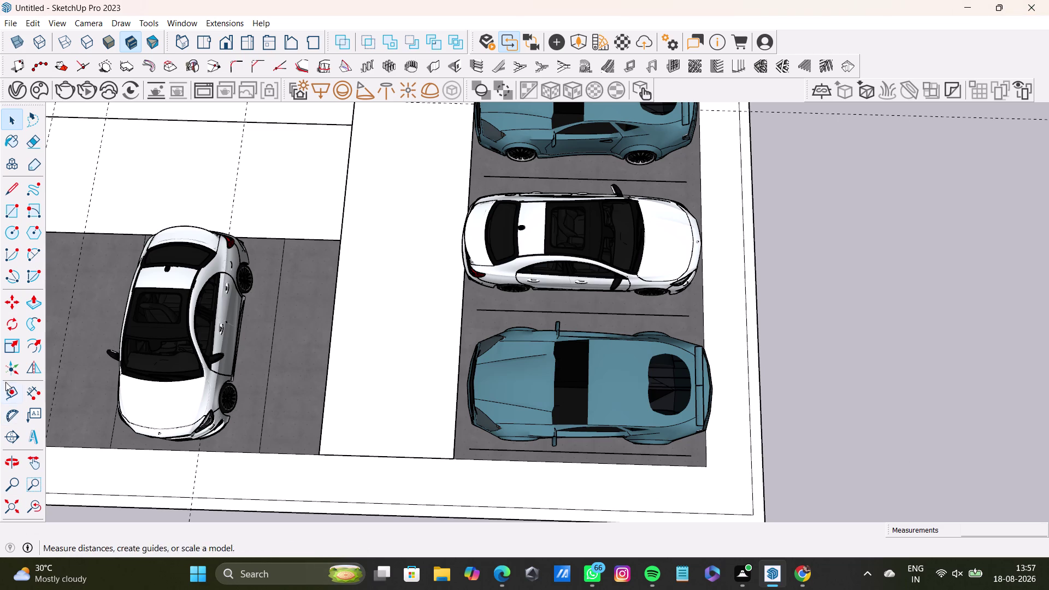
Draw the first stall divider segments at both ends of the concrete bay.
click(11, 193)
scroll(up, 3)
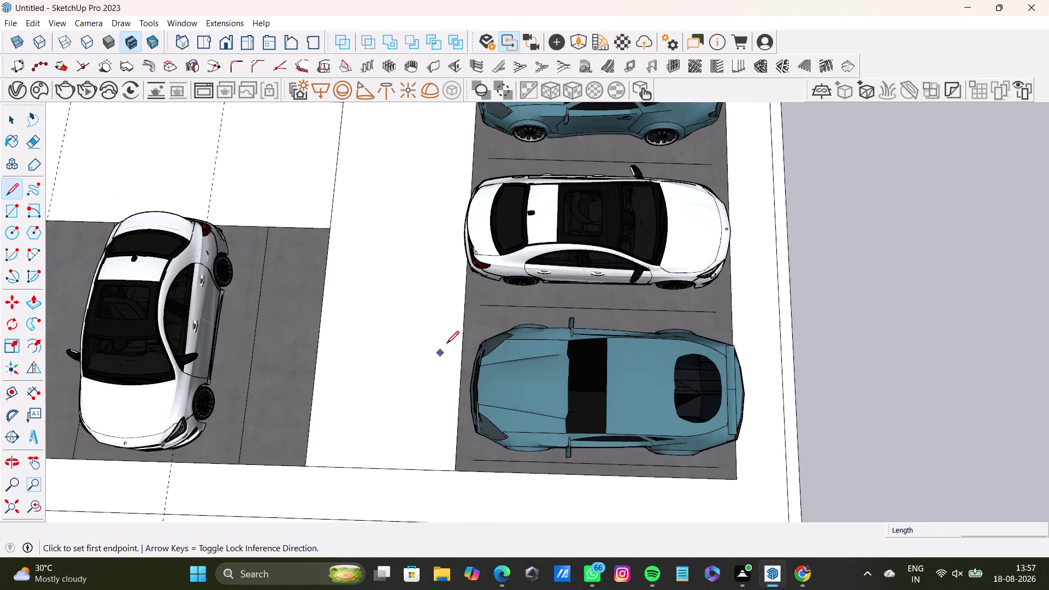
scroll(up, 3)
click(489, 291)
click(461, 287)
key(space)
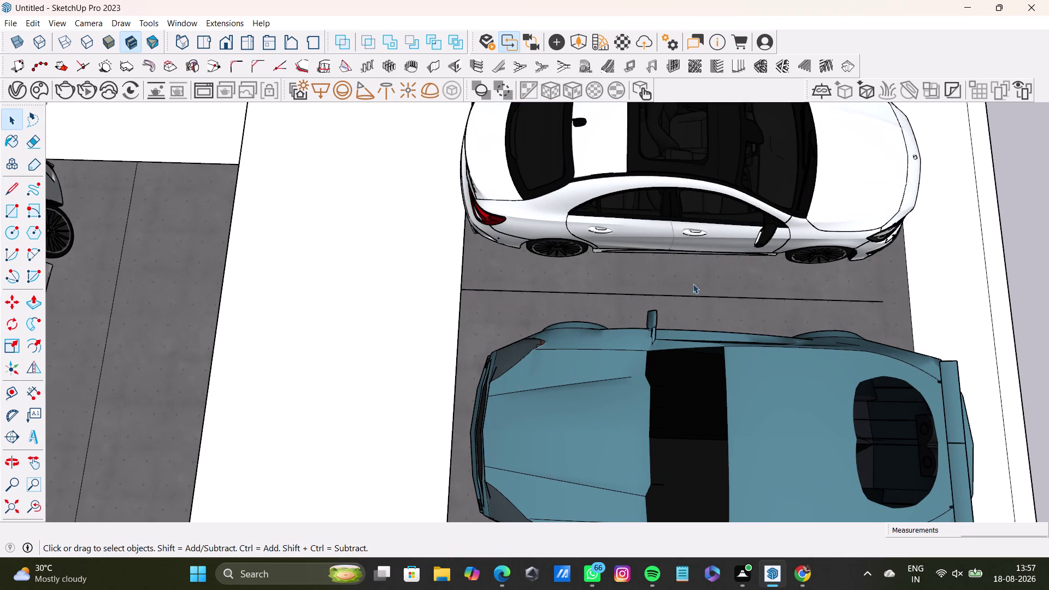
click(10, 183)
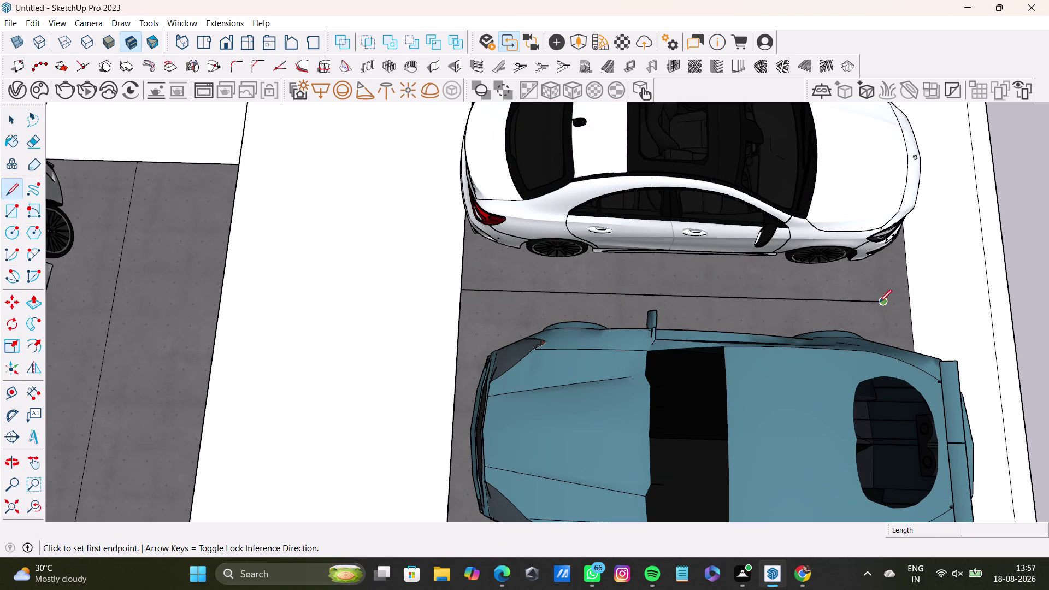
click(879, 302)
click(910, 301)
key(space)
Draw a stall line along the lower stall divider.
middle_drag(518, 354, 514, 252)
click(6, 190)
scroll(up, 3)
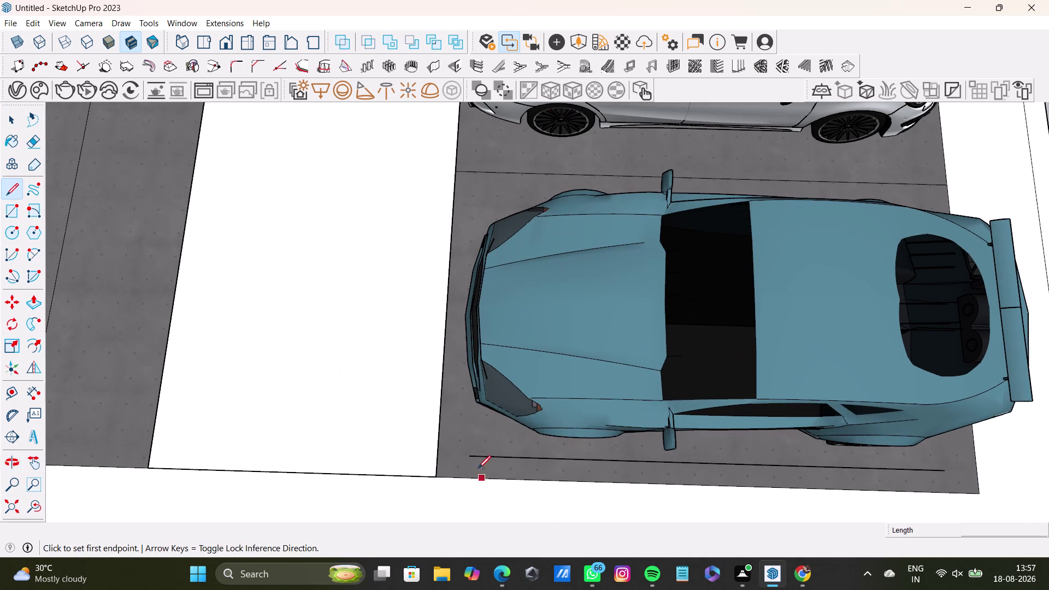
click(470, 456)
click(437, 455)
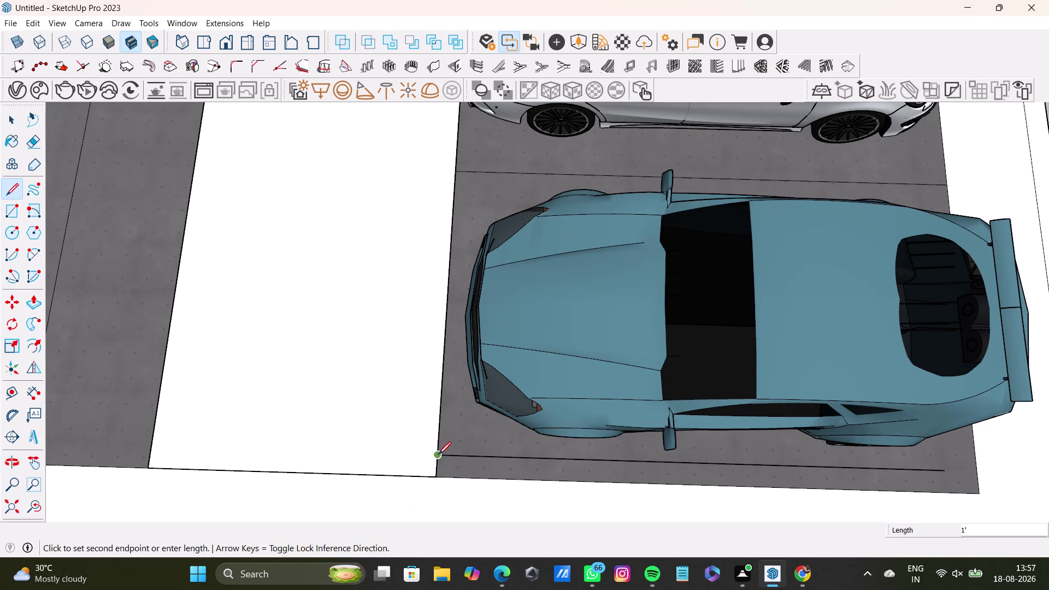
key(space)
drag(4, 189, 11, 187)
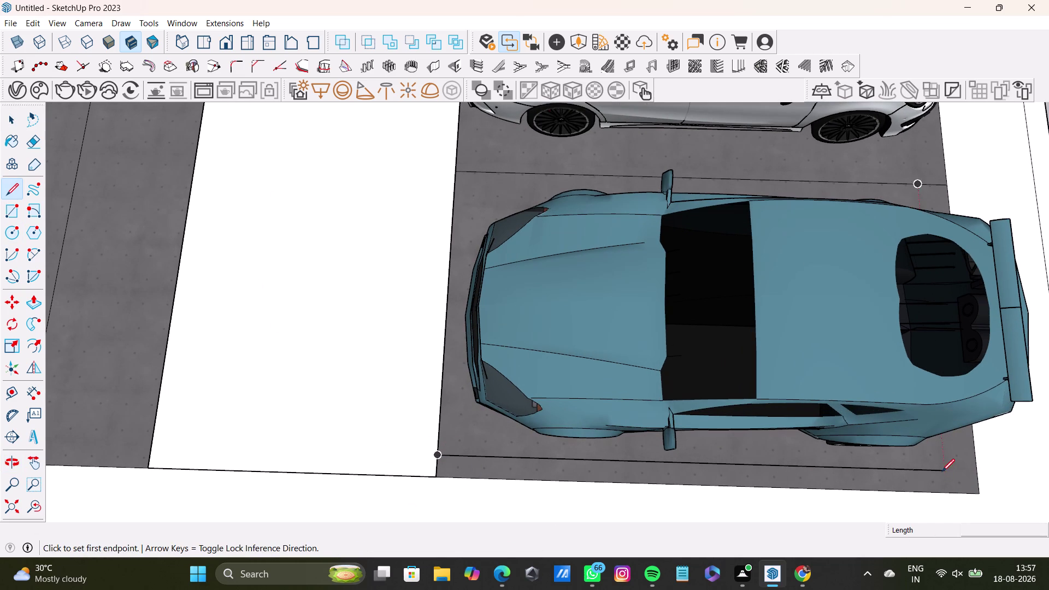
drag(943, 470, 951, 471)
click(975, 473)
key(space)
Add stall line segments at both ends of the white sedan's stall.
scroll(down, 3)
middle_drag(777, 274, 732, 441)
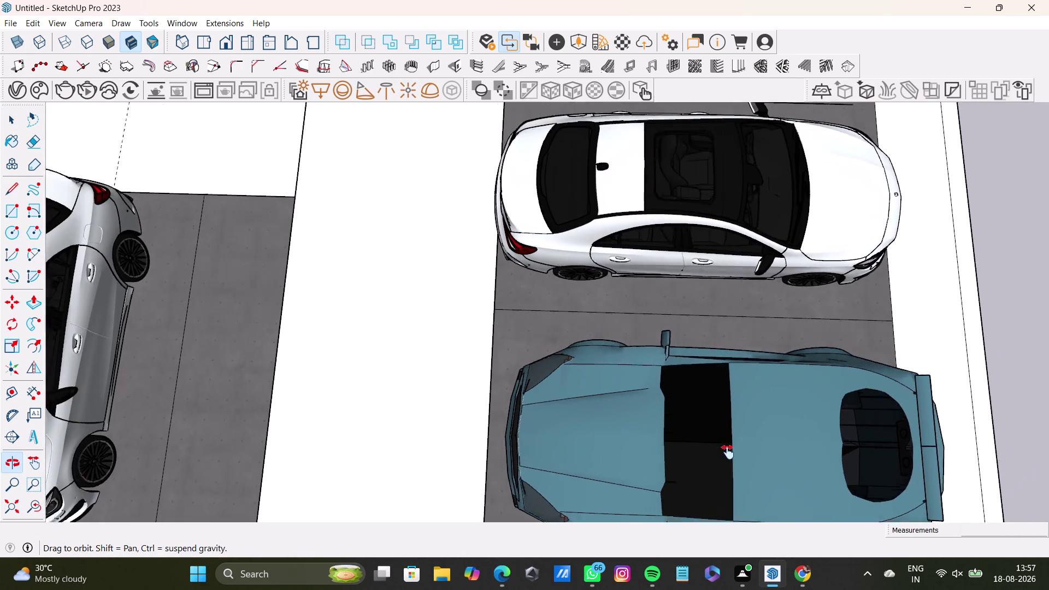
middle_drag(732, 441, 698, 546)
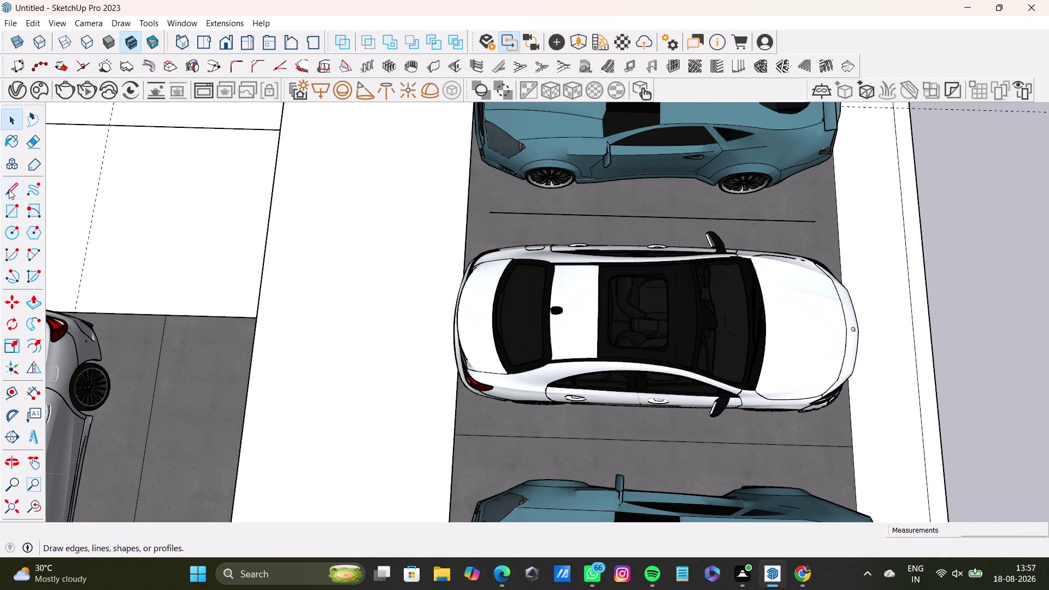
click(9, 190)
drag(493, 211, 487, 211)
click(473, 212)
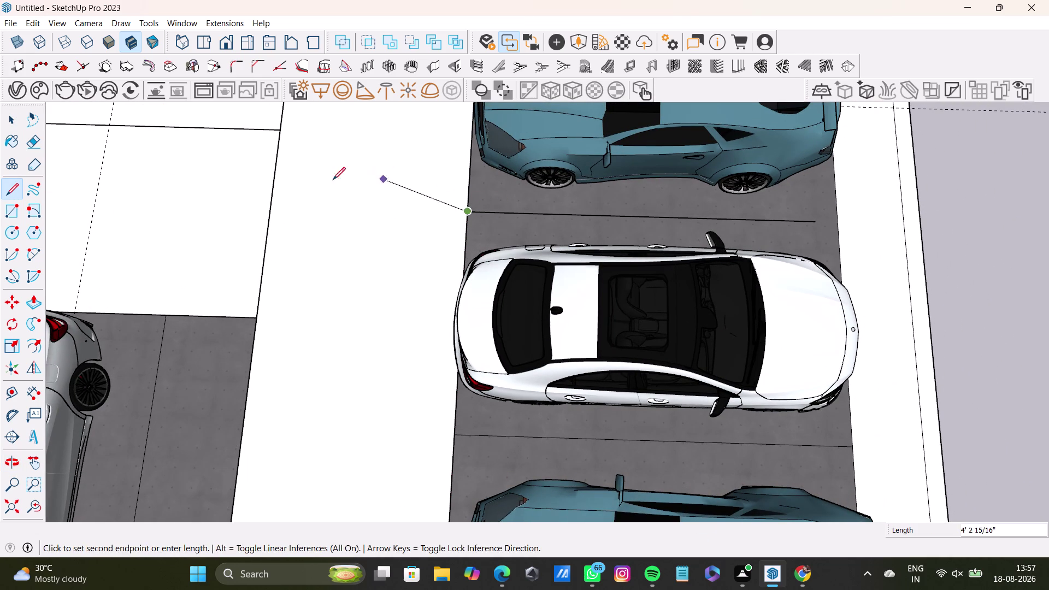
key(space)
click(10, 186)
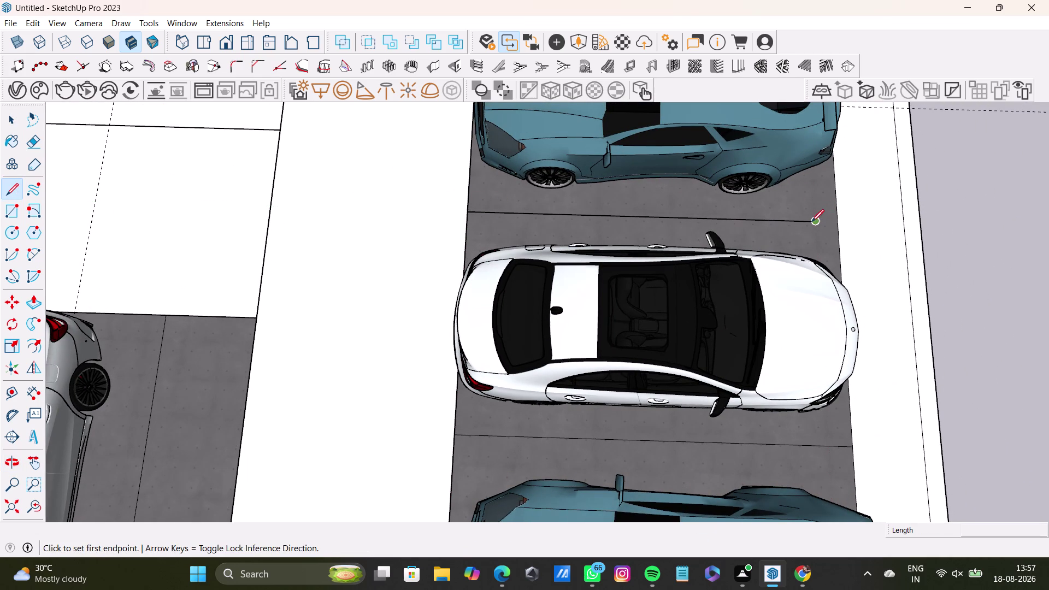
drag(811, 222, 821, 221)
click(834, 222)
key(space)
Add stall line segments at both ends of the blue car's stall.
scroll(down, 3)
middle_drag(734, 196, 689, 410)
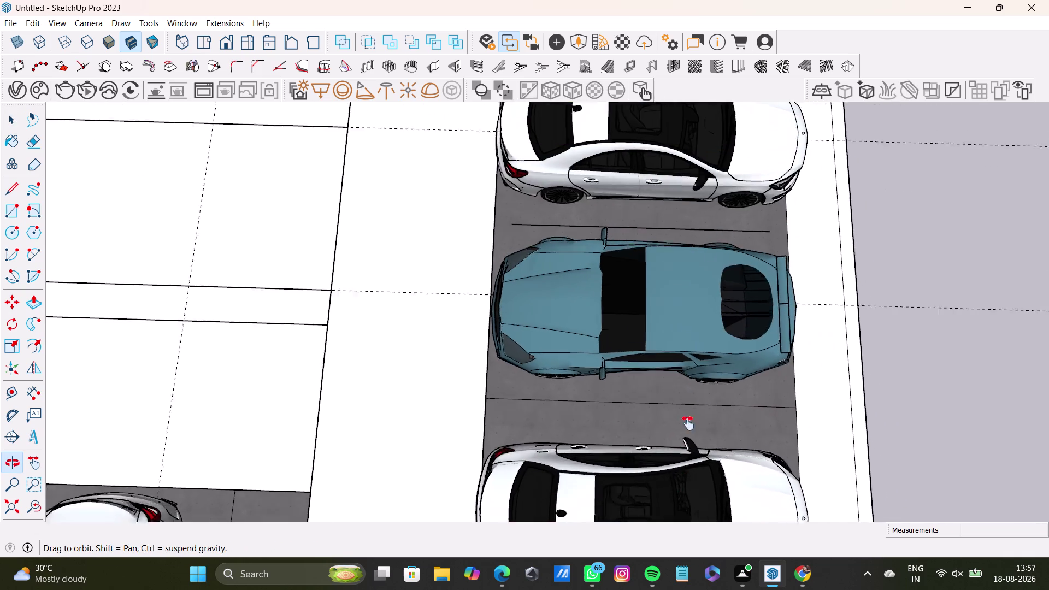
middle_drag(689, 410, 682, 456)
click(9, 191)
scroll(up, 3)
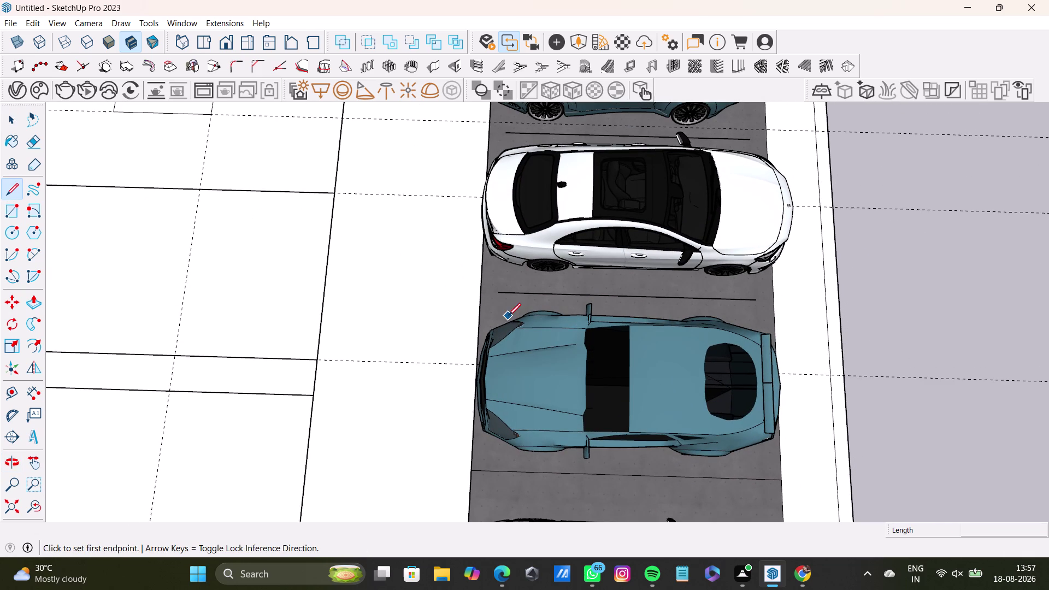
scroll(up, 3)
drag(493, 280, 487, 278)
click(462, 276)
key(space)
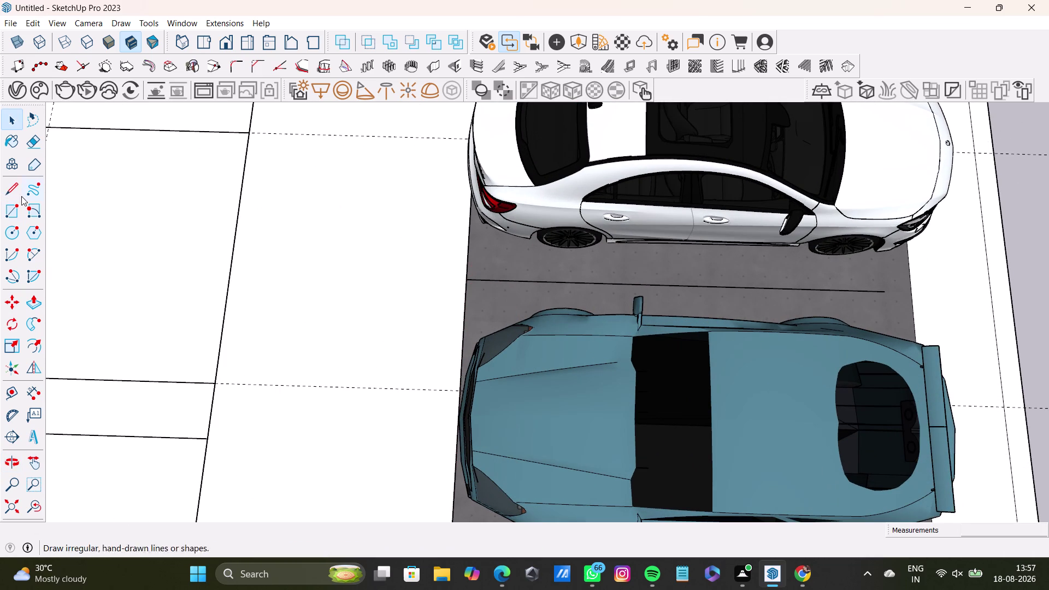
click(17, 193)
click(882, 290)
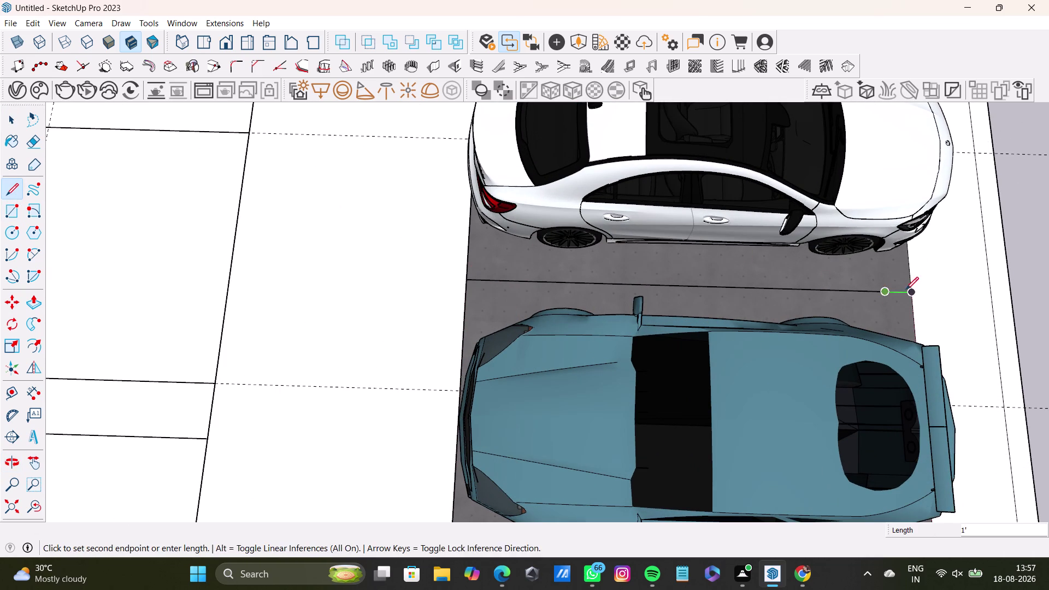
click(906, 289)
key(space)
Draw a stall line across the bay at the next pair of stalls.
scroll(down, 3)
middle_drag(784, 265, 753, 477)
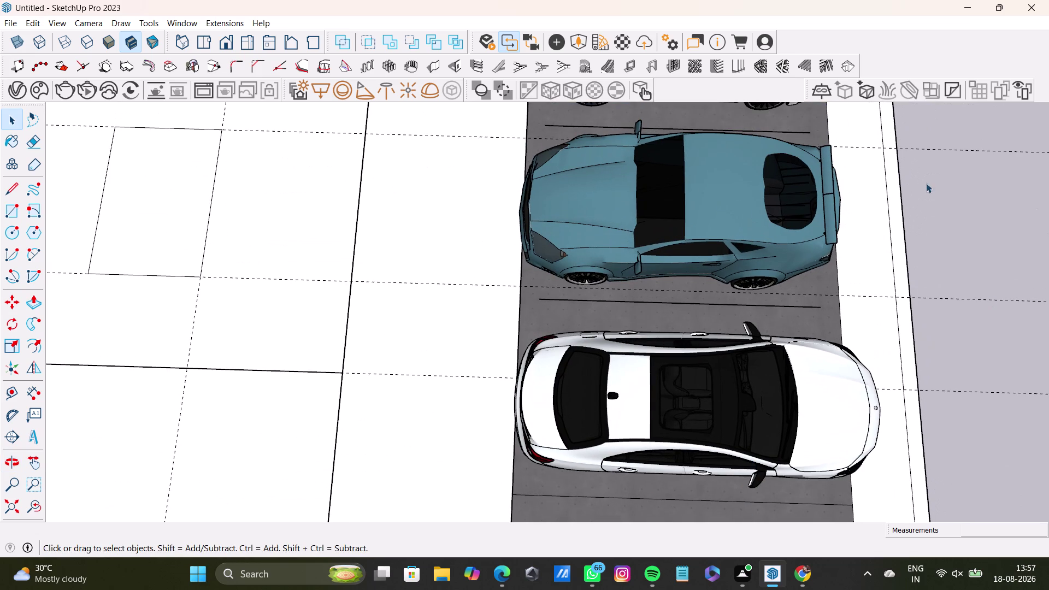
click(11, 191)
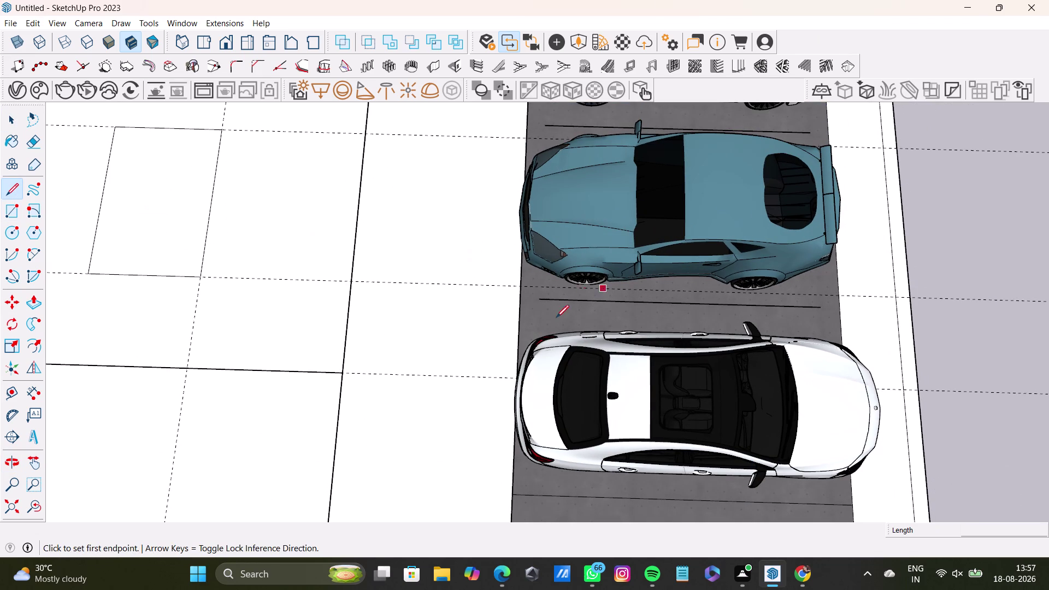
scroll(up, 3)
click(539, 299)
click(513, 294)
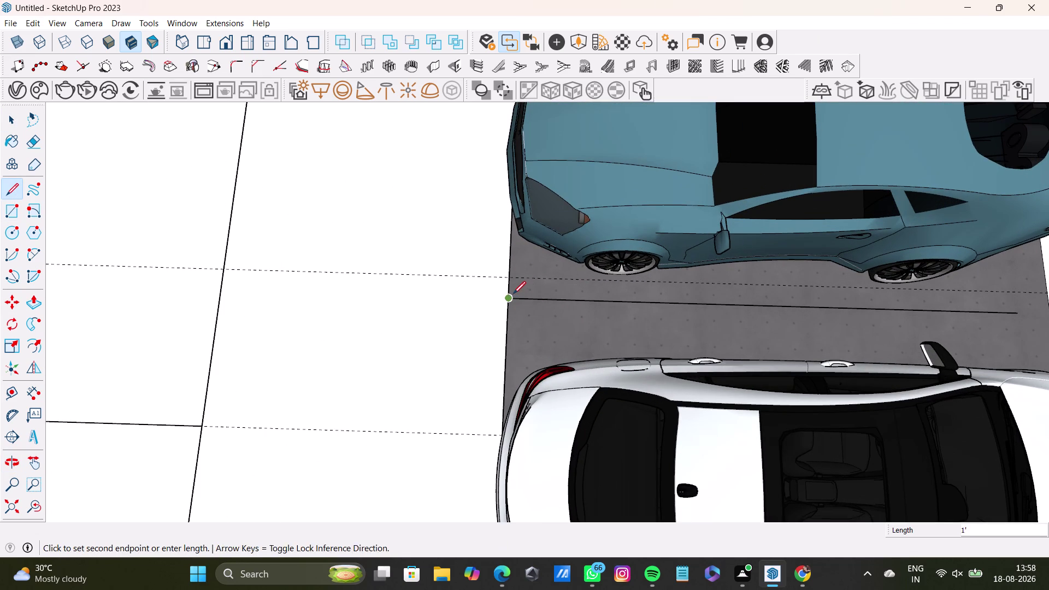
key(space)
Complete the far end of that stall line further along the car row.
drag(13, 189, 21, 191)
scroll(down, 3)
middle_drag(858, 316, 570, 327)
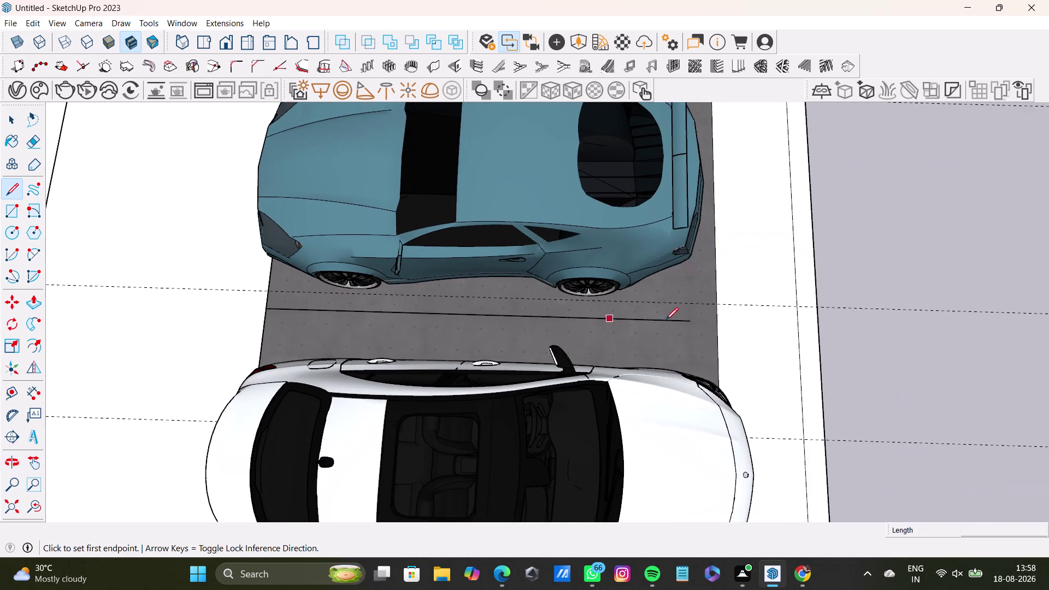
scroll(up, 3)
drag(694, 323, 700, 321)
click(737, 321)
key(space)
Draw both stall line segments across the next bay between cars.
scroll(down, 3)
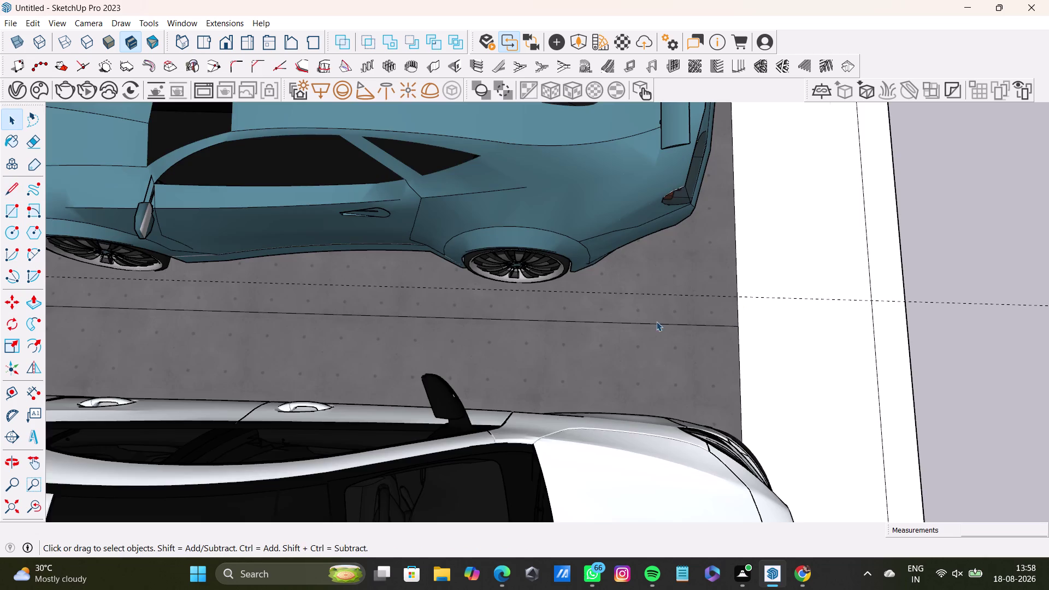
scroll(down, 3)
middle_drag(626, 251, 655, 426)
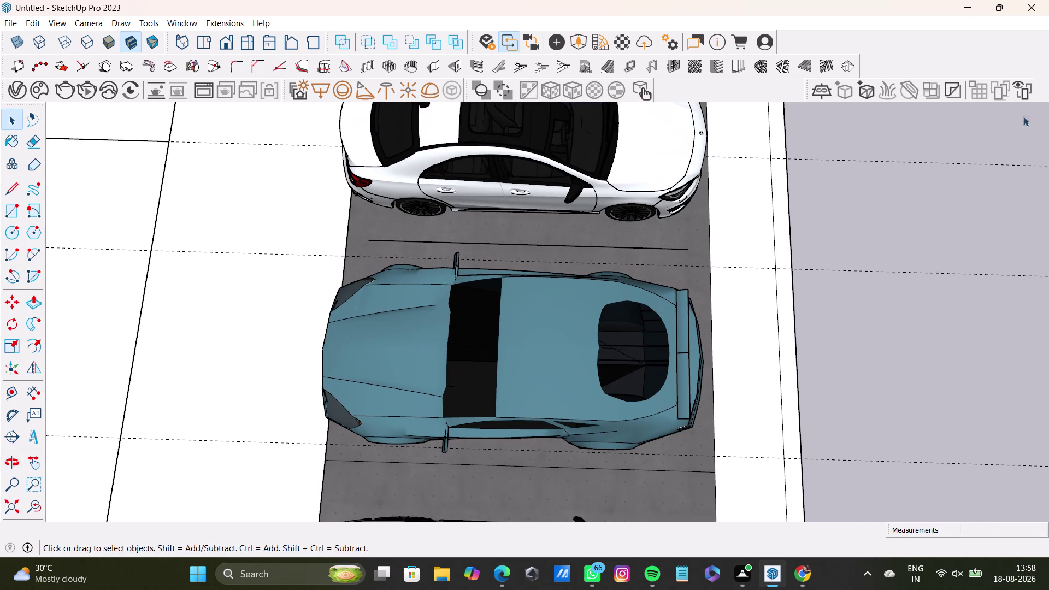
click(6, 191)
scroll(up, 3)
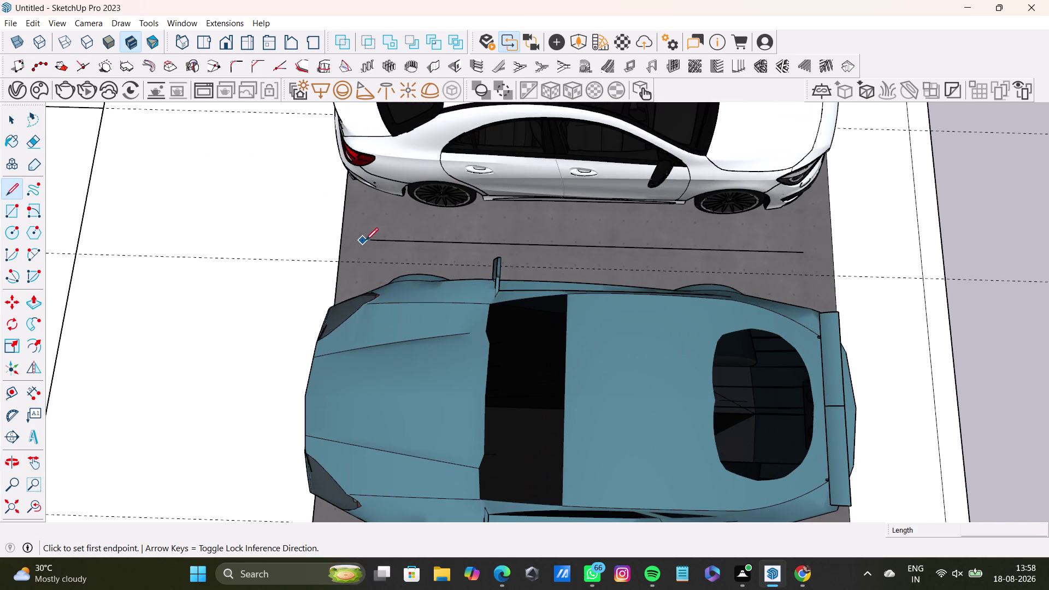
click(371, 238)
click(339, 234)
key(space)
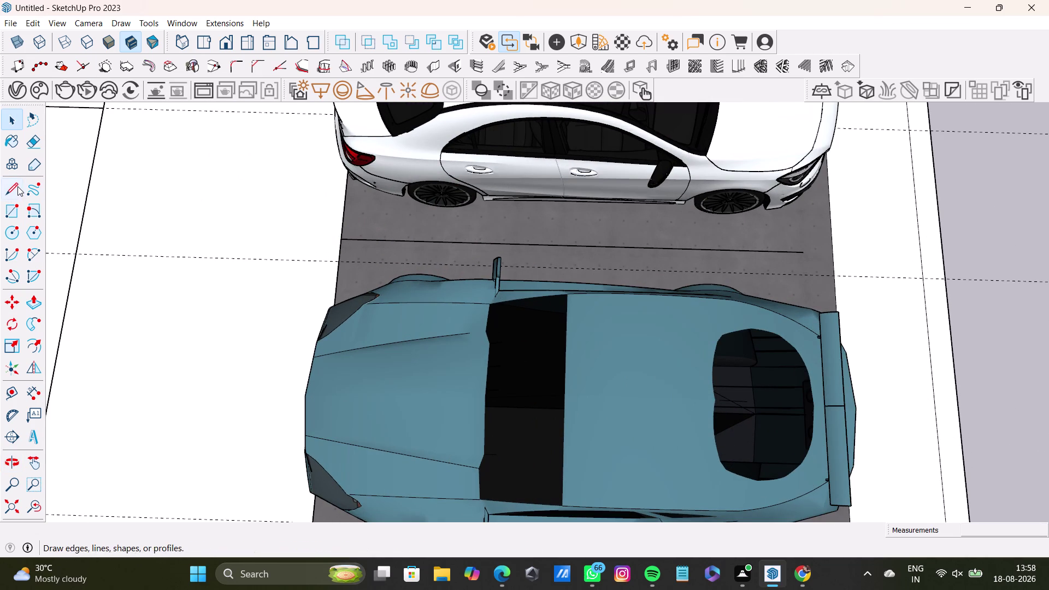
click(17, 187)
click(804, 254)
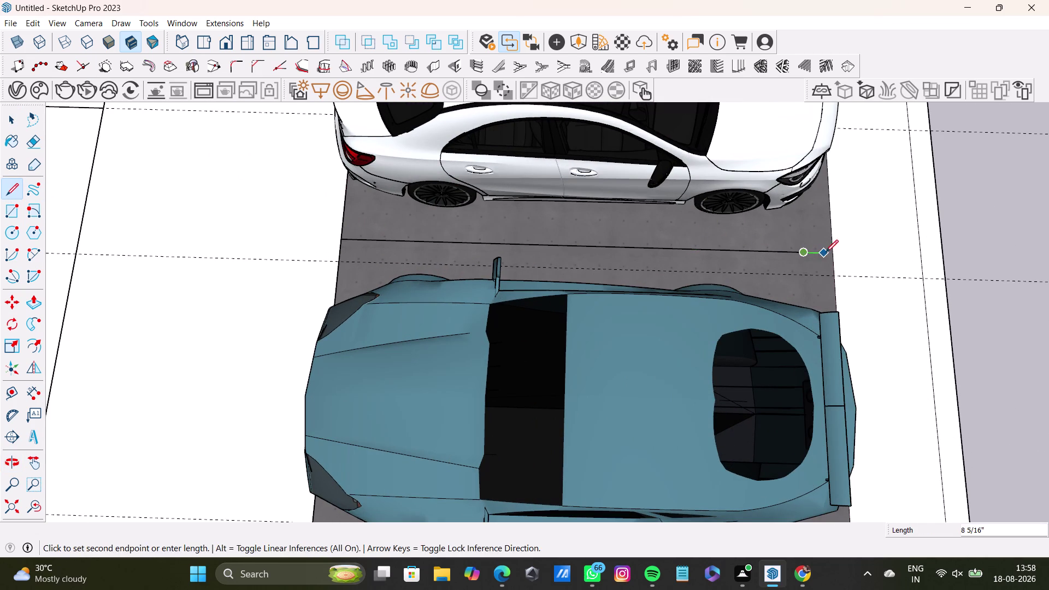
click(832, 253)
key(space)
Add left and right stall line segments in the following bay.
scroll(down, 3)
middle_drag(767, 223, 740, 400)
click(10, 190)
scroll(up, 3)
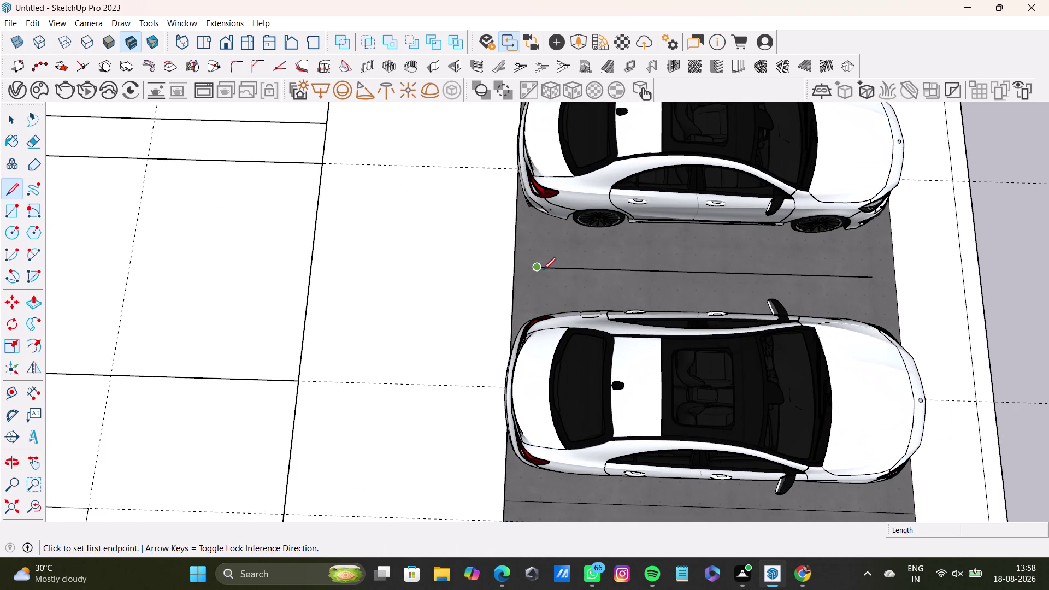
click(543, 270)
click(513, 268)
key(space)
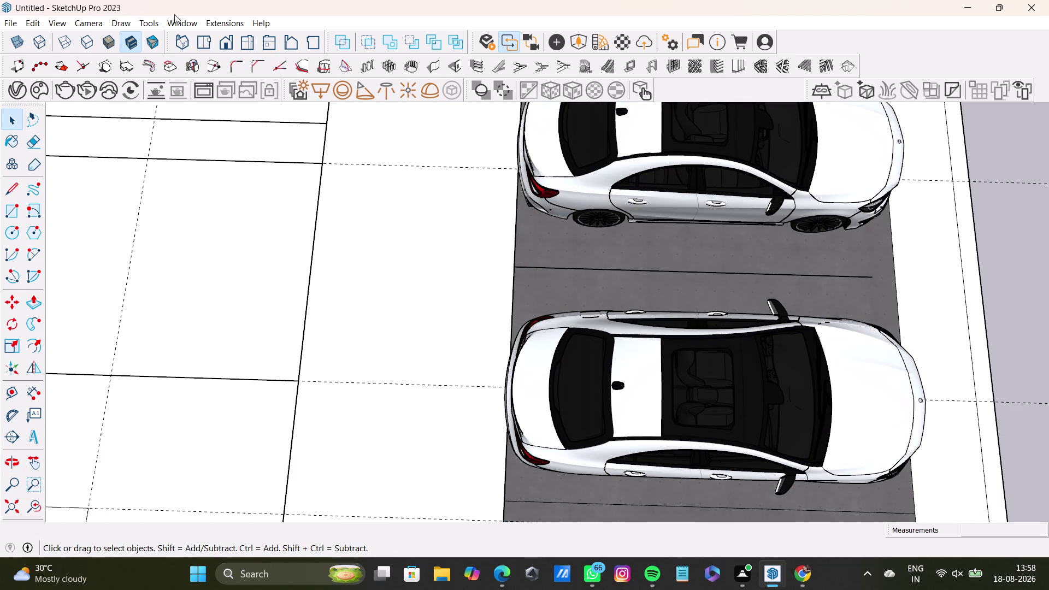
click(11, 184)
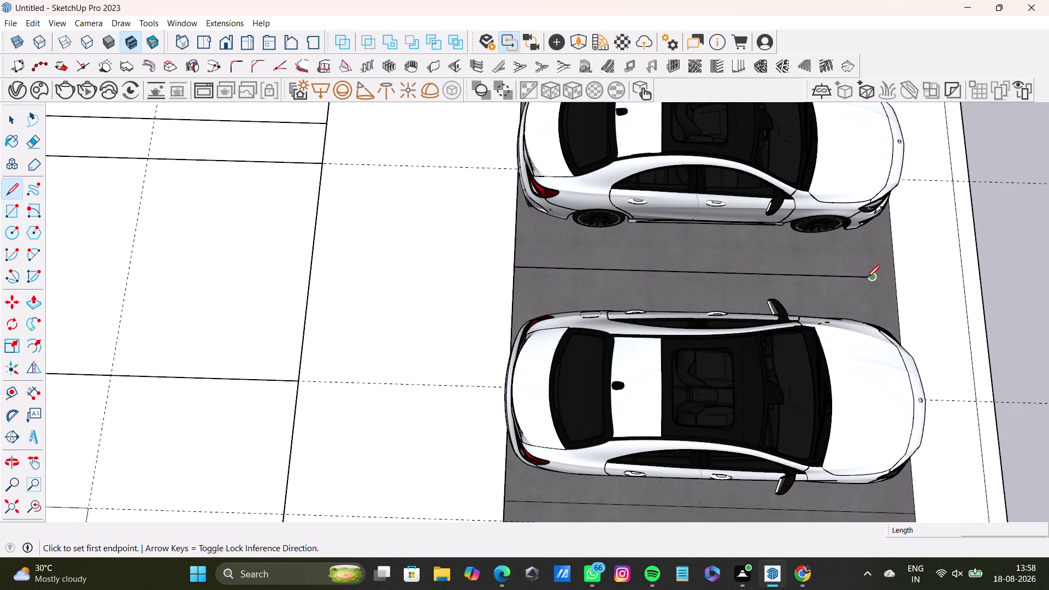
drag(867, 278, 873, 278)
click(895, 278)
key(space)
Draw stall line segments across the bay beside the white car.
scroll(down, 3)
middle_drag(801, 178, 728, 343)
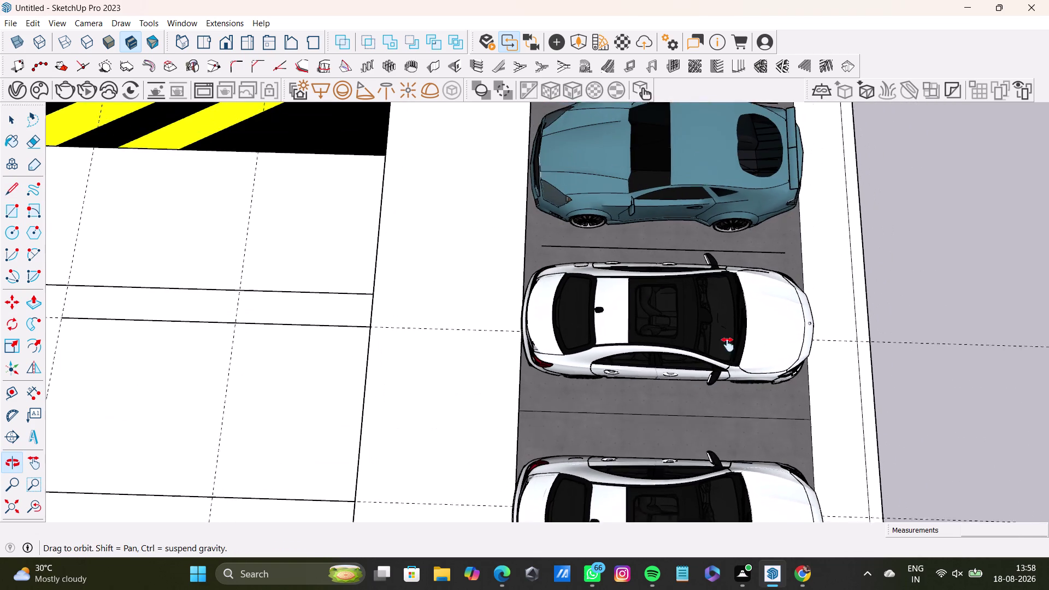
middle_drag(727, 343, 728, 345)
click(13, 181)
scroll(up, 3)
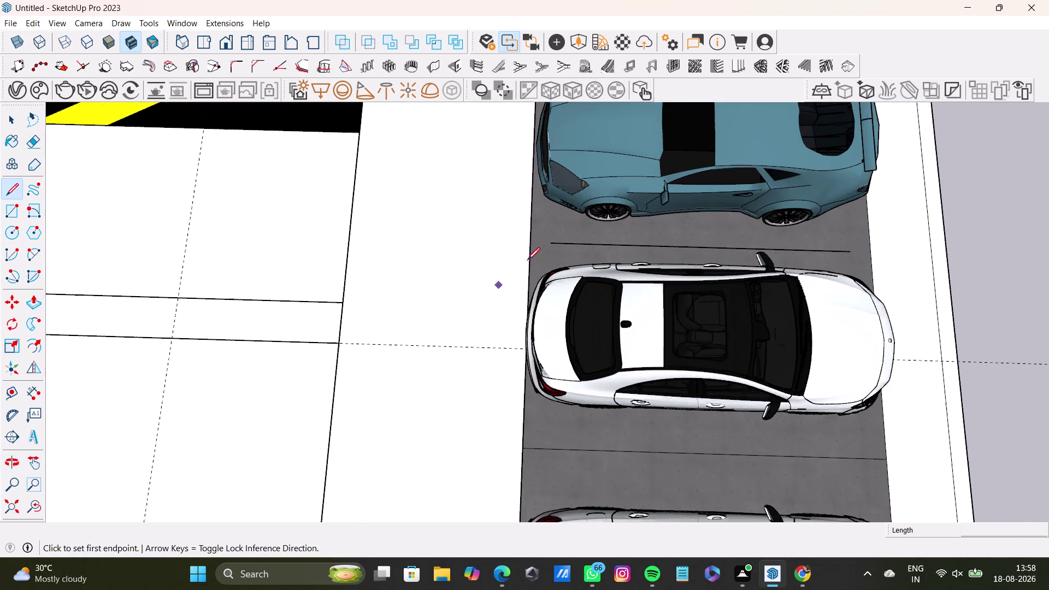
scroll(up, 3)
click(553, 243)
click(530, 240)
key(space)
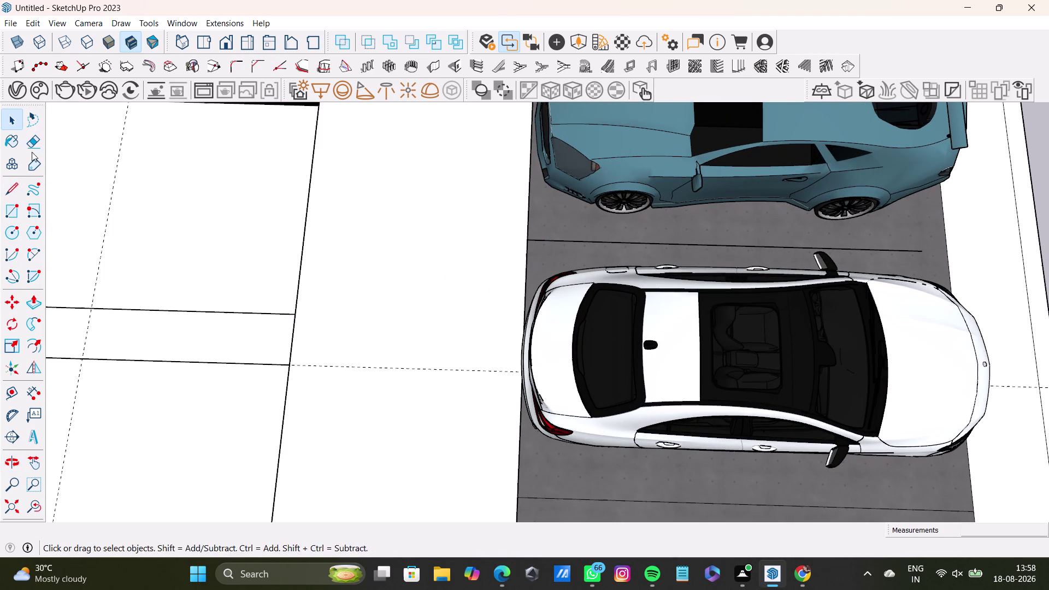
drag(12, 192, 18, 191)
click(921, 250)
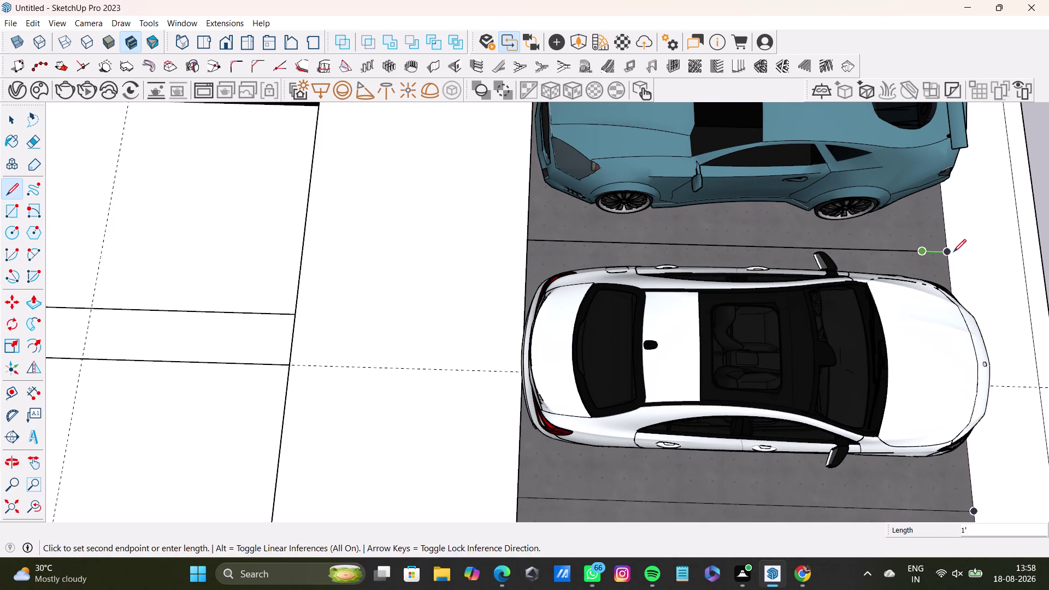
click(953, 251)
key(space)
Start a stall line between the white and blue cars.
scroll(down, 3)
middle_drag(867, 161, 814, 356)
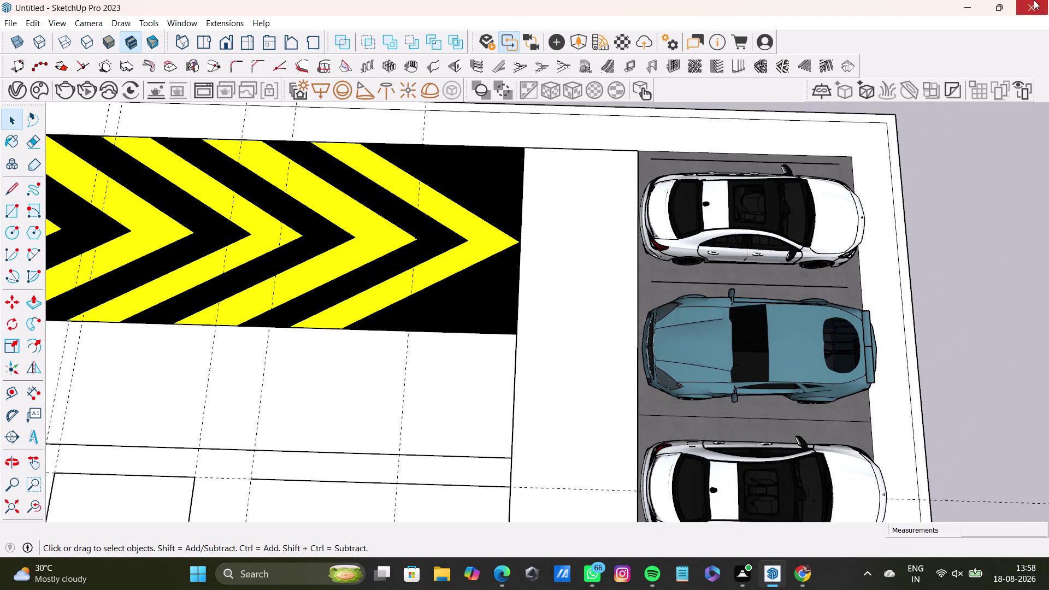
click(12, 190)
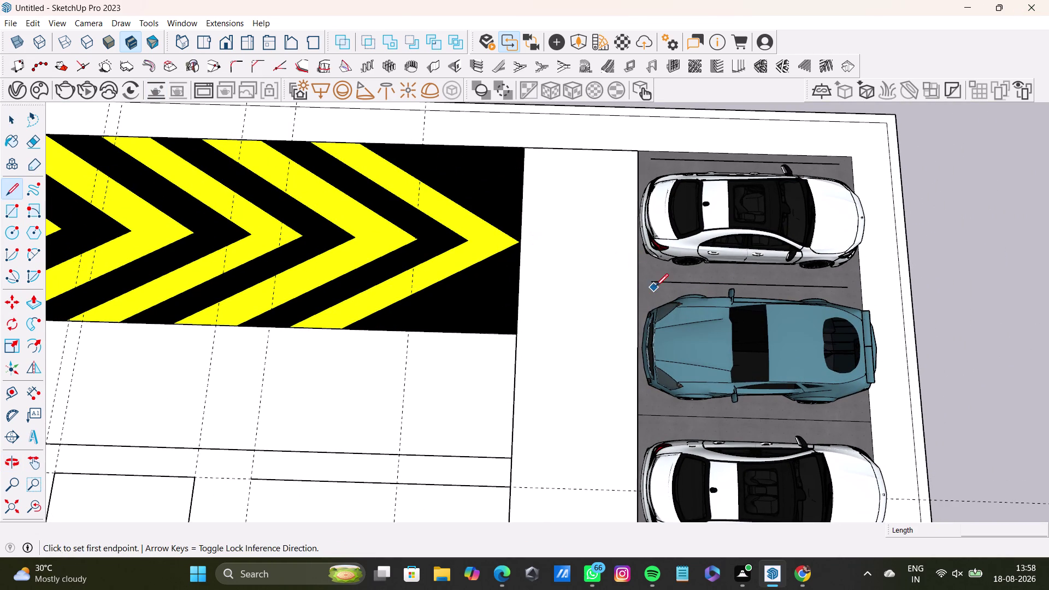
scroll(up, 3)
click(652, 278)
click(618, 277)
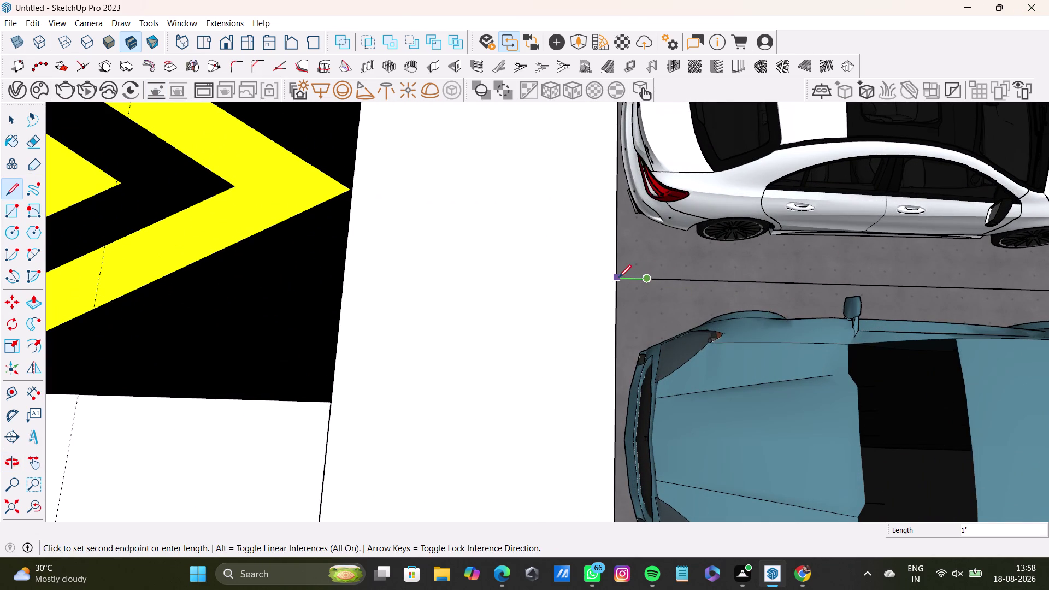
key(space)
Finish the white-and-blue-car stall line at the bay's far edge.
click(6, 187)
scroll(down, 3)
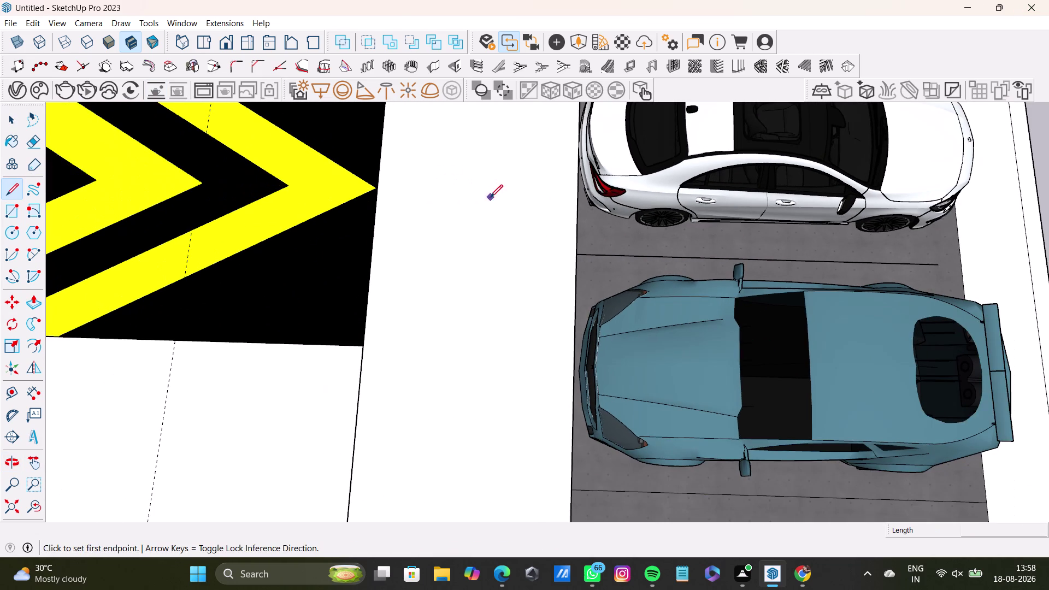
middle_drag(686, 248, 483, 282)
scroll(up, 3)
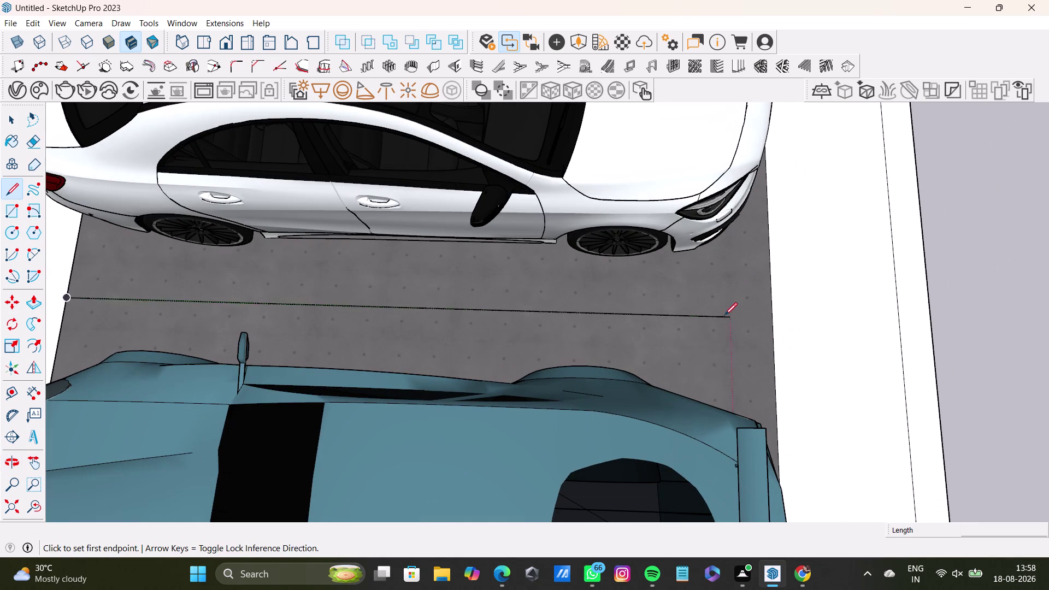
drag(725, 318, 730, 318)
click(770, 315)
key(space)
Draw the left stall line segment in the top bay.
scroll(down, 3)
middle_drag(596, 185, 597, 189)
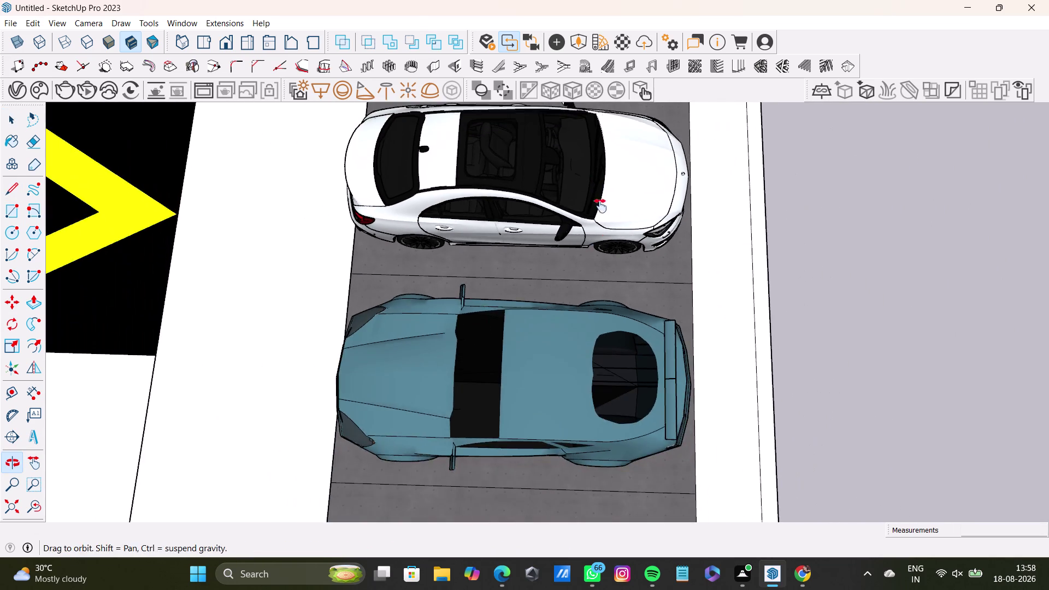
middle_drag(597, 188, 615, 345)
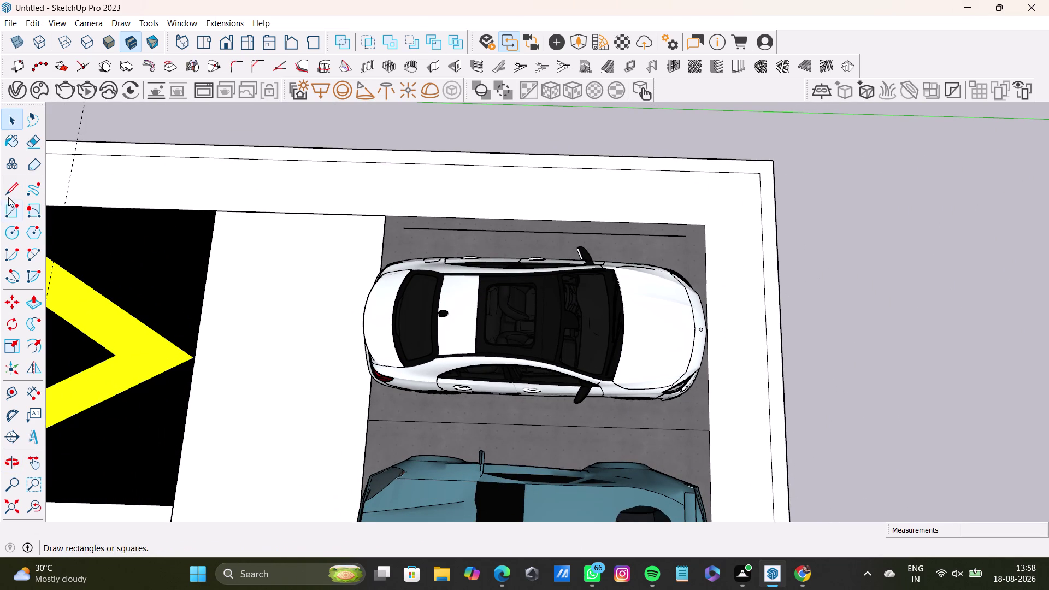
click(10, 187)
scroll(up, 3)
click(420, 231)
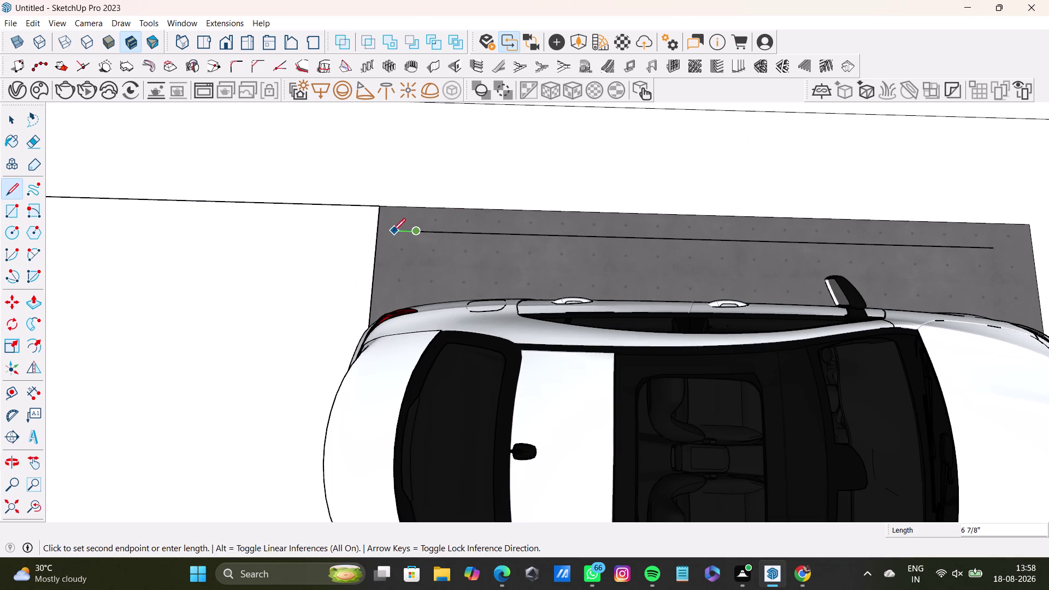
click(380, 231)
key(space)
Extend the top bay's stall line to its right edge.
click(13, 192)
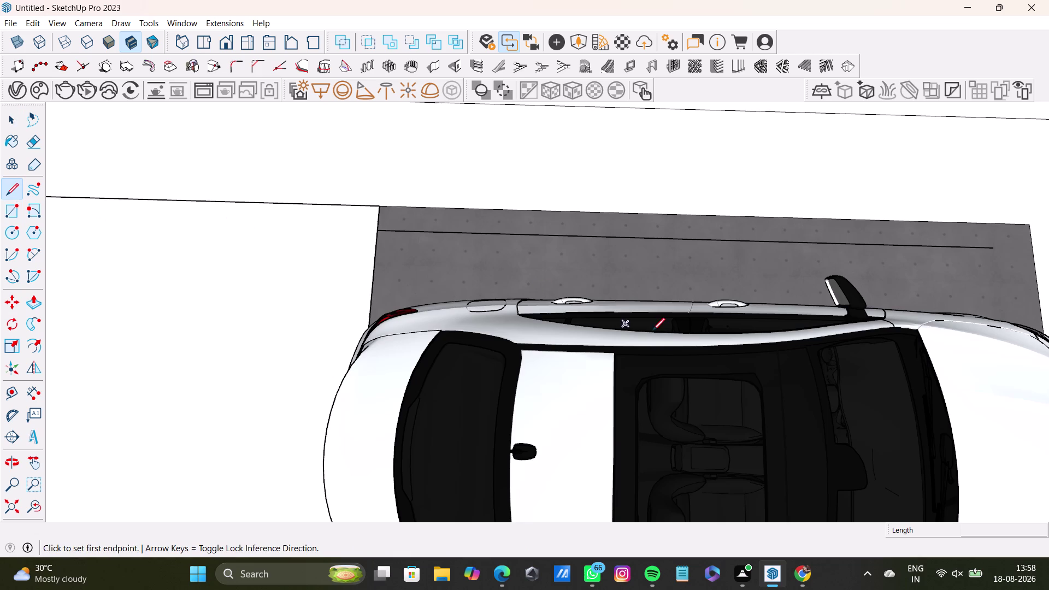
scroll(down, 3)
middle_drag(662, 306, 430, 311)
scroll(up, 3)
drag(667, 260, 679, 259)
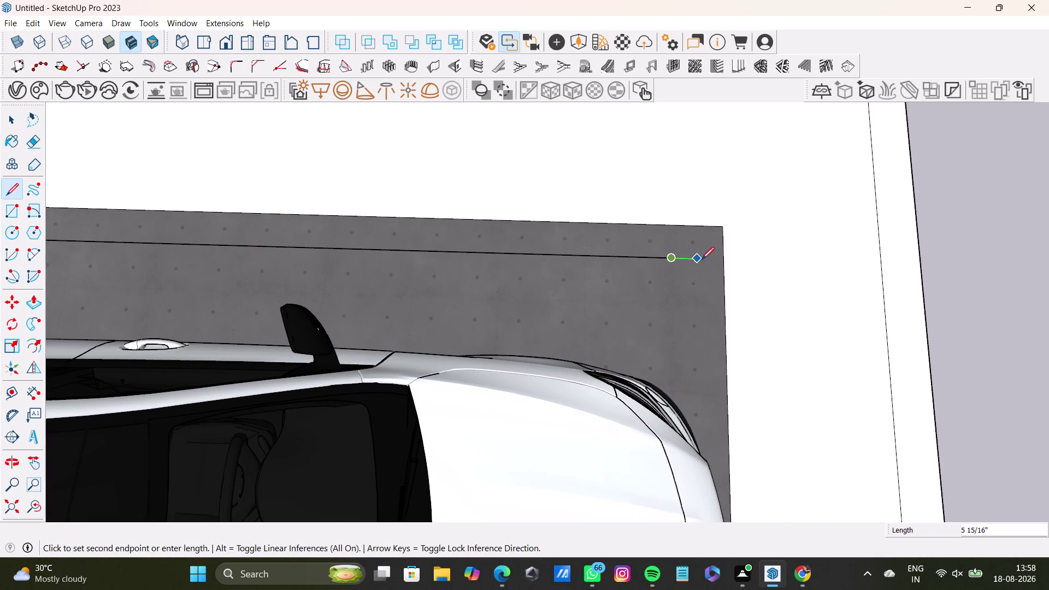
click(721, 260)
key(space)
scroll(down, 3)
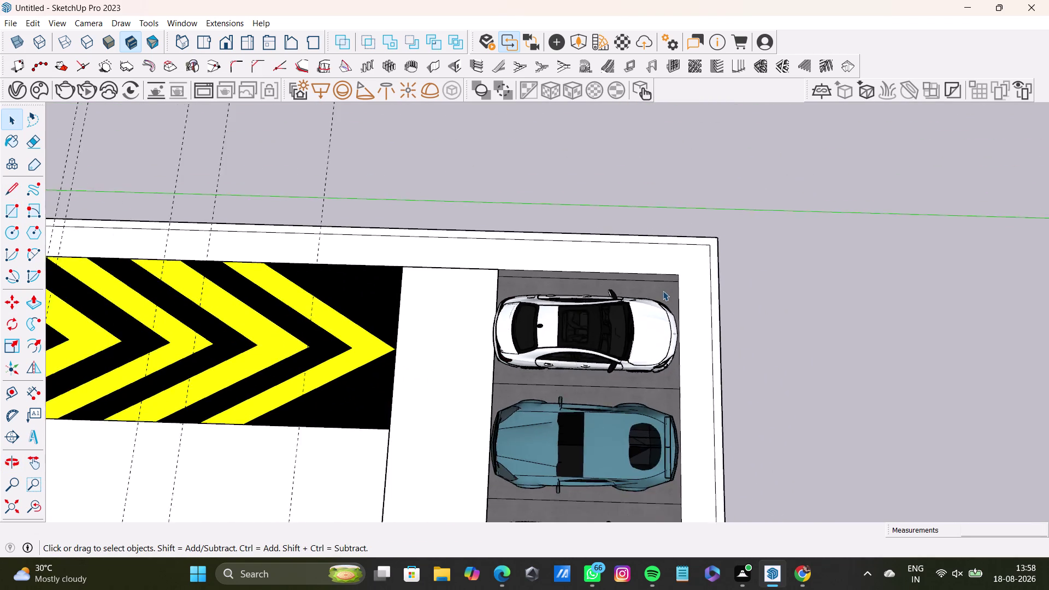
scroll(down, 3)
middle_drag(635, 348, 711, 214)
scroll(down, 3)
middle_drag(570, 326, 610, 272)
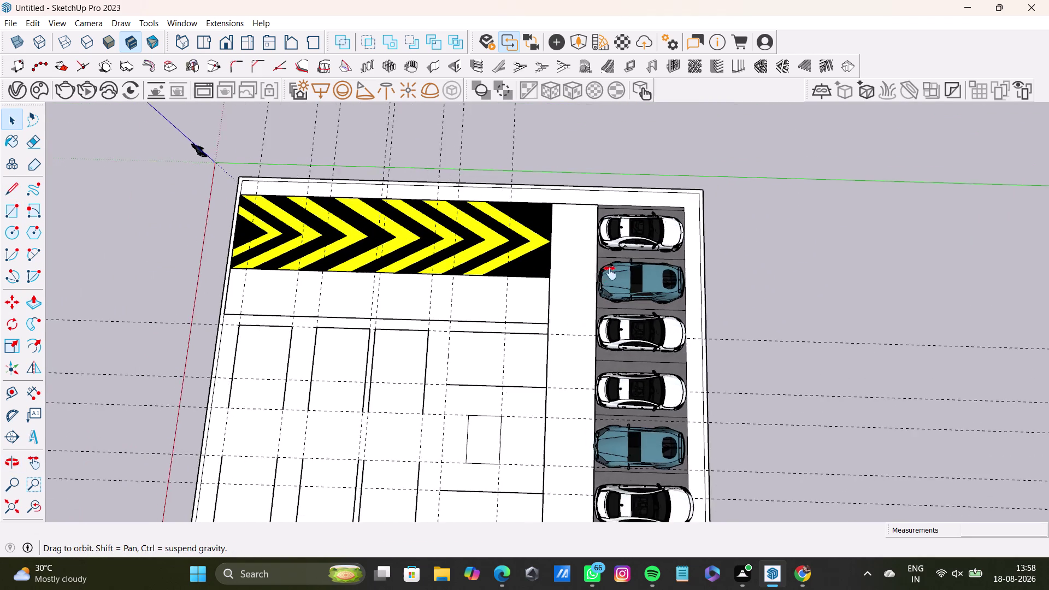
middle_drag(610, 273, 657, 209)
middle_drag(688, 407, 735, 424)
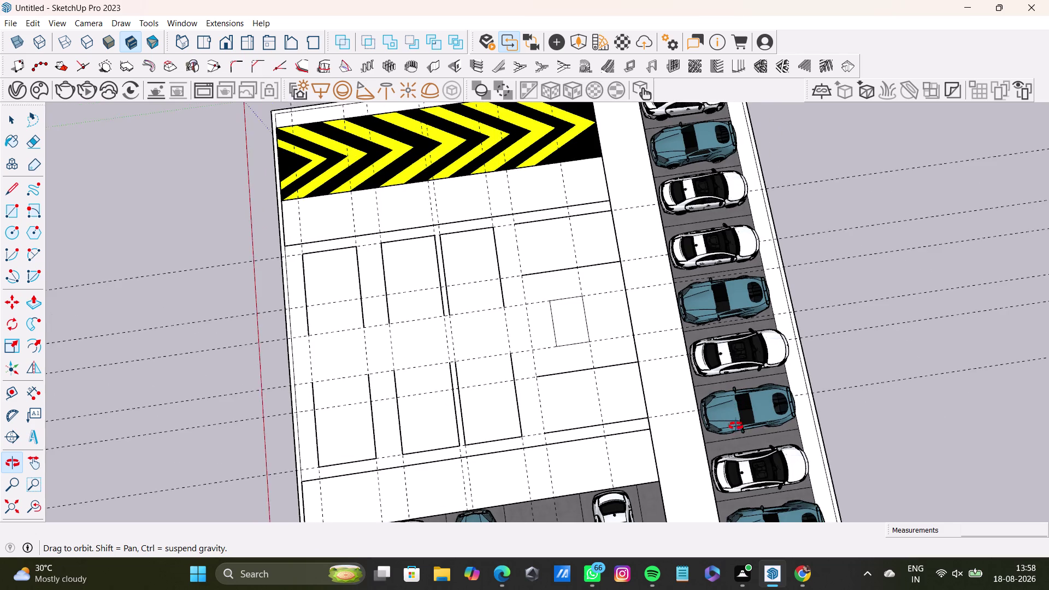
middle_drag(735, 424, 735, 437)
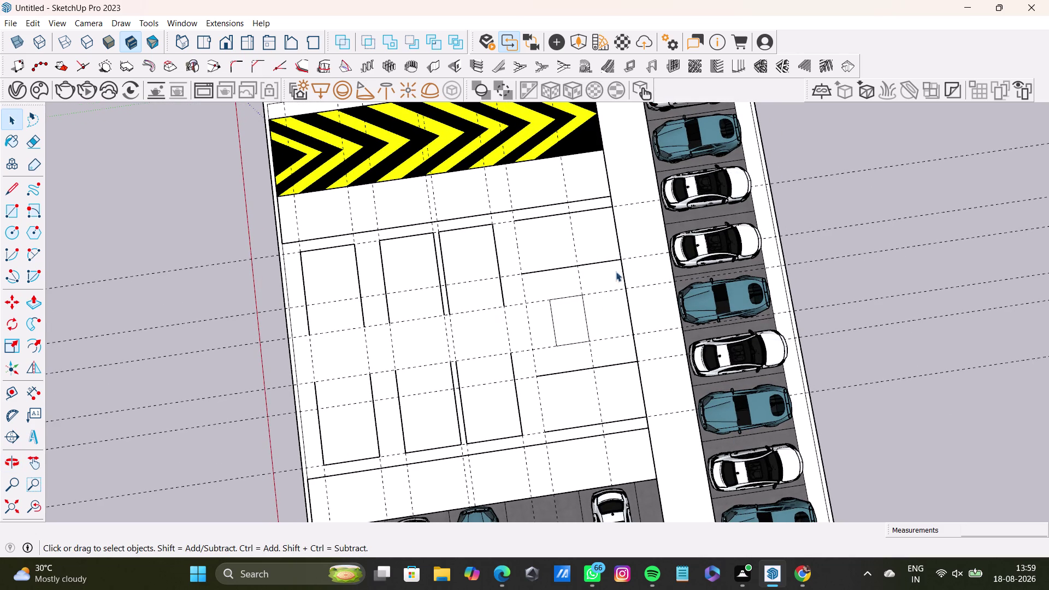
middle_drag(463, 327, 720, 296)
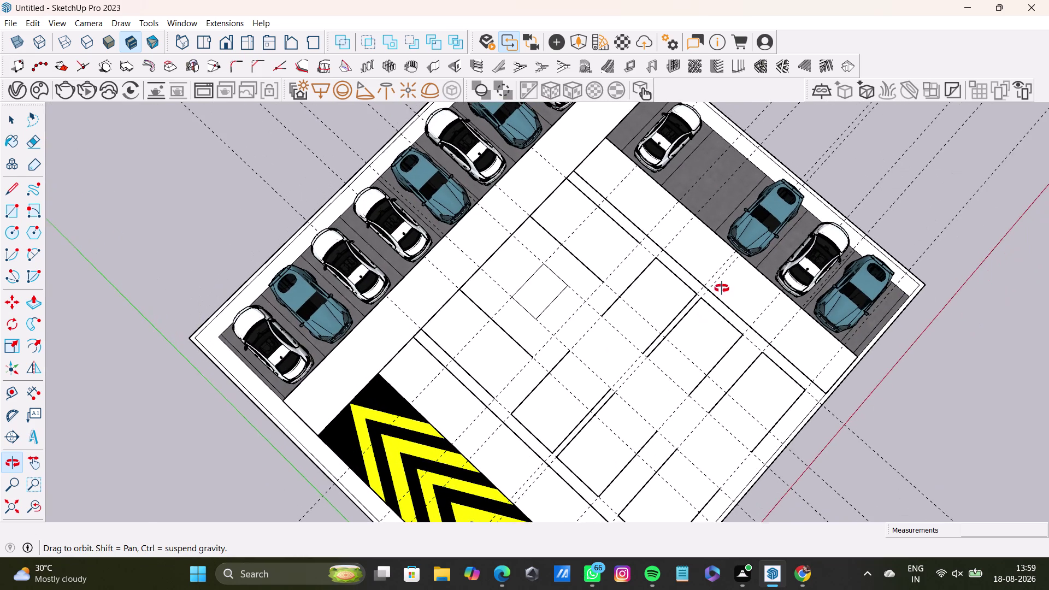
middle_drag(720, 296, 727, 200)
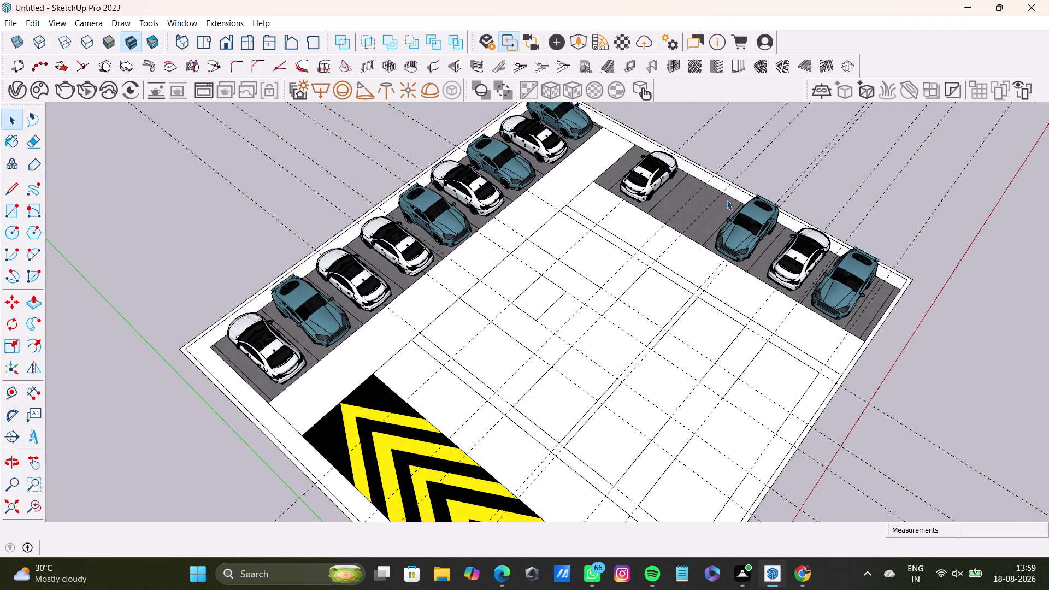
middle_drag(758, 280, 516, 421)
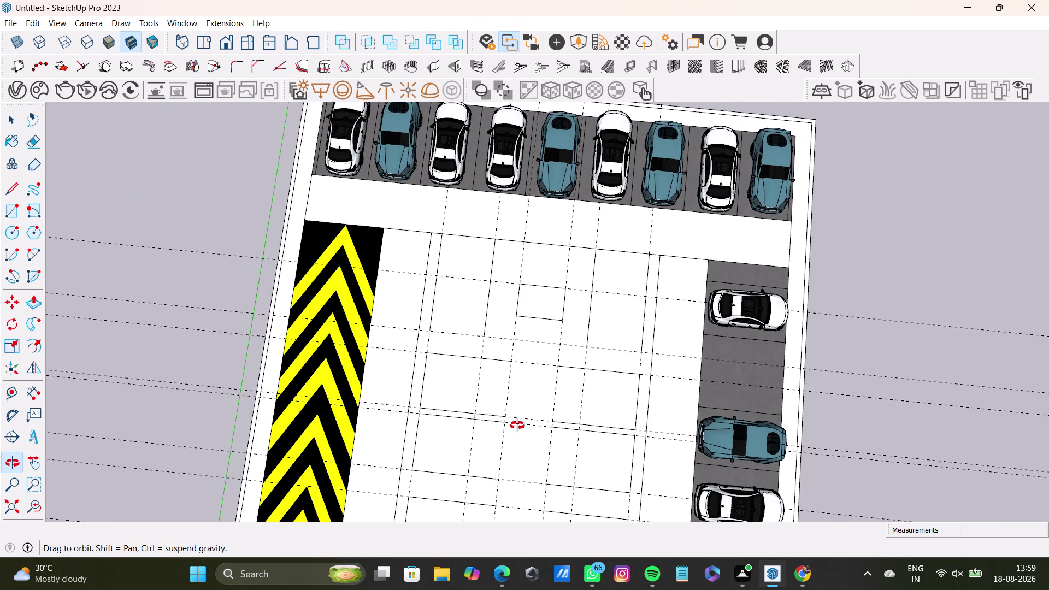
middle_drag(516, 421, 518, 435)
scroll(down, 3)
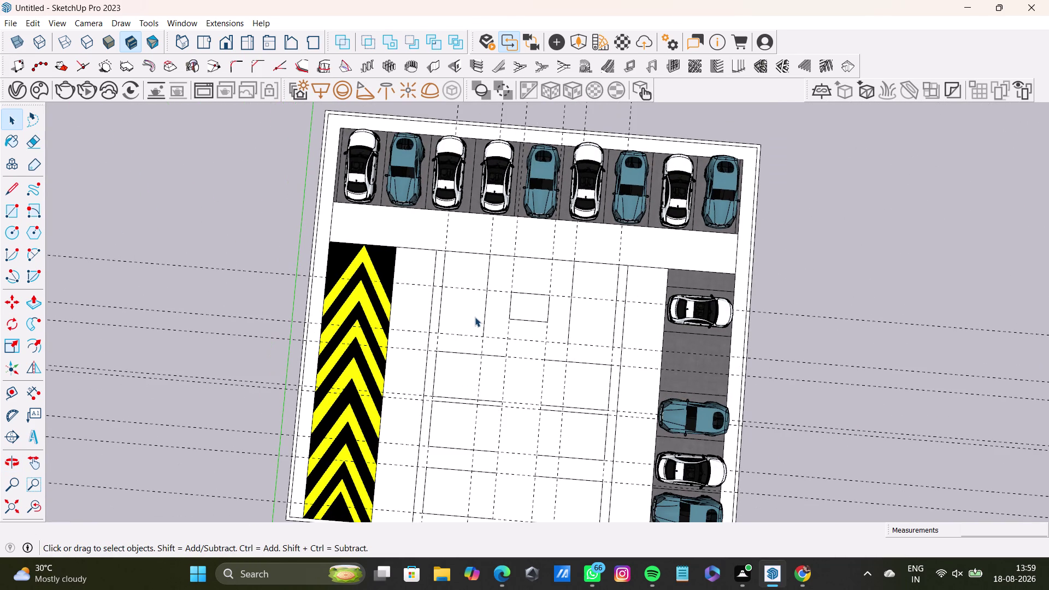
middle_drag(509, 343, 509, 277)
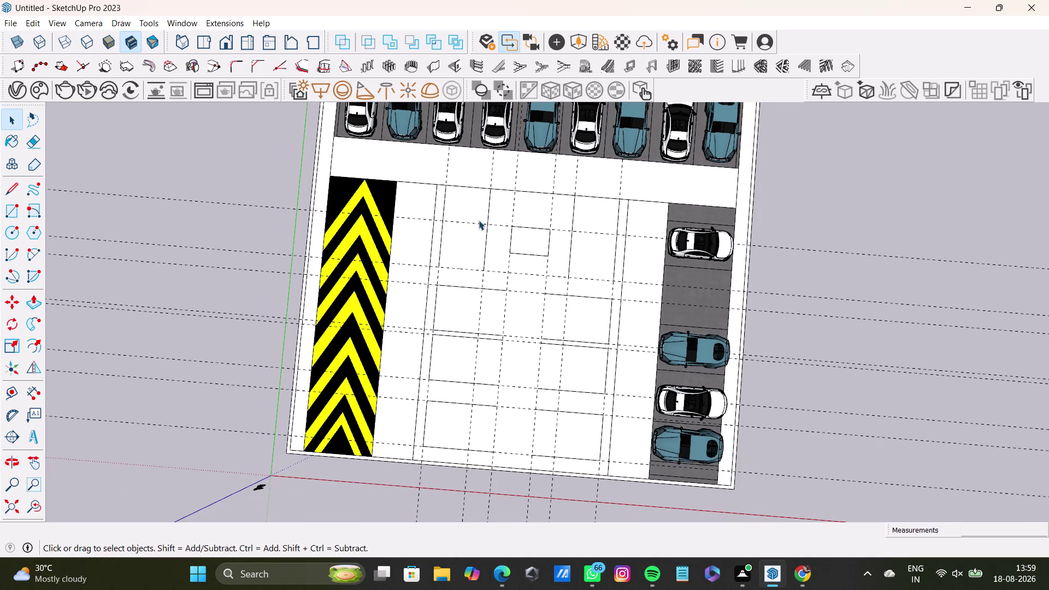
Select the central bay faces and open Chaos Cosmos to Downloaded > Materials > Concrete.
click(478, 219)
double_click(477, 223)
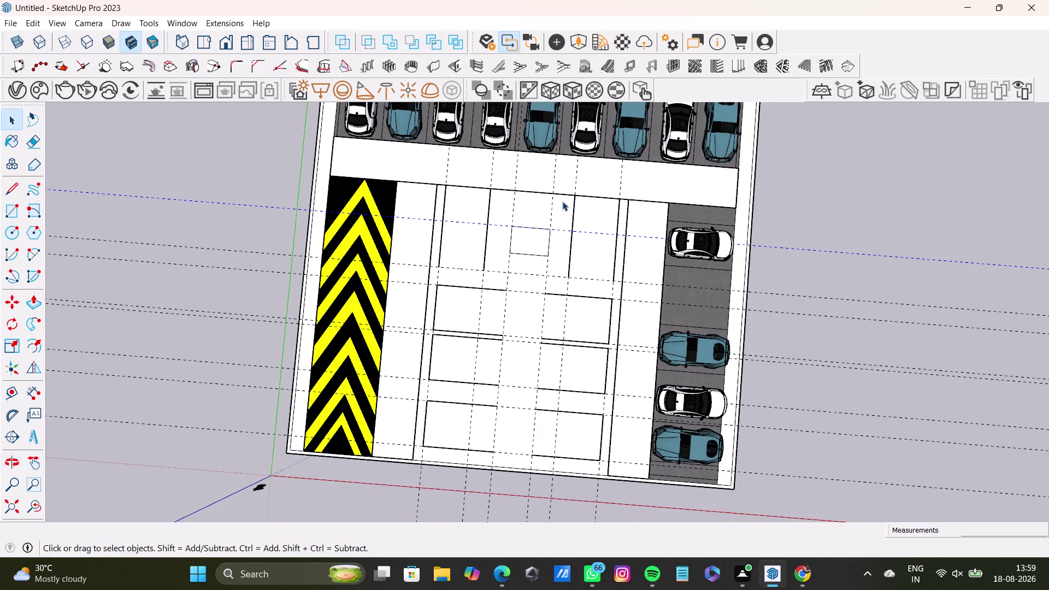
click(563, 198)
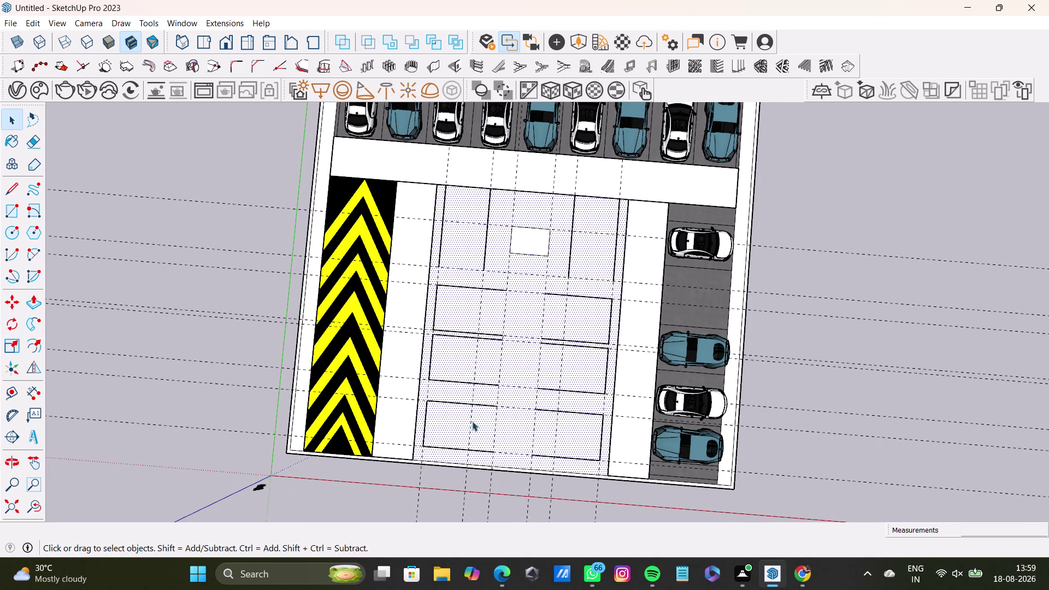
click(37, 95)
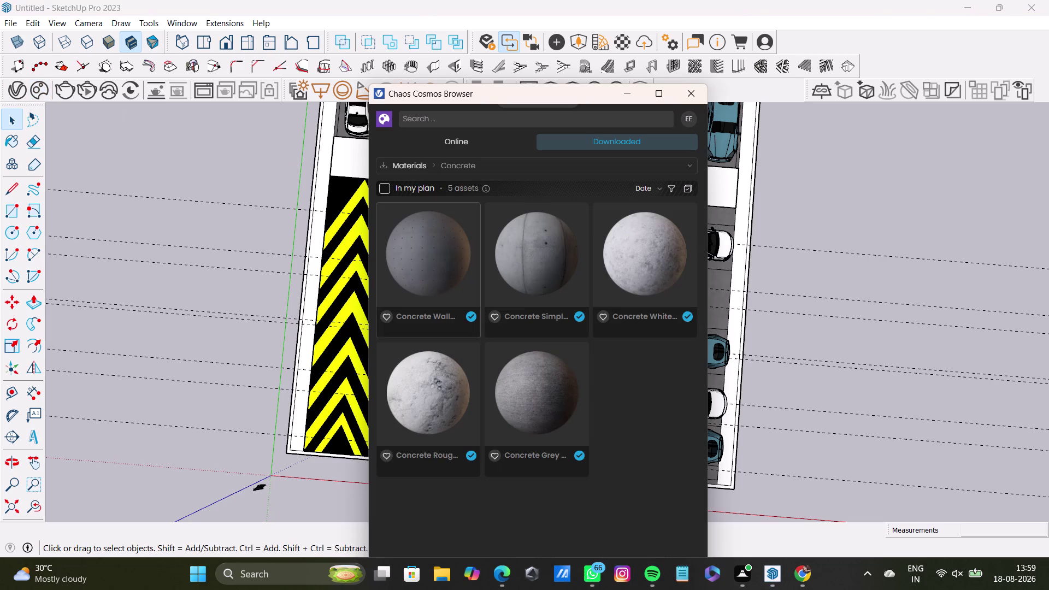
Select the central bays and scroll the V-Ray material list to Concrete Wall Bare 300cm.
drag(496, 98, 437, 551)
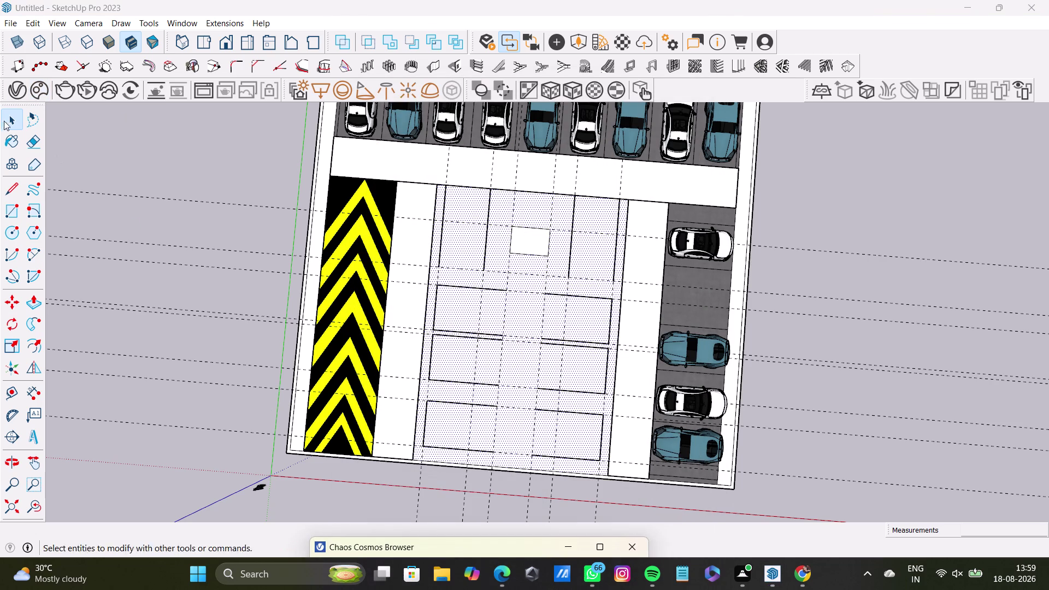
click(19, 93)
scroll(down, 3)
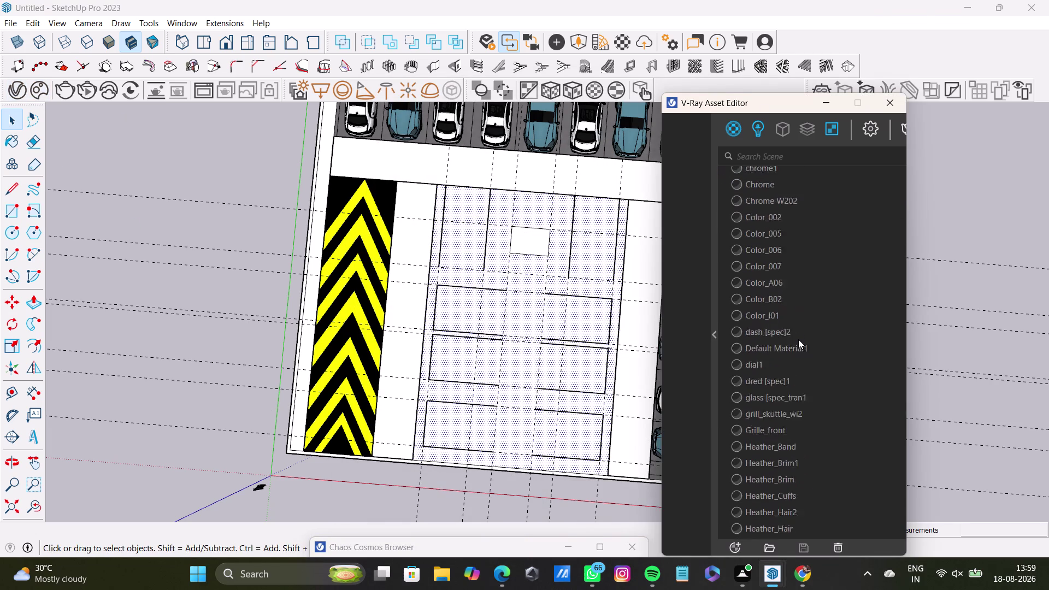
scroll(down, 3)
scroll(down, 3)
scroll(down, 3)
scroll(down, 3)
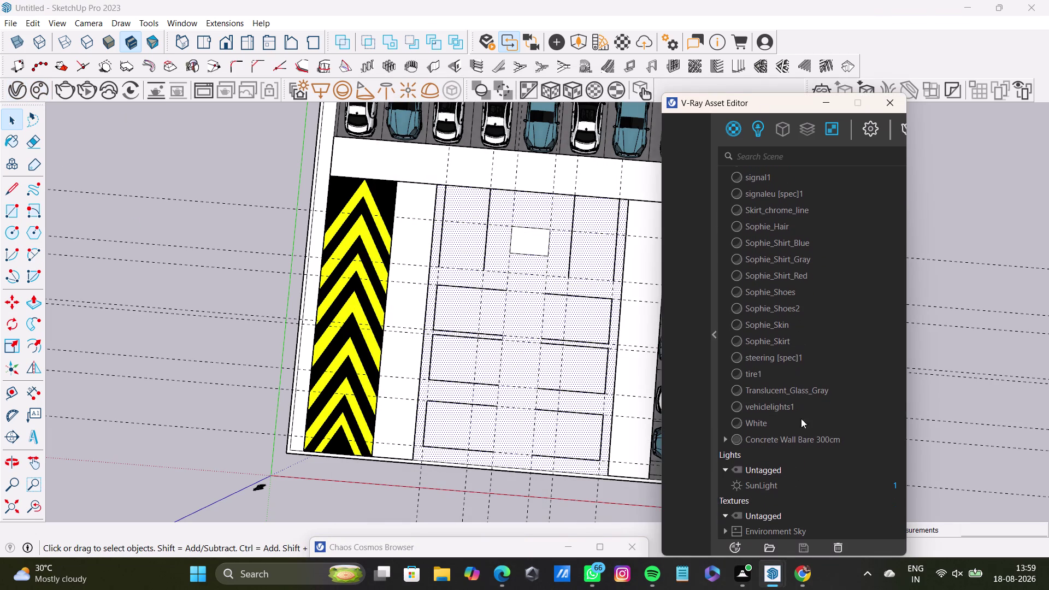
Apply Concrete Wall Bare 300cm to the selected bays, then deselect and close the editor.
click(799, 441)
right_click(800, 442)
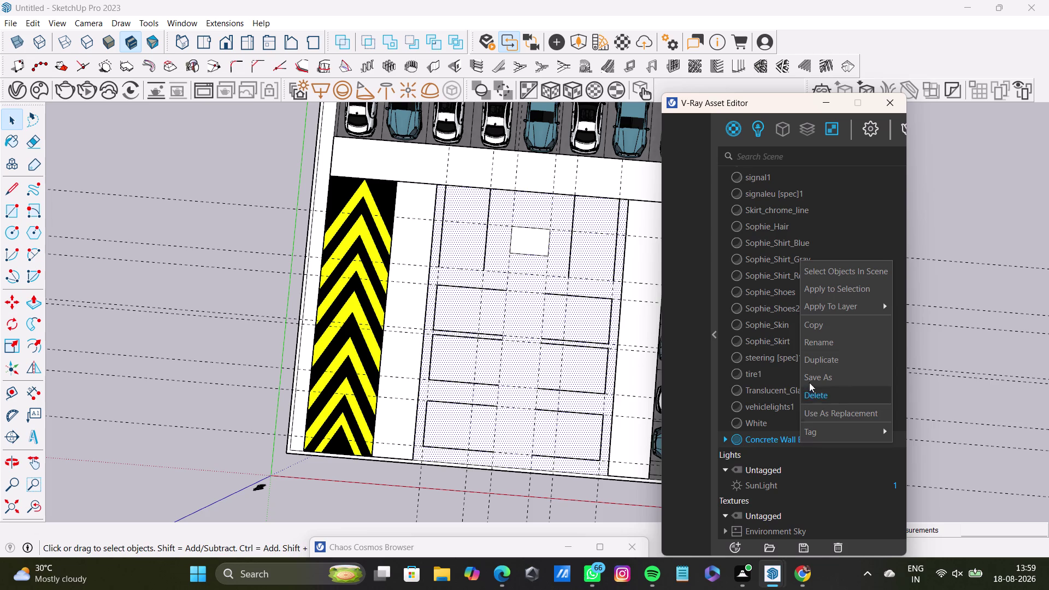
click(839, 287)
key(space)
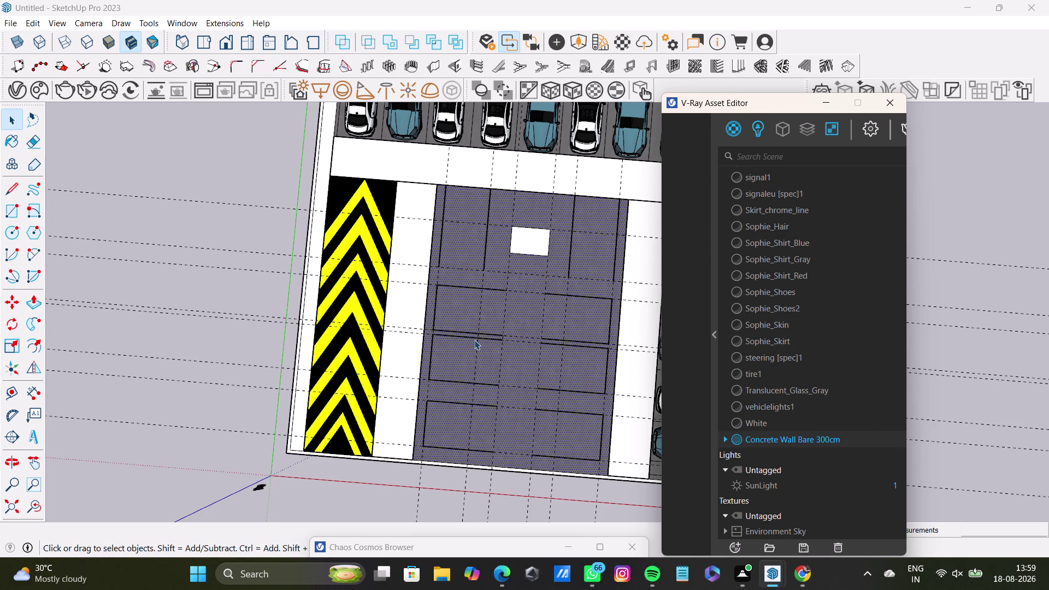
click(997, 315)
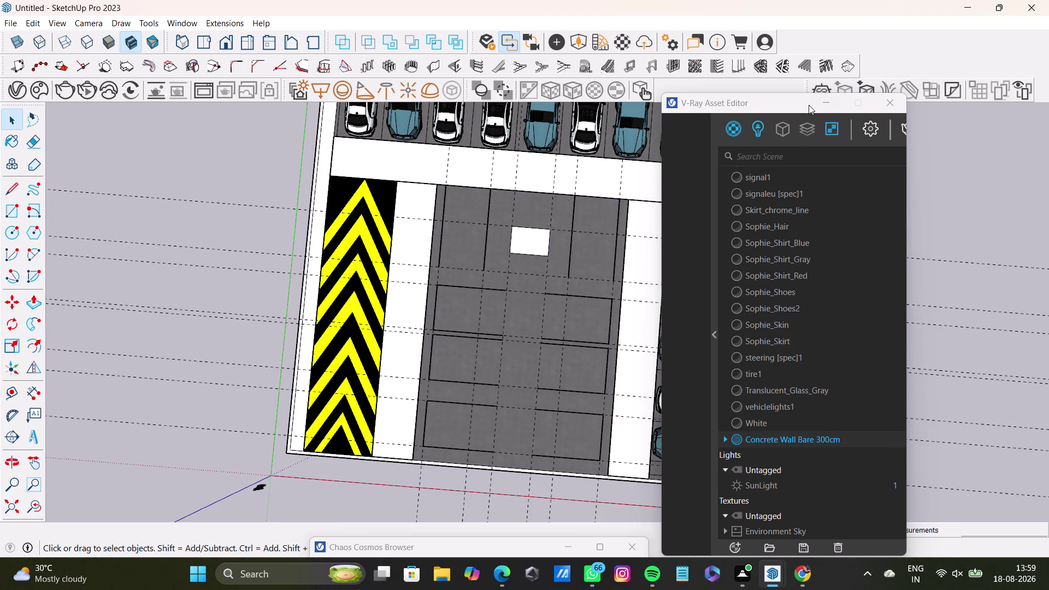
click(819, 103)
scroll(up, 3)
middle_drag(476, 363, 507, 346)
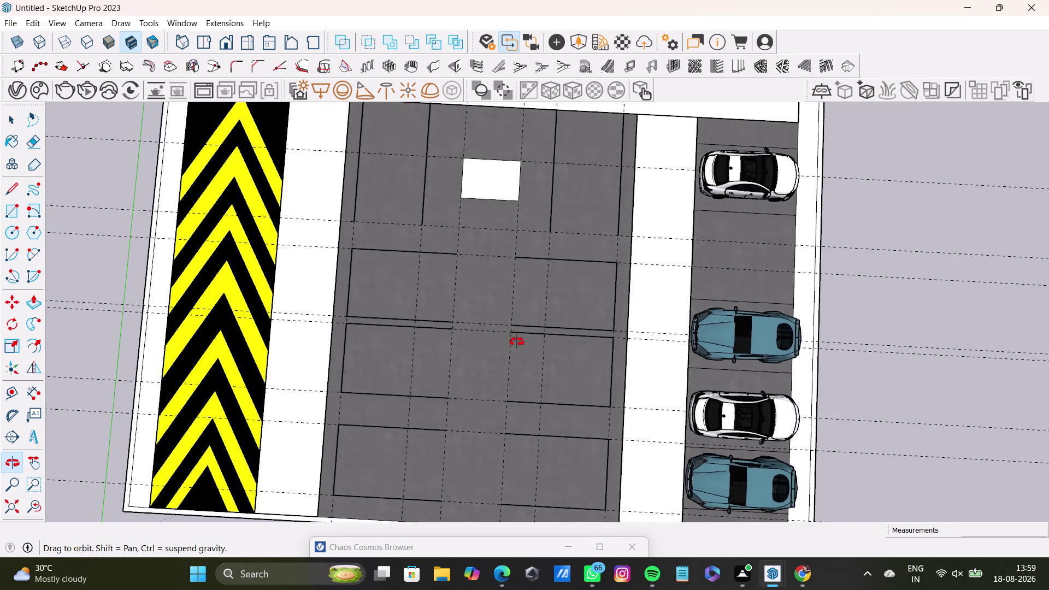
middle_drag(506, 347, 561, 391)
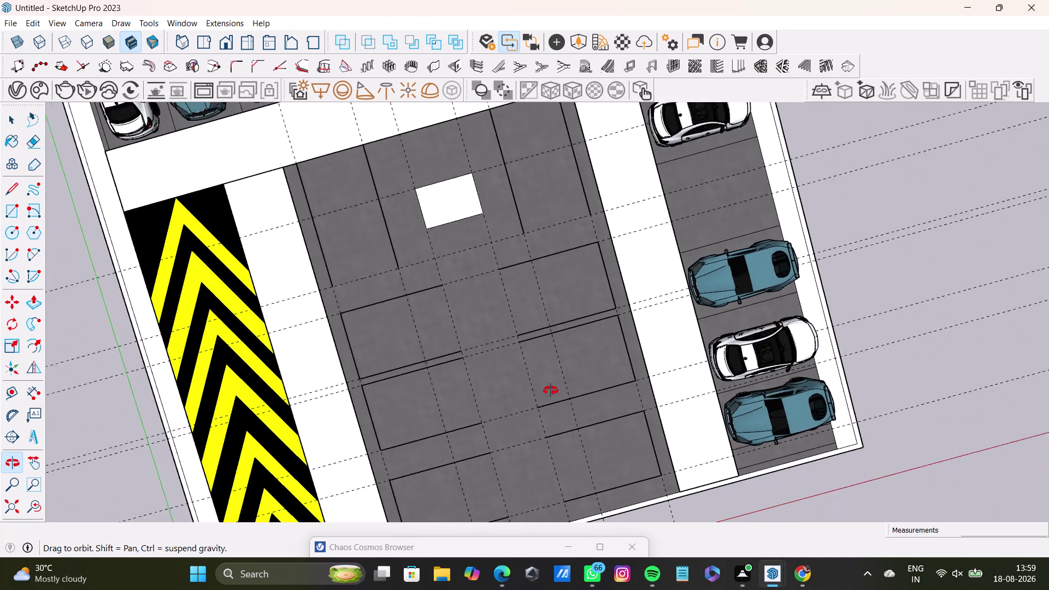
middle_drag(561, 390, 545, 390)
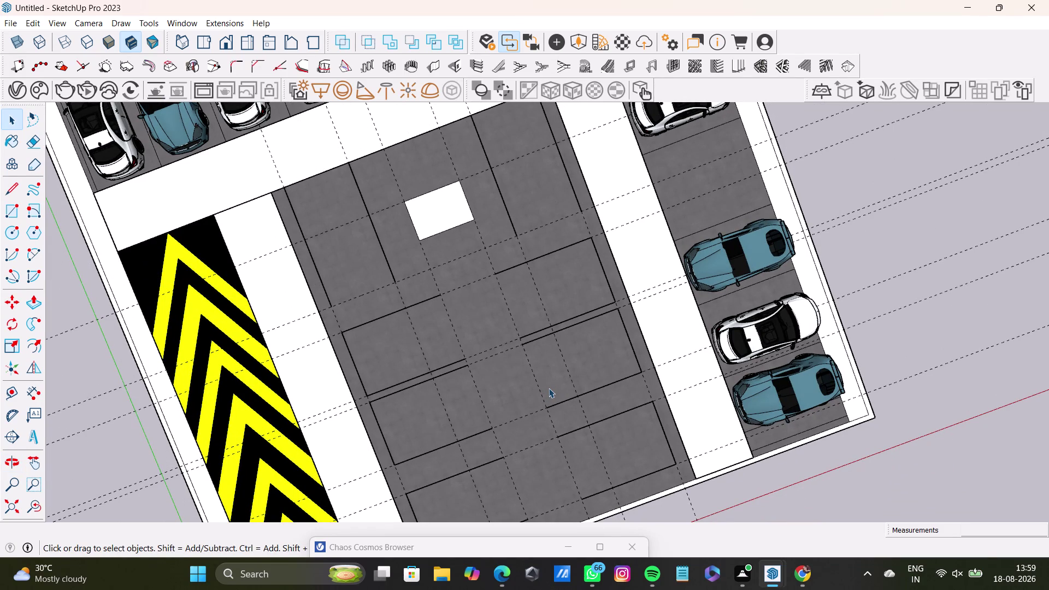
key(space)
click(808, 191)
middle_drag(912, 325, 604, 156)
middle_drag(720, 408, 677, 247)
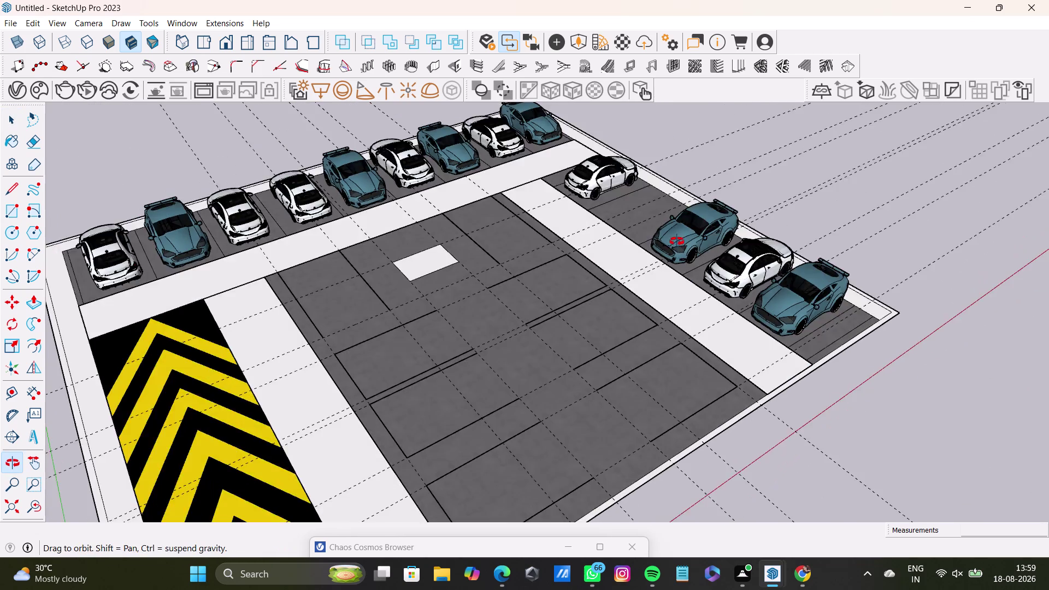
middle_drag(676, 246, 676, 241)
scroll(up, 3)
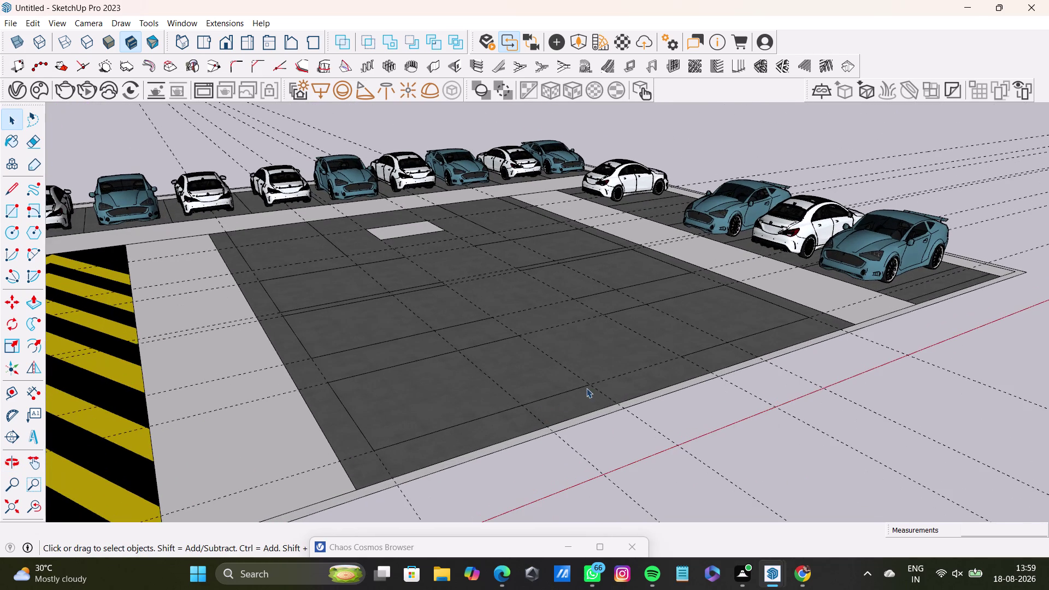
middle_drag(586, 388, 596, 538)
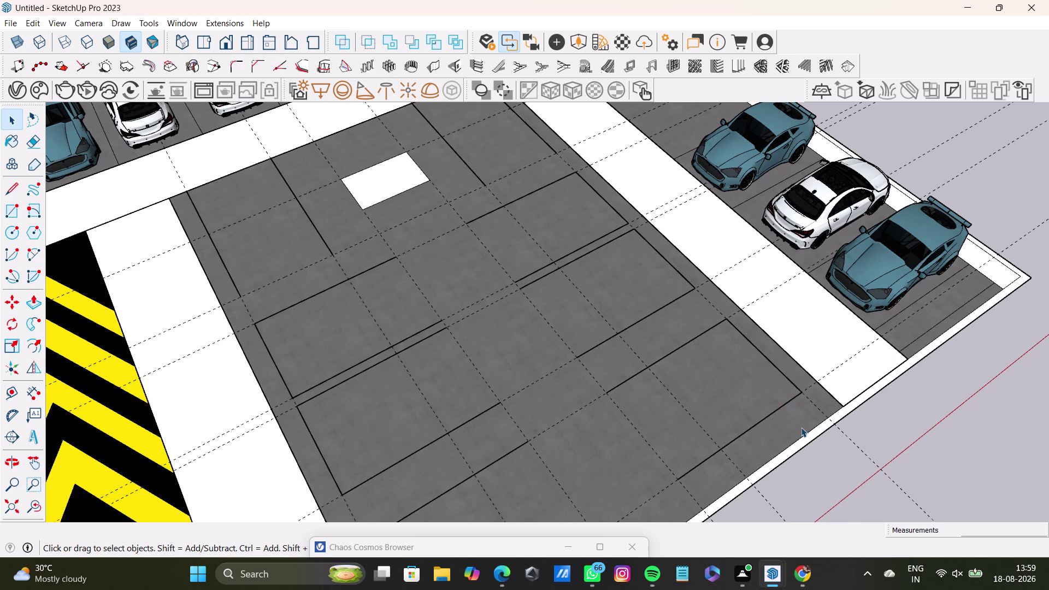
middle_drag(806, 358, 633, 324)
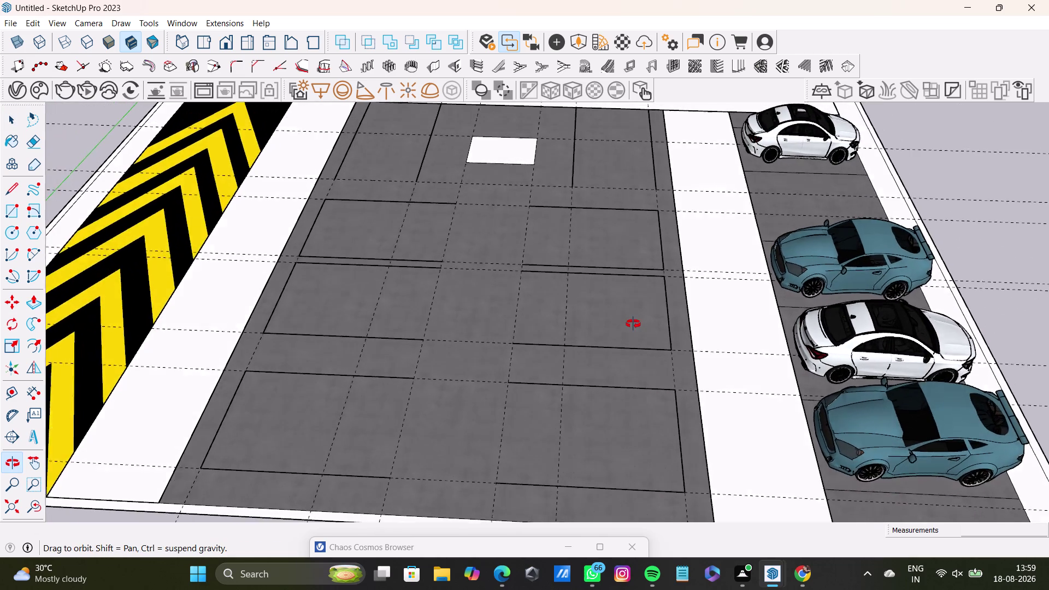
Move the blue car into the left central bay, copying it to the middle bay and the right-hand row.
middle_drag(633, 324, 640, 445)
click(857, 353)
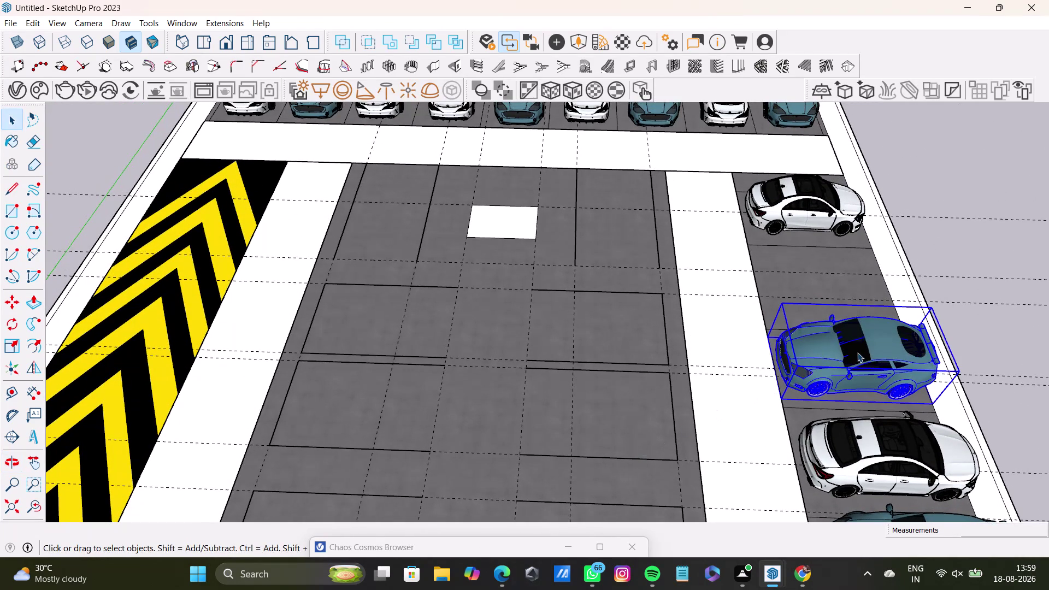
key(m)
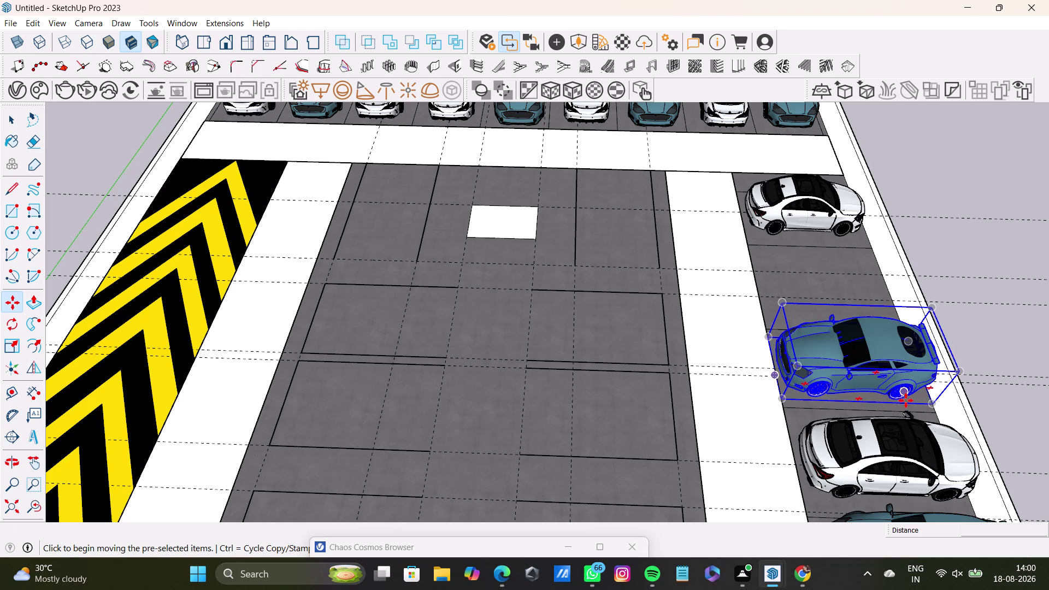
click(901, 402)
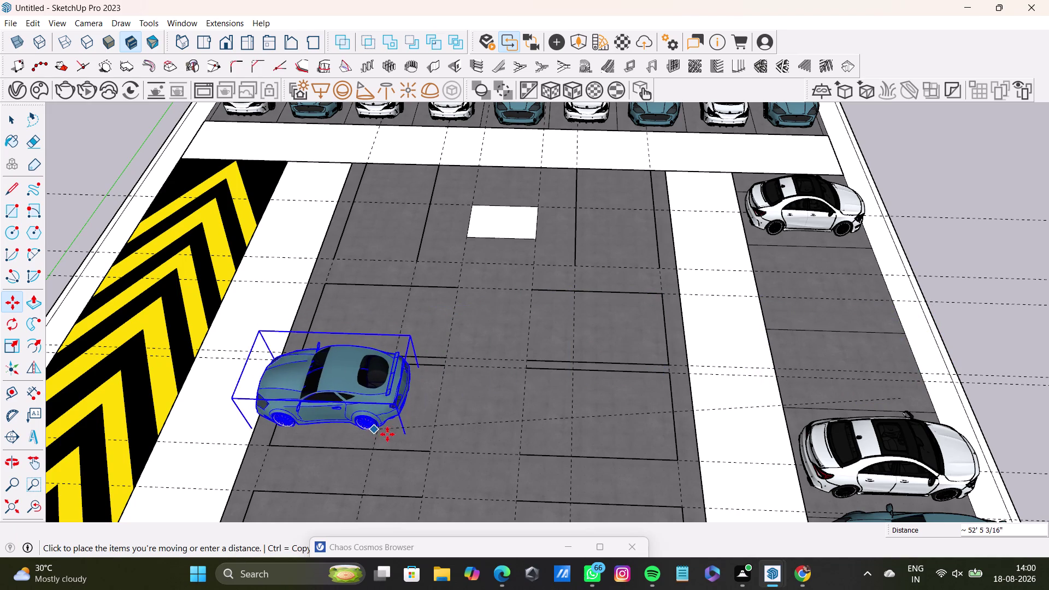
click(400, 438)
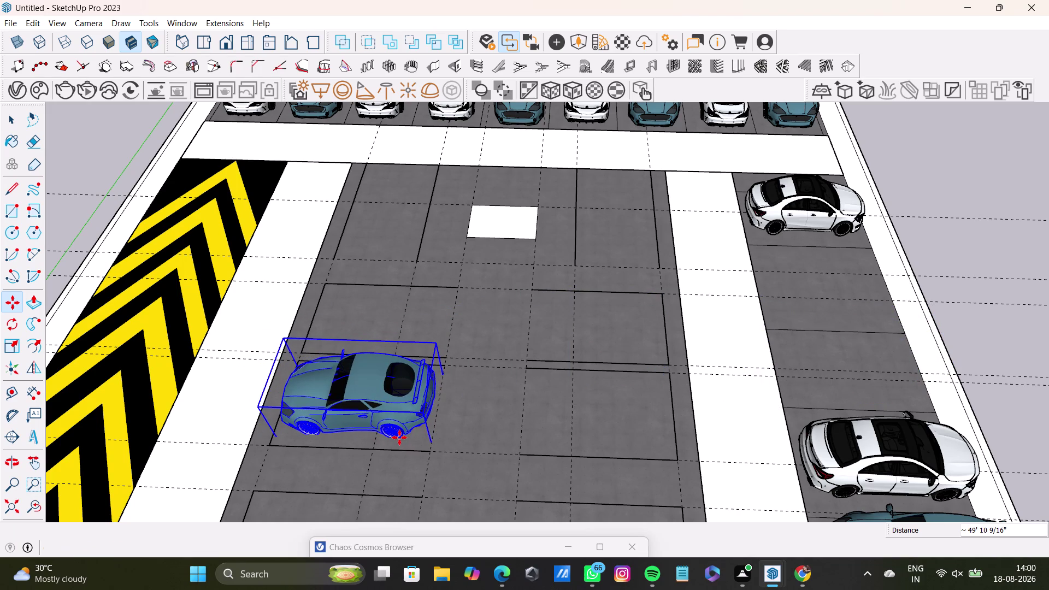
click(400, 437)
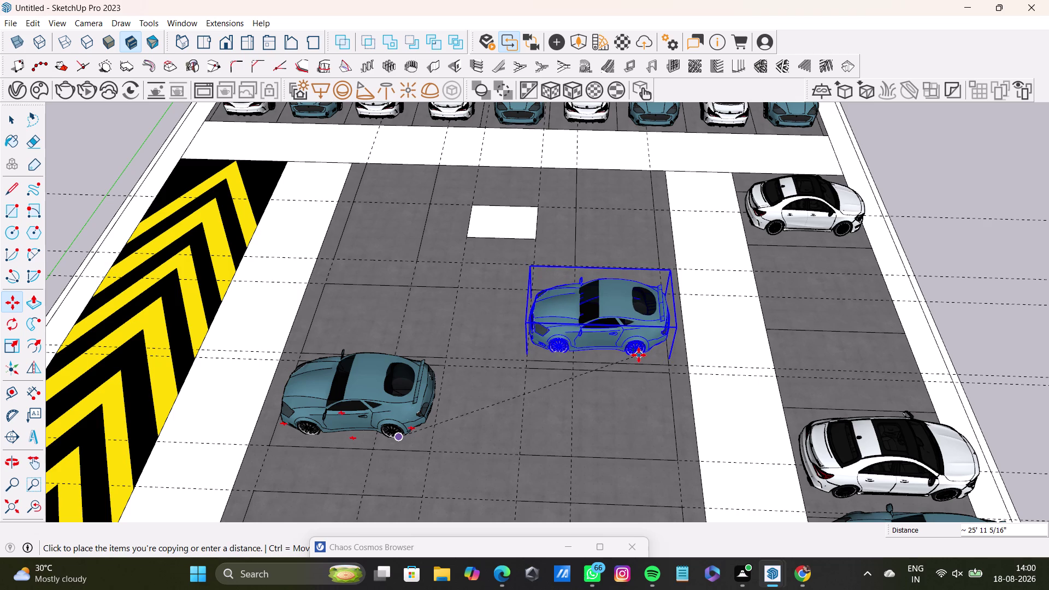
click(639, 355)
click(639, 355)
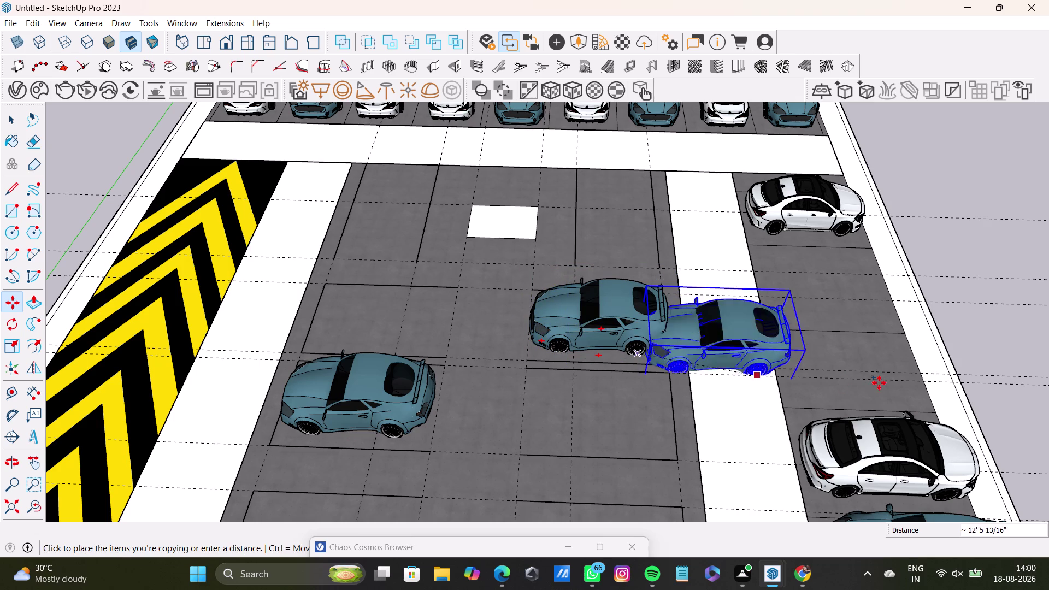
click(893, 394)
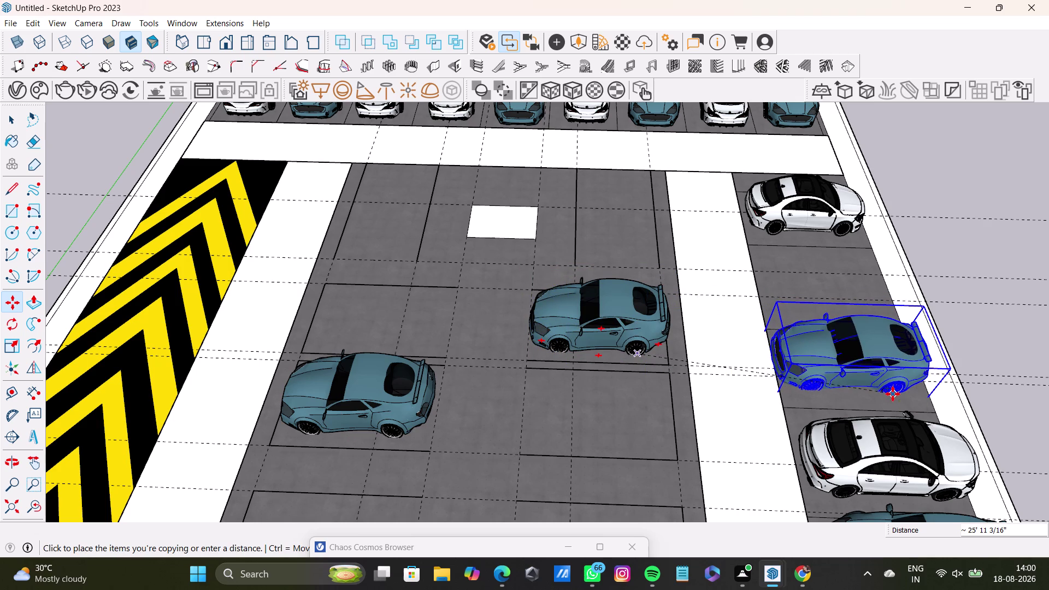
scroll(down, 3)
Copy the car from the right-hand row into a lower central bay.
middle_drag(696, 427, 708, 338)
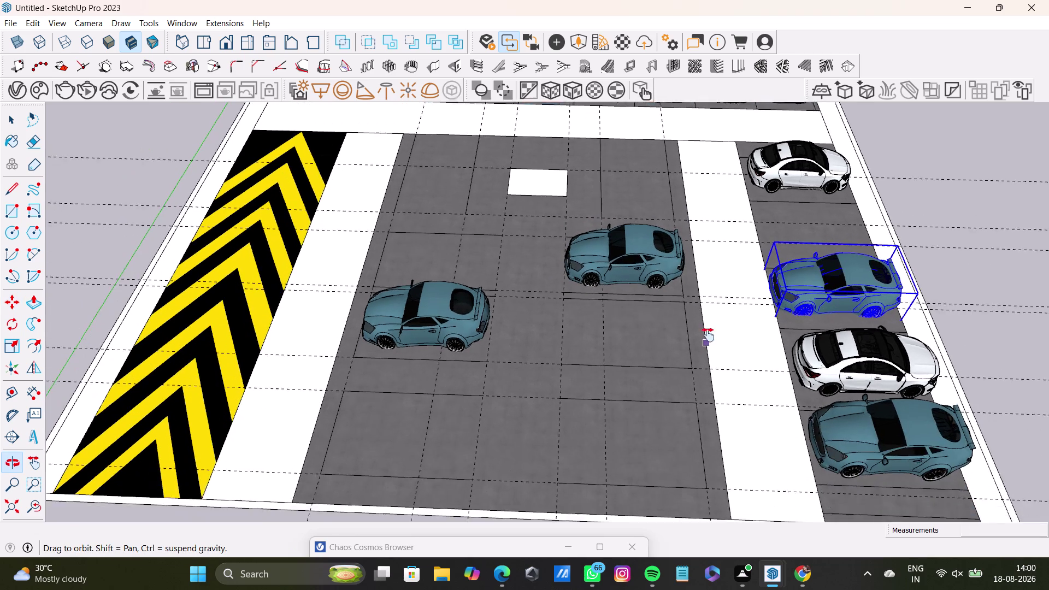
middle_drag(707, 337, 703, 319)
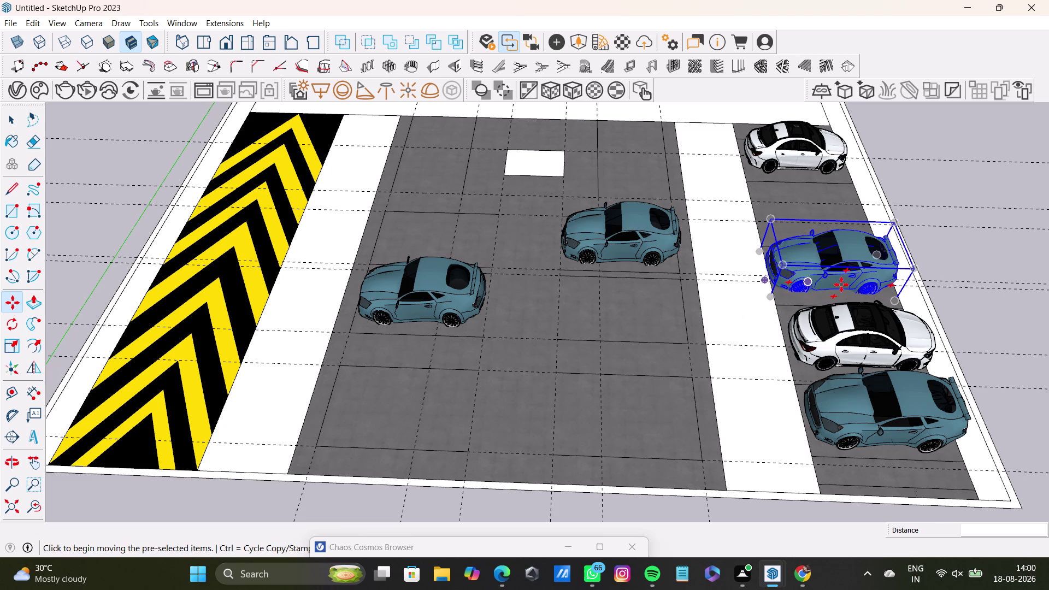
click(872, 294)
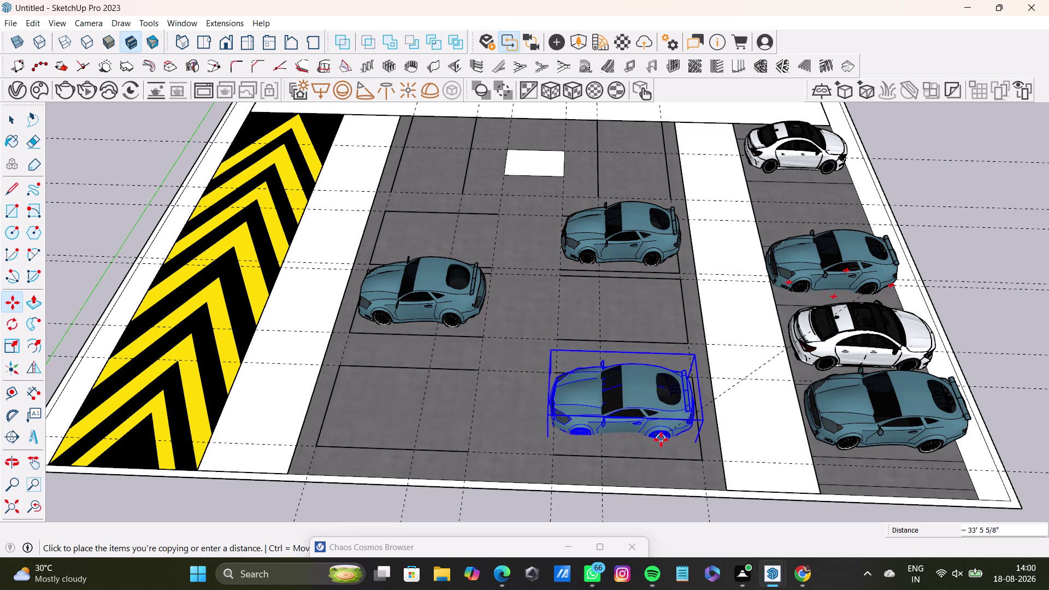
click(662, 442)
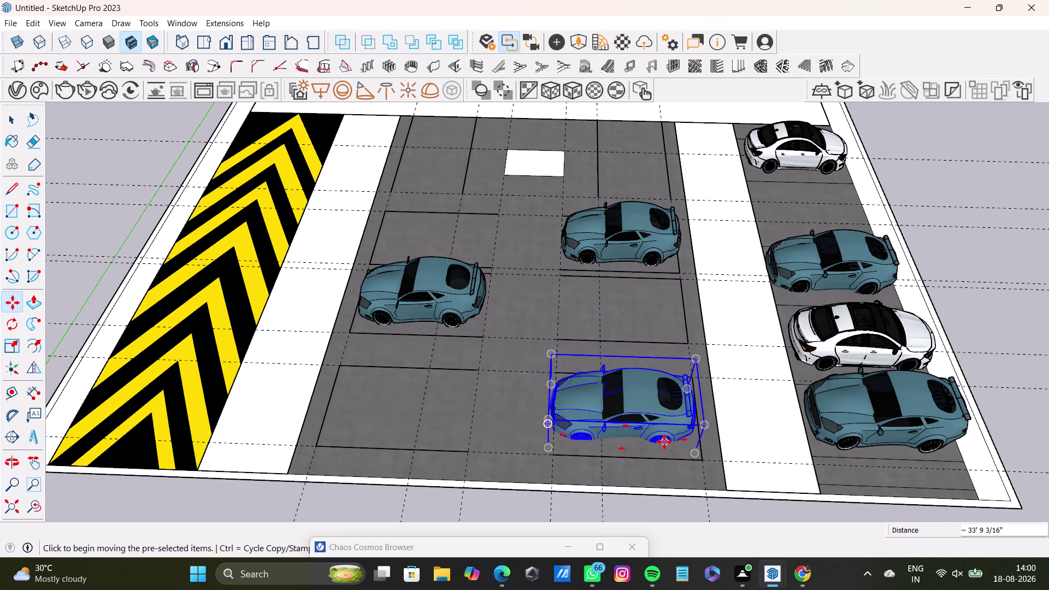
Copy the white sedan into the lower-left and middle-right central bays.
key(space)
click(845, 344)
key(m)
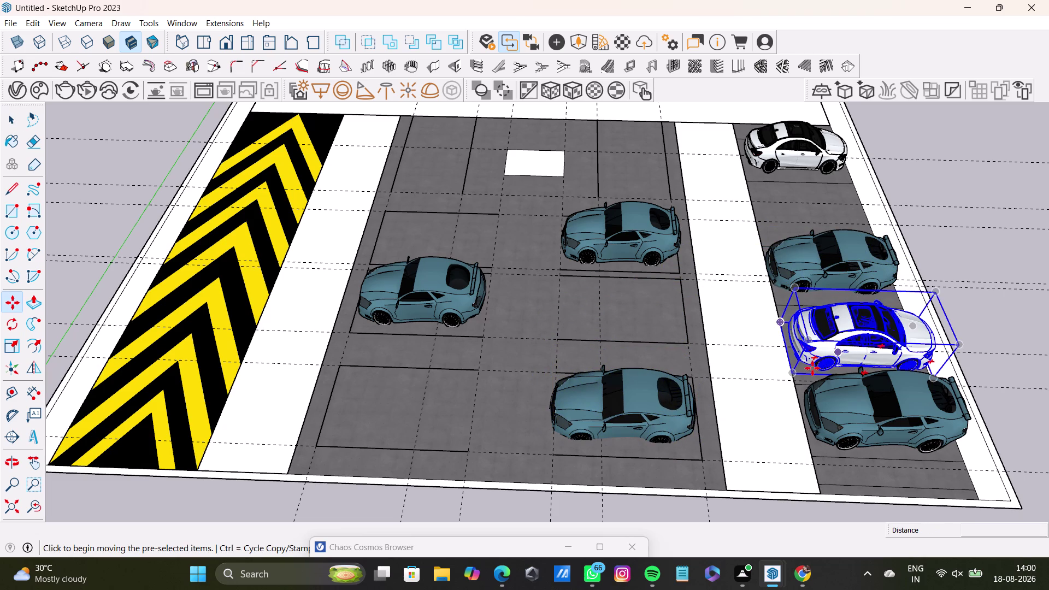
click(821, 370)
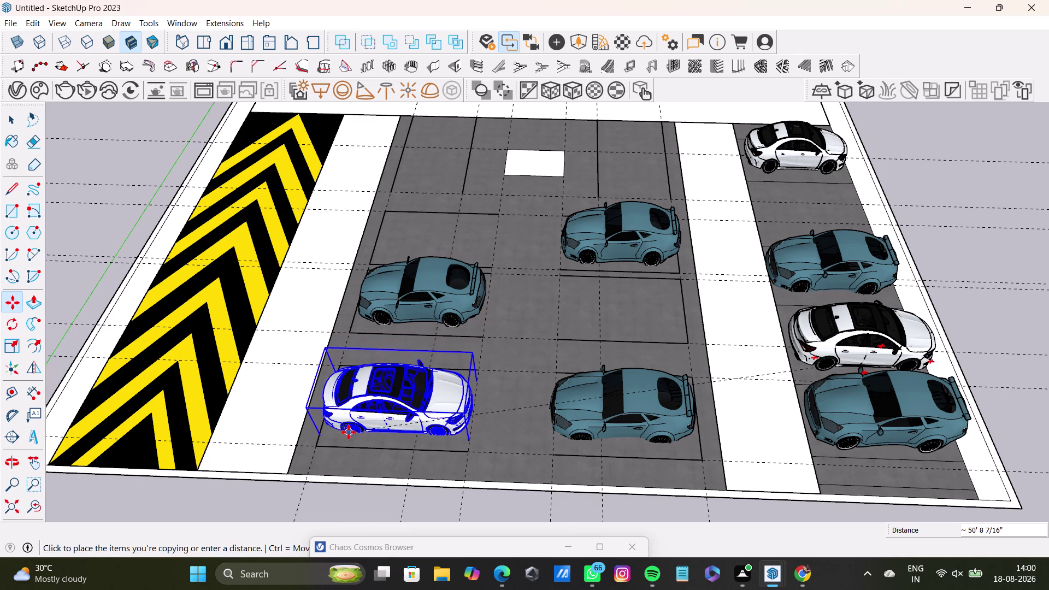
click(349, 432)
click(348, 432)
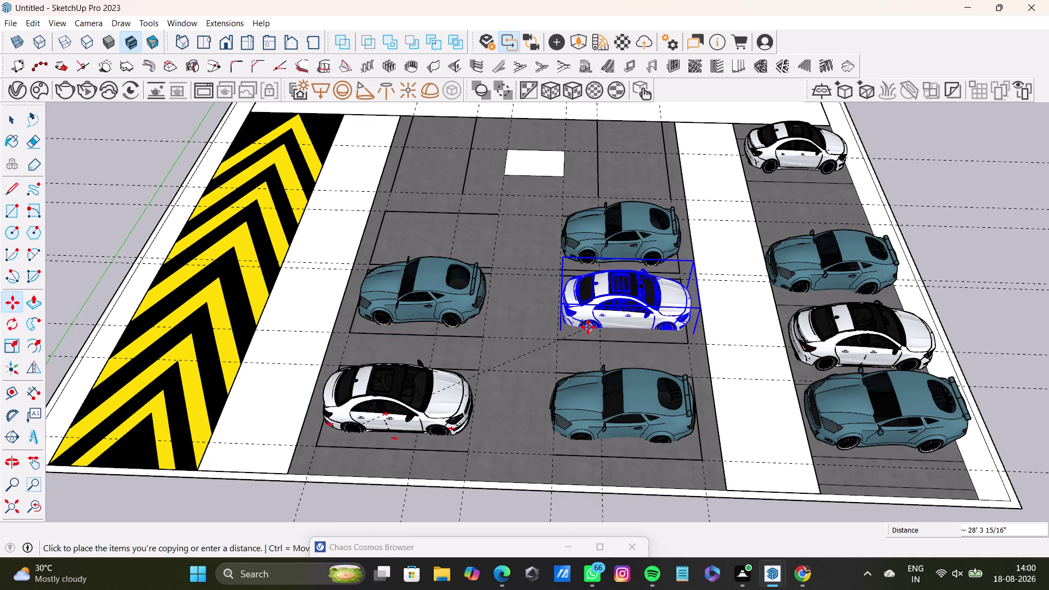
click(587, 327)
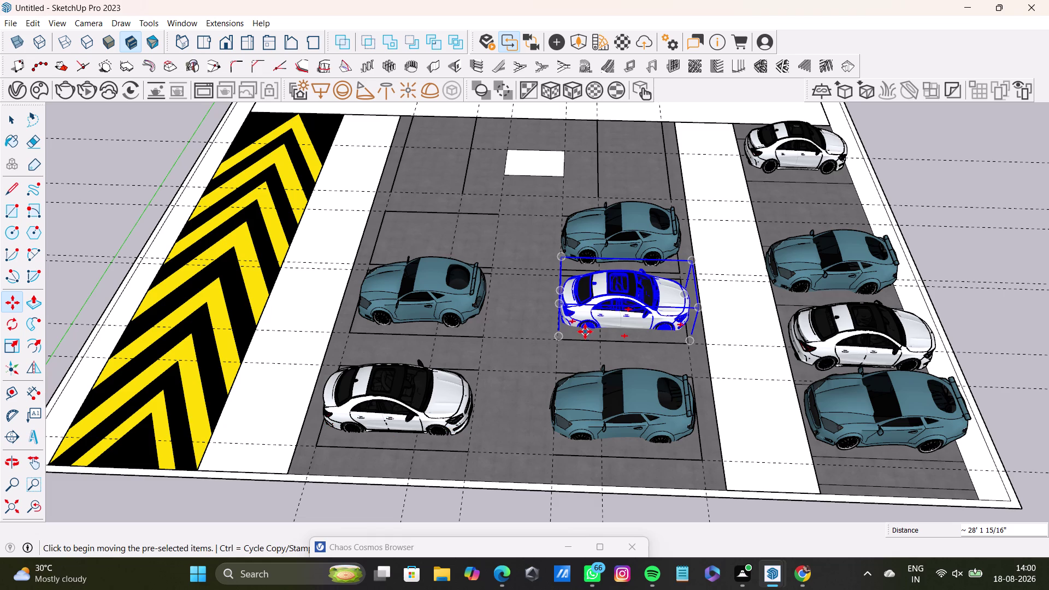
click(585, 331)
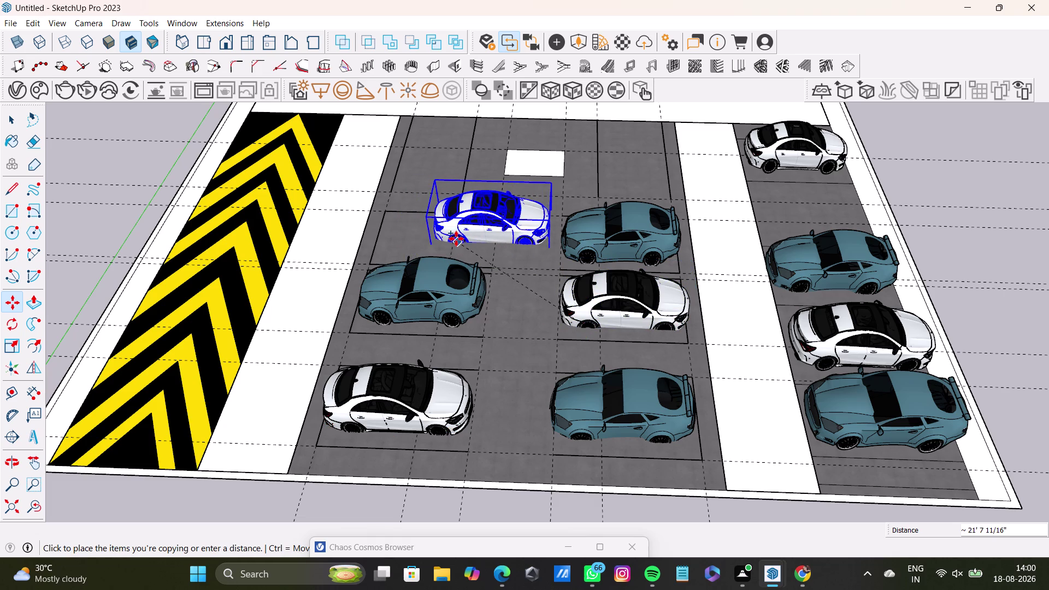
middle_drag(436, 237, 428, 311)
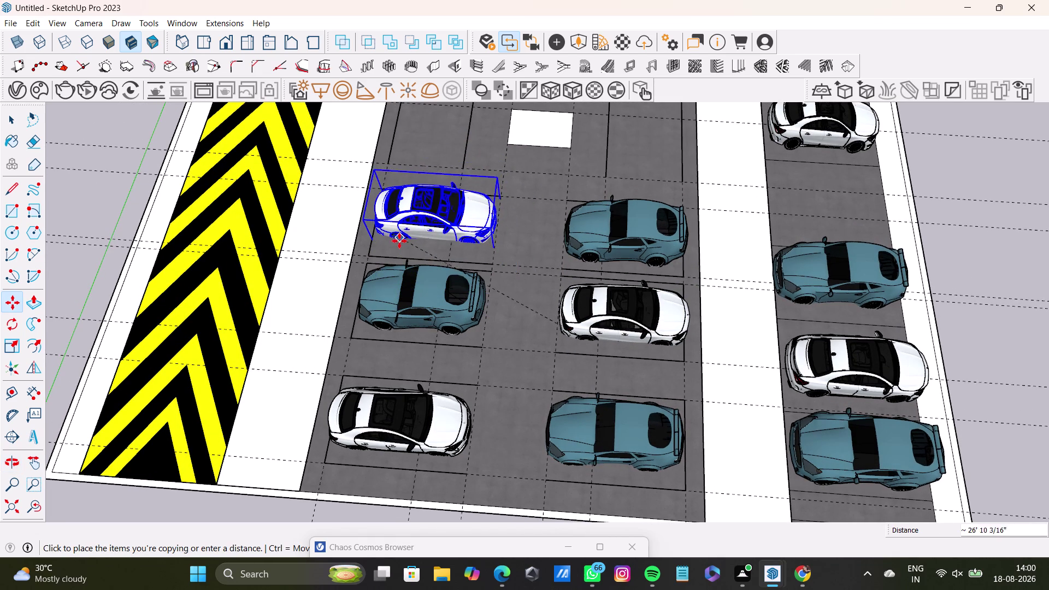
Drop the white sedan copy into the upper-left central bay and clear the selection.
click(398, 242)
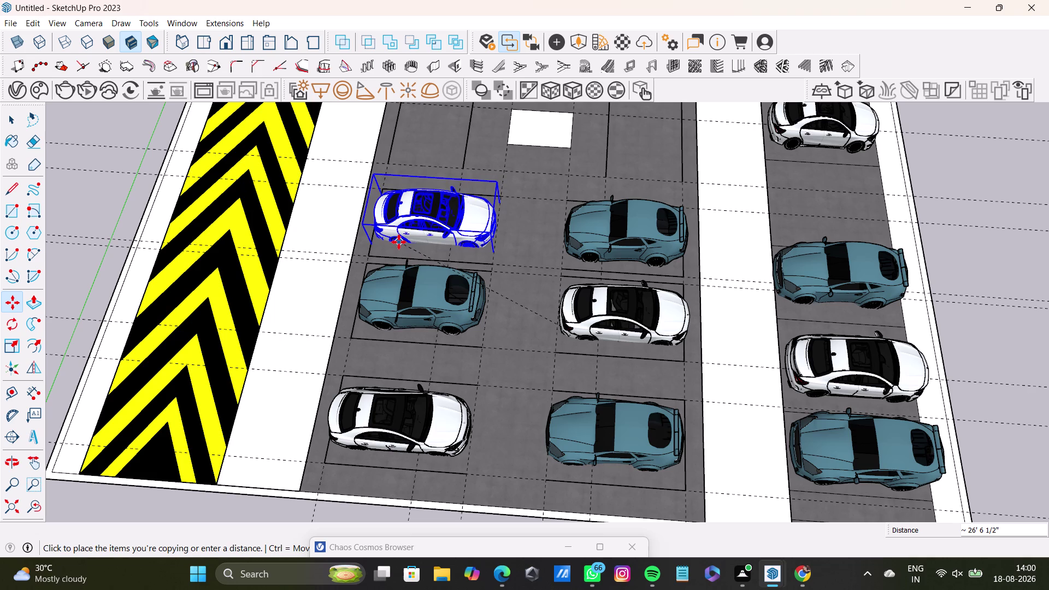
key(space)
click(981, 178)
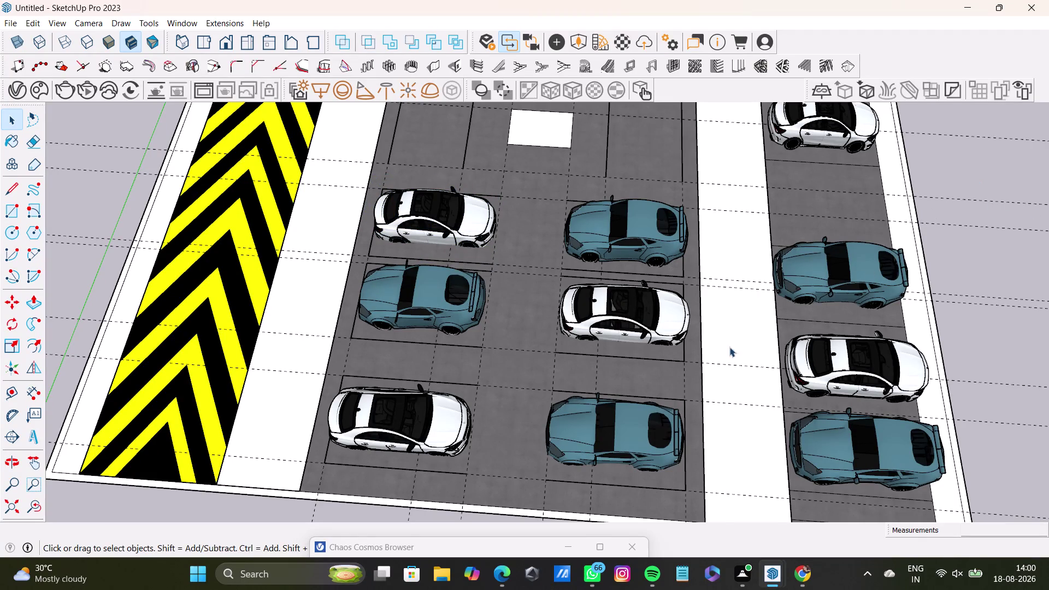
Move the lower-left white sedan up along the blue axis onto the pavement.
middle_drag(615, 341, 674, 186)
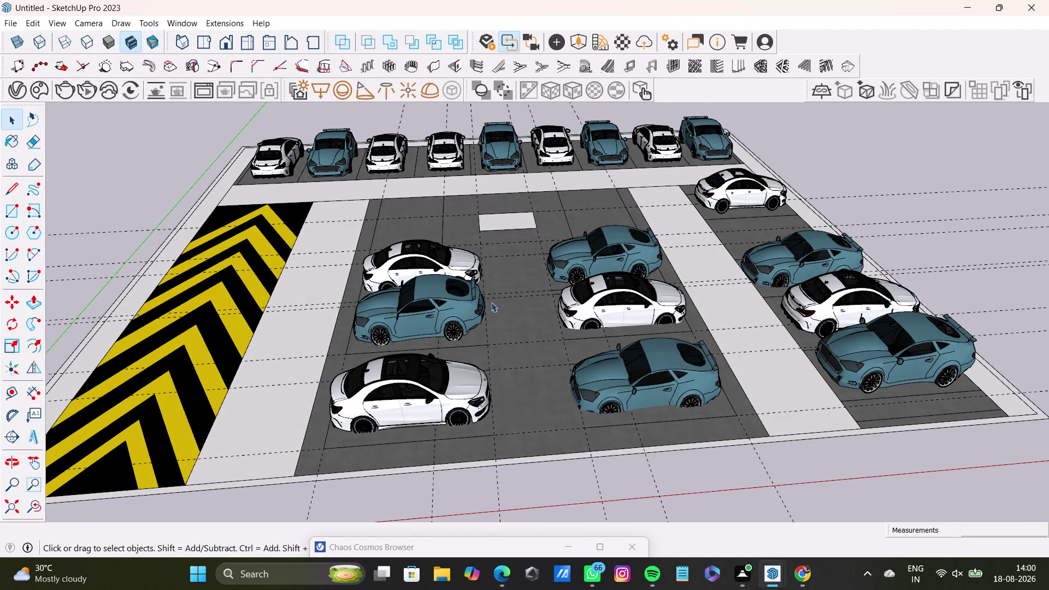
scroll(up, 3)
middle_drag(435, 394, 444, 341)
click(456, 351)
key(Up)
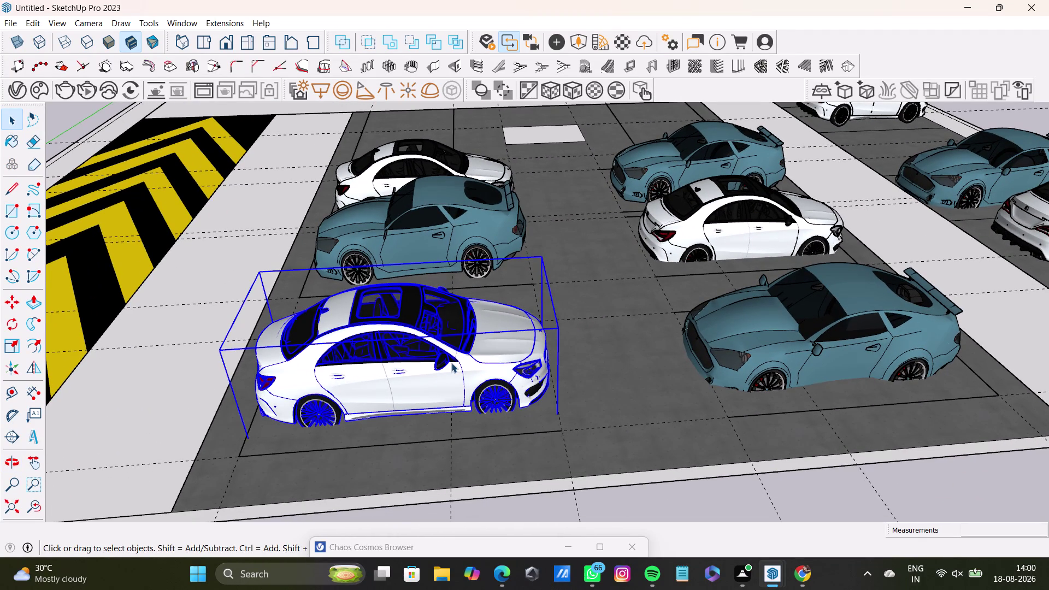
key(m)
key(Up)
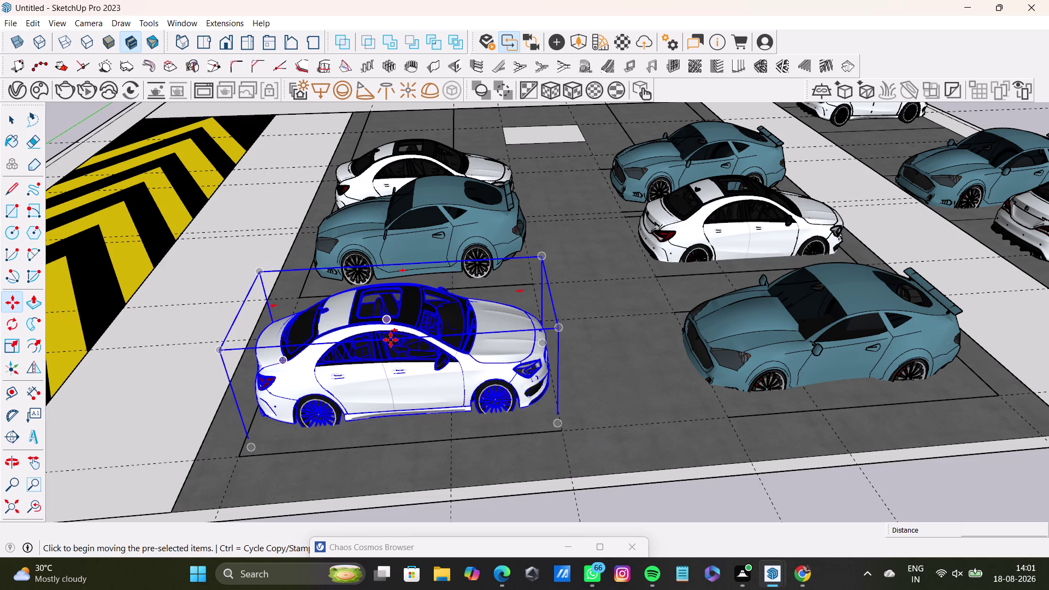
click(386, 335)
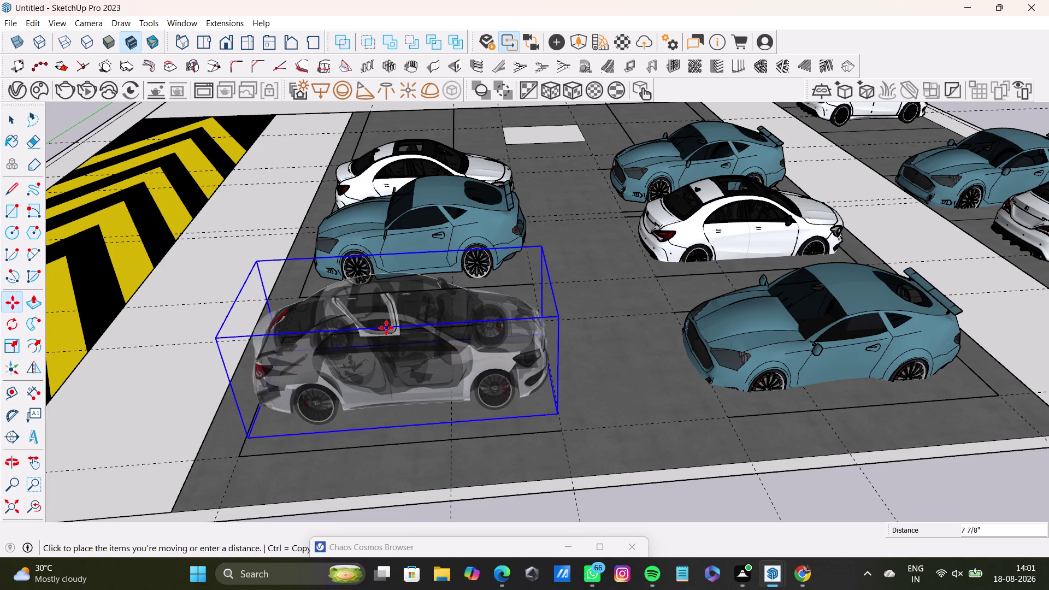
click(390, 317)
Move the front blue car up along the blue axis so it rests on the pavement.
middle_drag(485, 386, 460, 386)
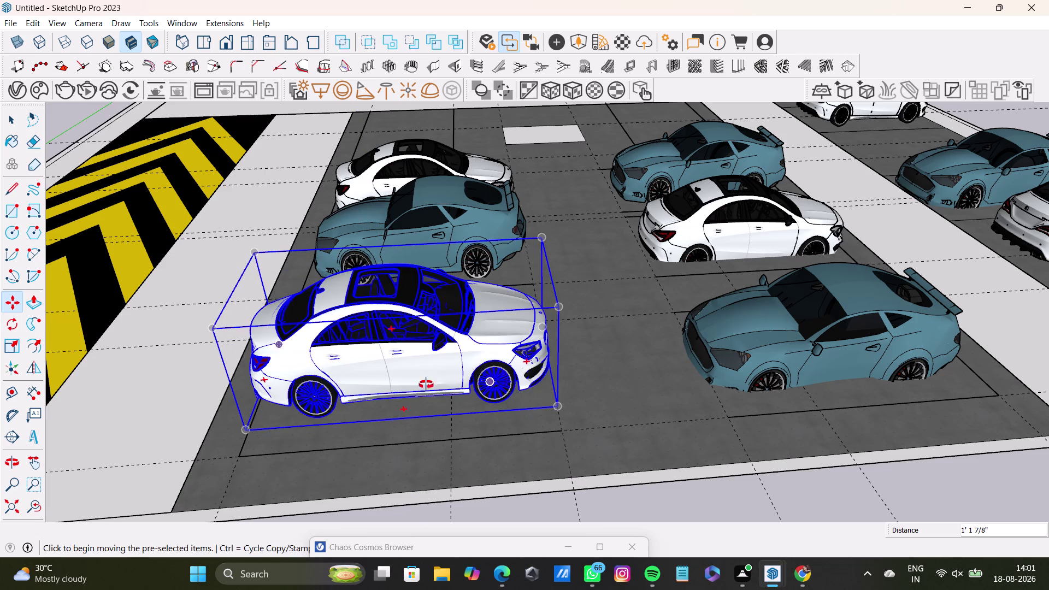
middle_drag(460, 387, 318, 352)
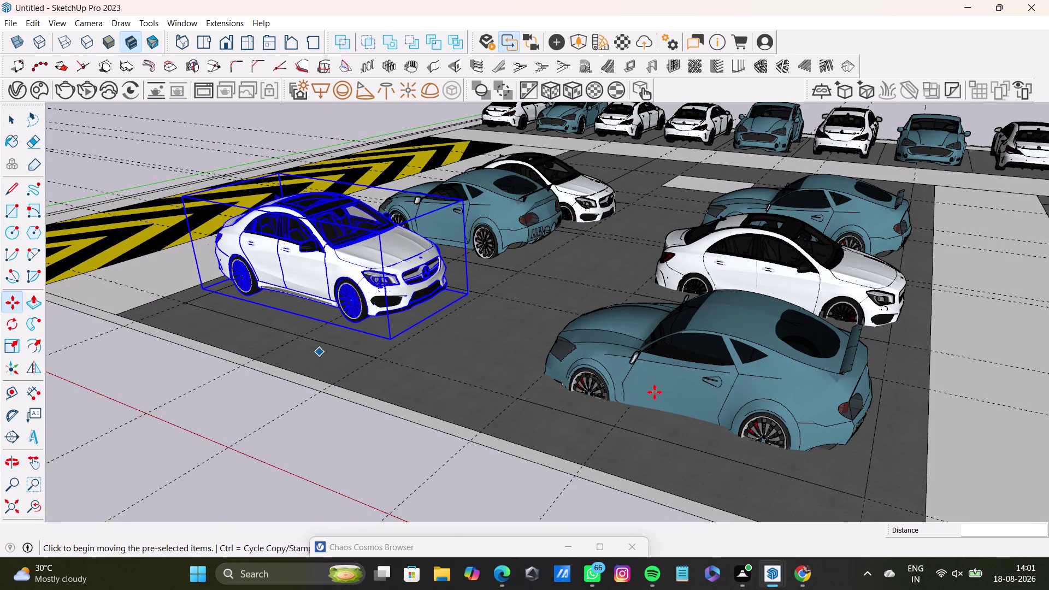
key(space)
click(775, 396)
key(m)
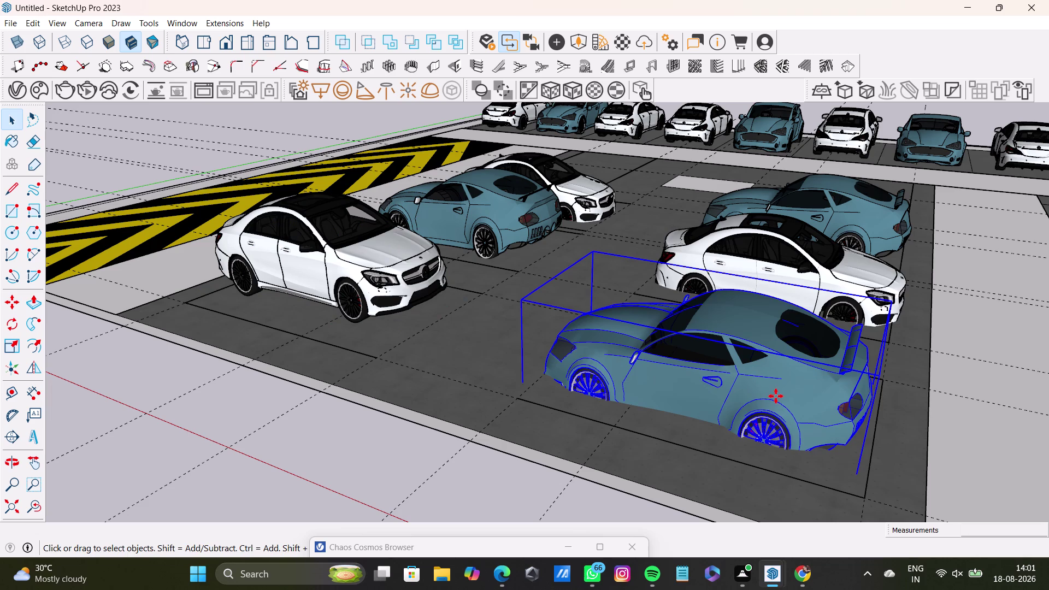
key(Up)
click(704, 342)
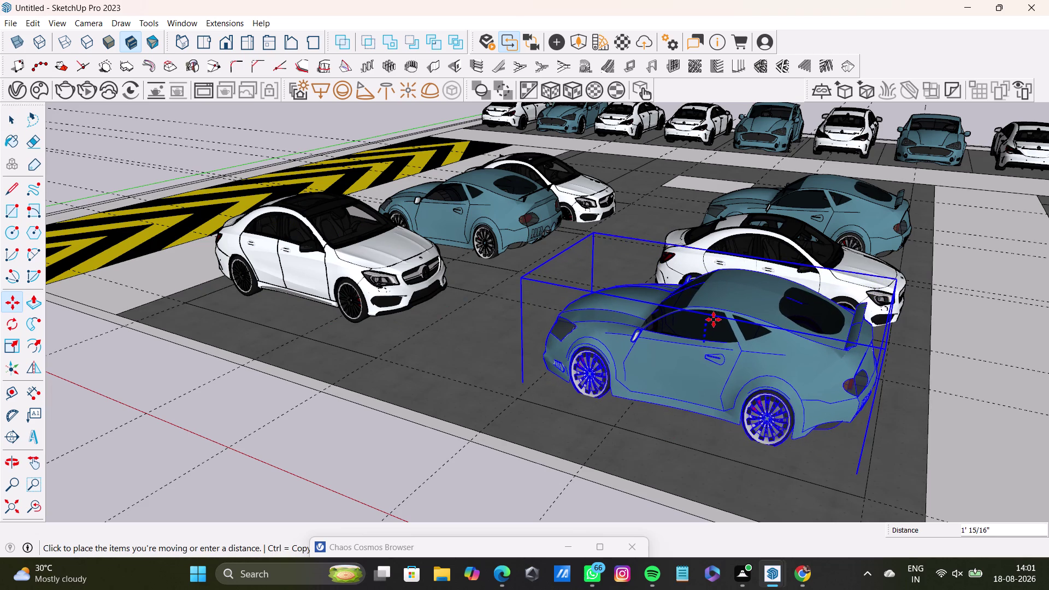
click(714, 319)
key(space)
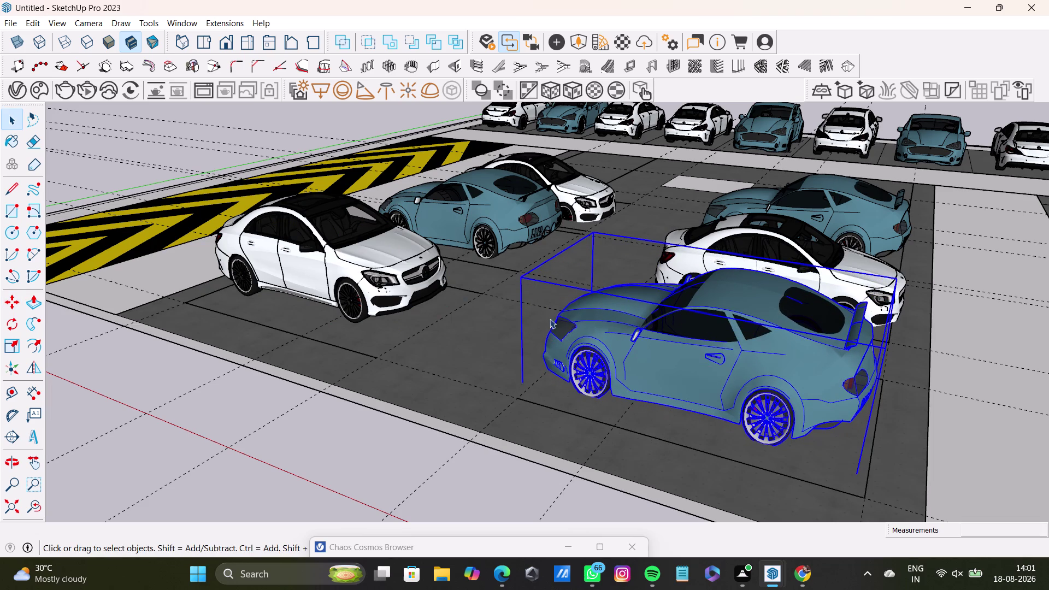
Select the white sedan in the middle-right bay and start moving it.
middle_drag(549, 318, 671, 473)
middle_drag(680, 364, 598, 362)
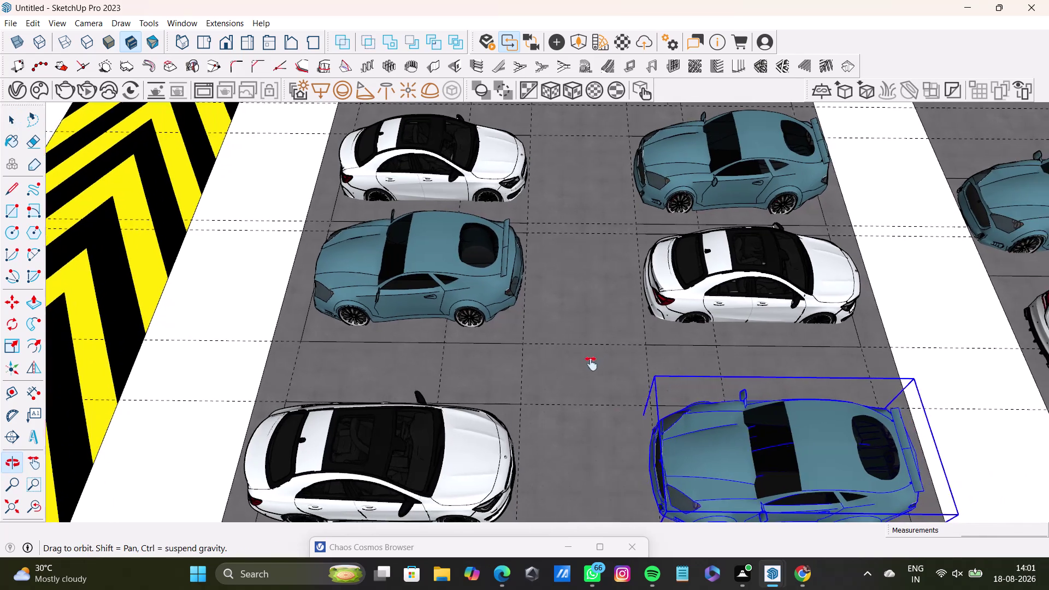
middle_drag(599, 363, 567, 394)
click(670, 314)
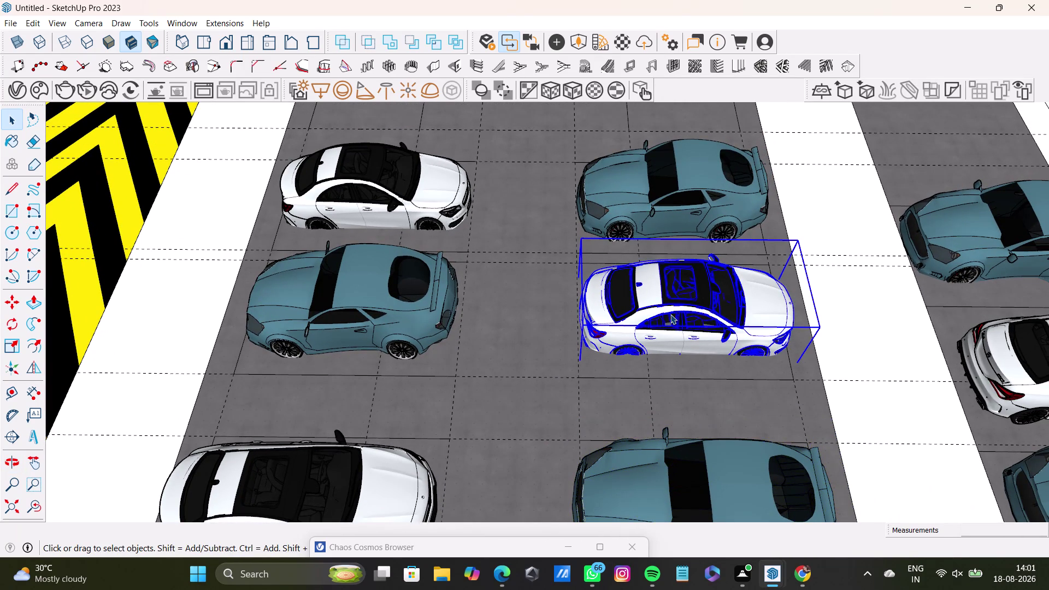
key(m)
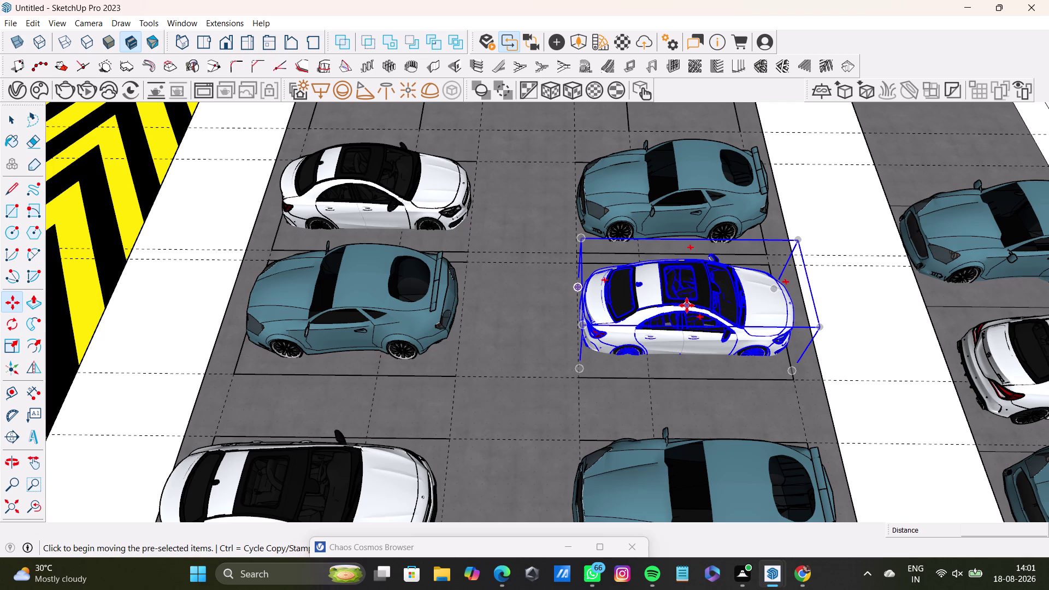
middle_drag(725, 358, 678, 293)
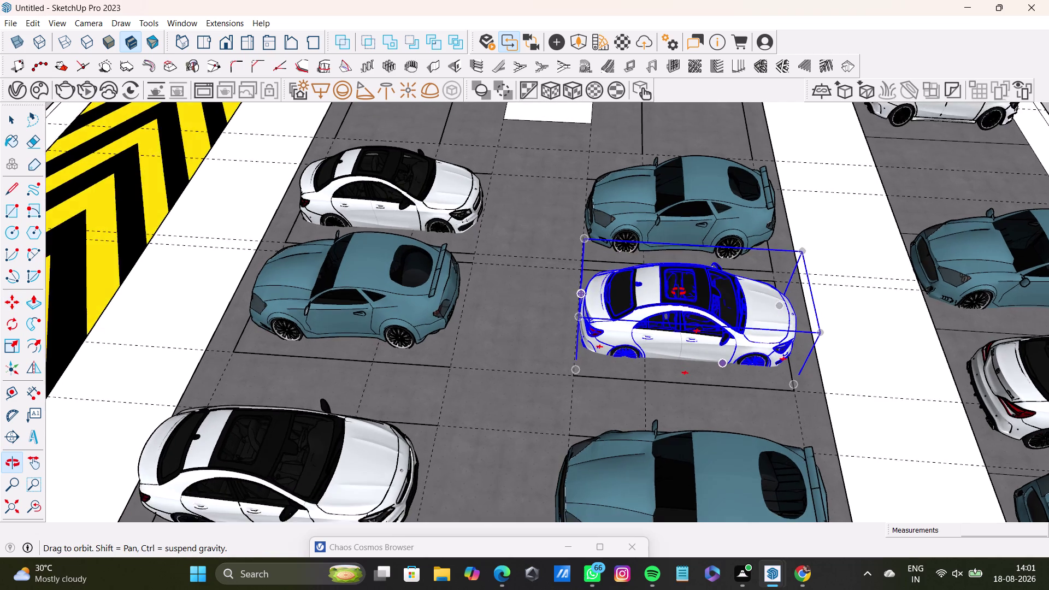
Begin moving the middle-right white sedan, then cancel the misplaced move.
middle_drag(679, 293, 679, 292)
key(m)
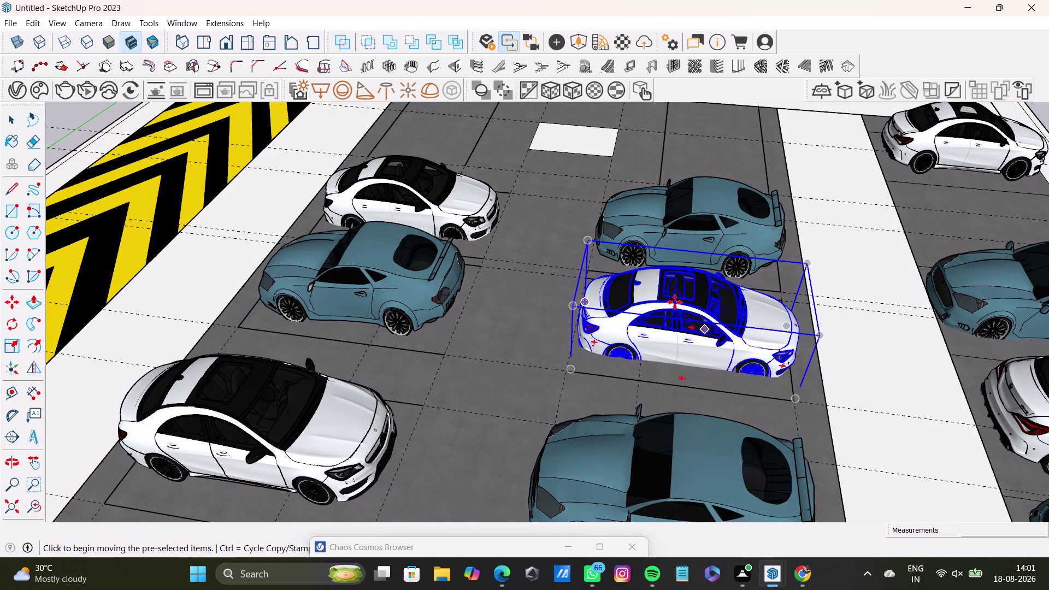
click(694, 292)
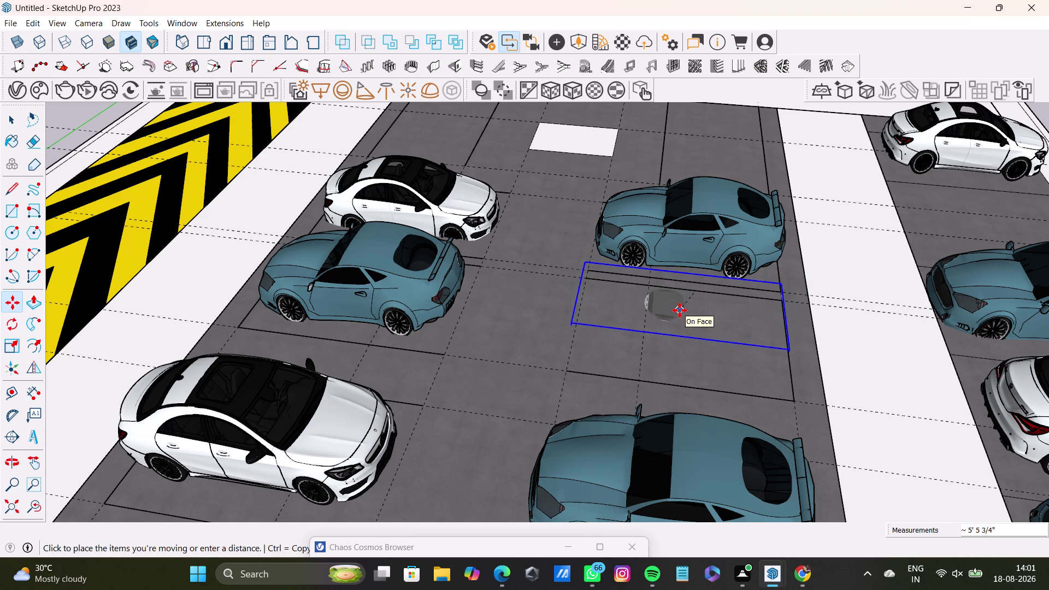
key(Up)
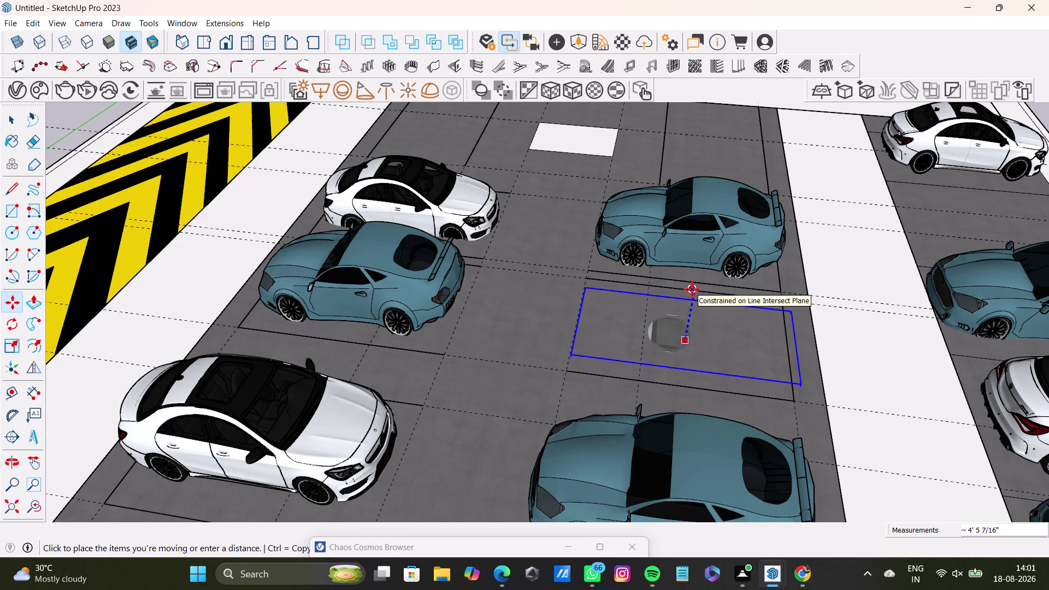
key(space)
Move the white sedan up along the blue axis onto the pavement, then orbit to check it.
key(m)
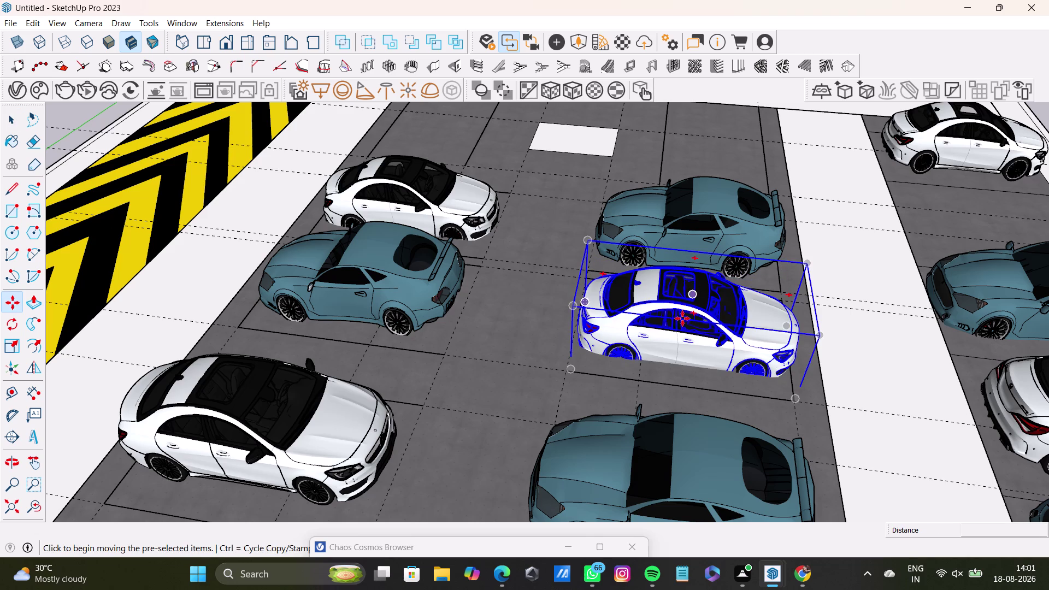
key(m)
key(Up)
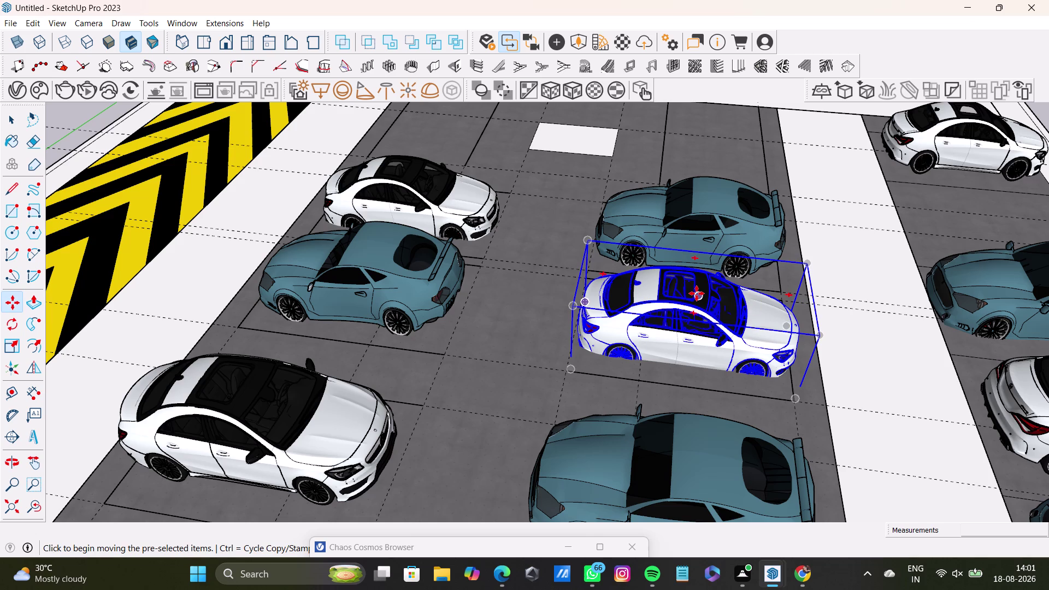
click(699, 294)
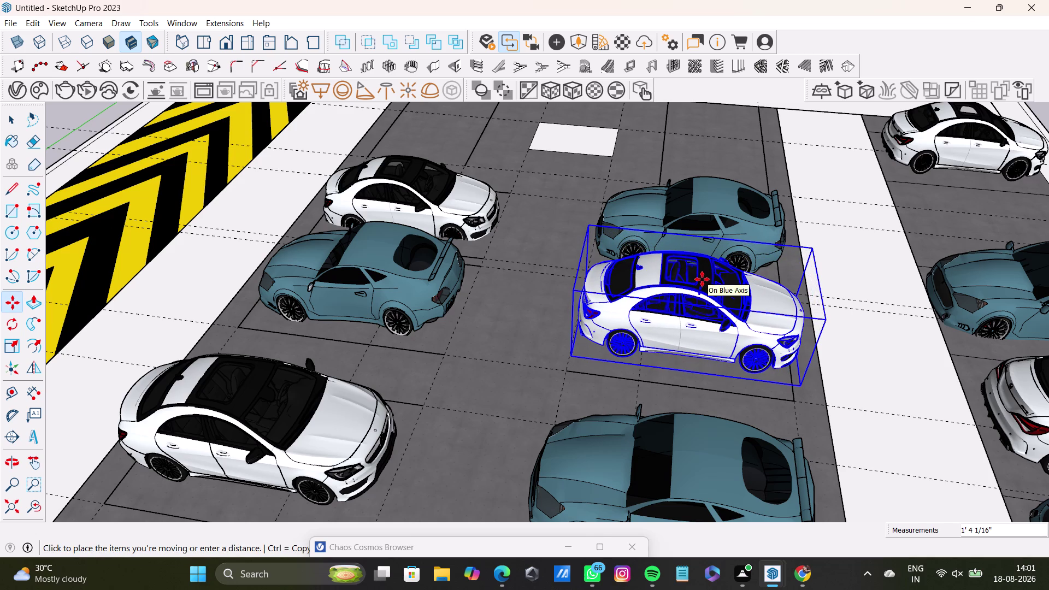
click(701, 279)
key(space)
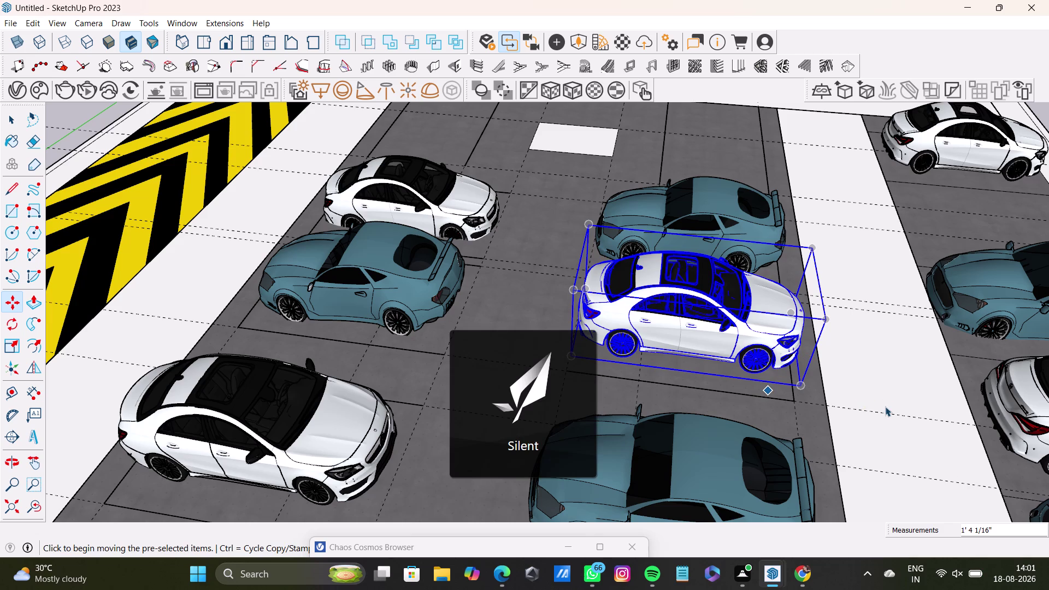
middle_drag(866, 384, 737, 363)
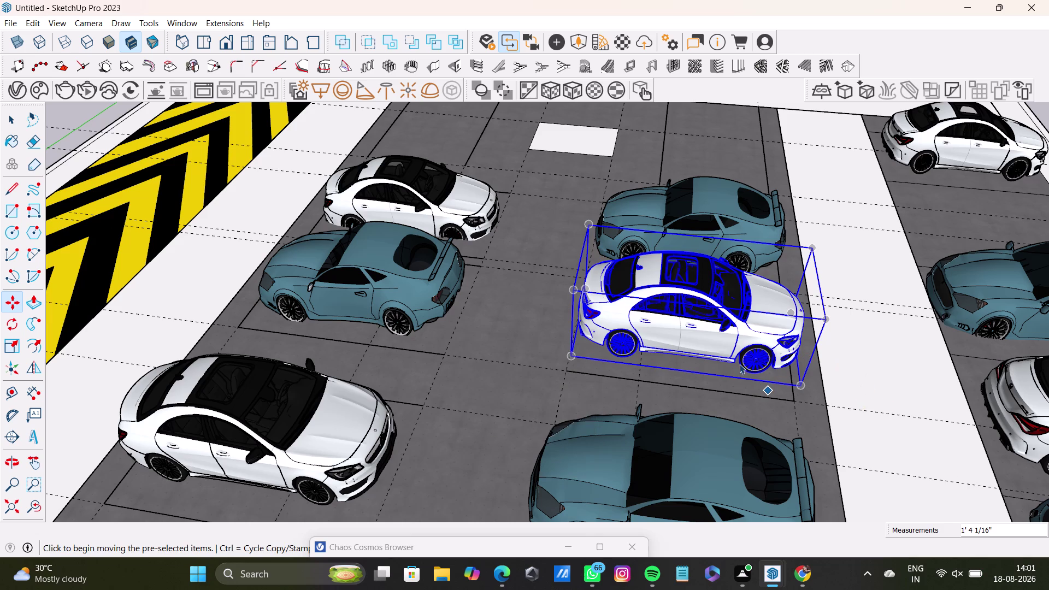
middle_drag(736, 363, 518, 345)
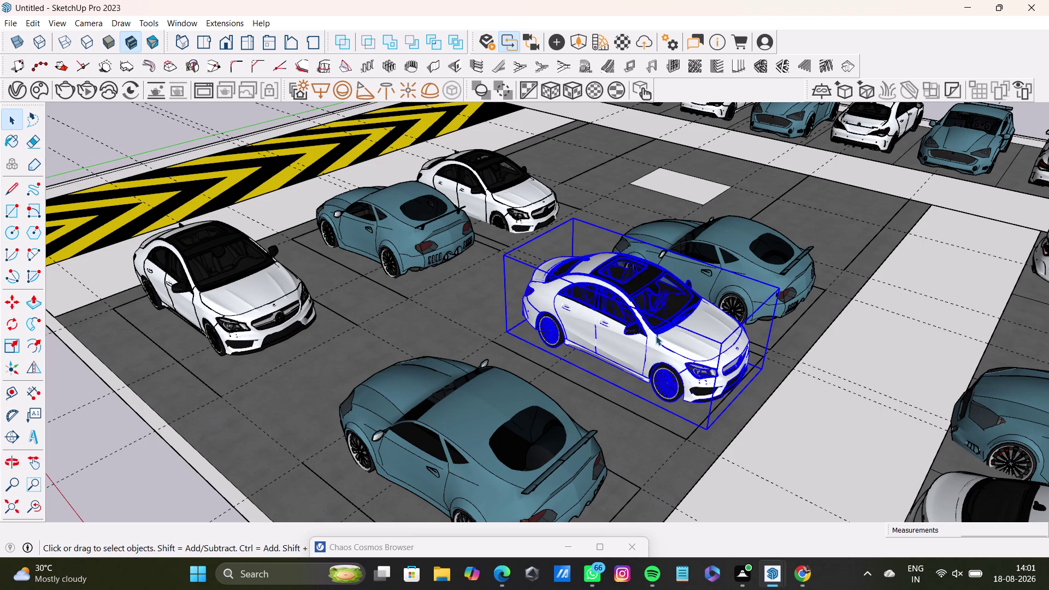